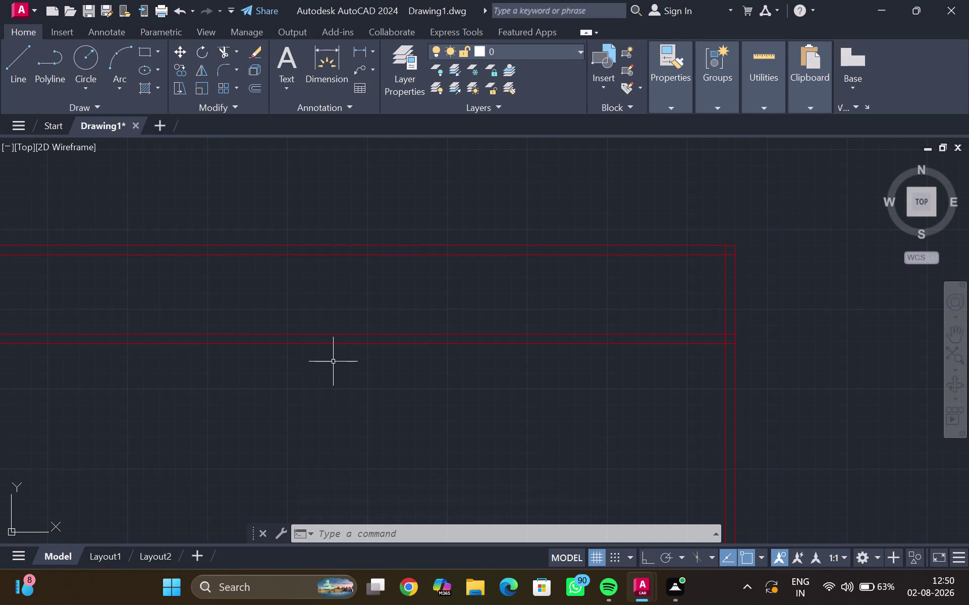
Offset the inner right wall line 5' to the left.
middle_drag(650, 411, 484, 347)
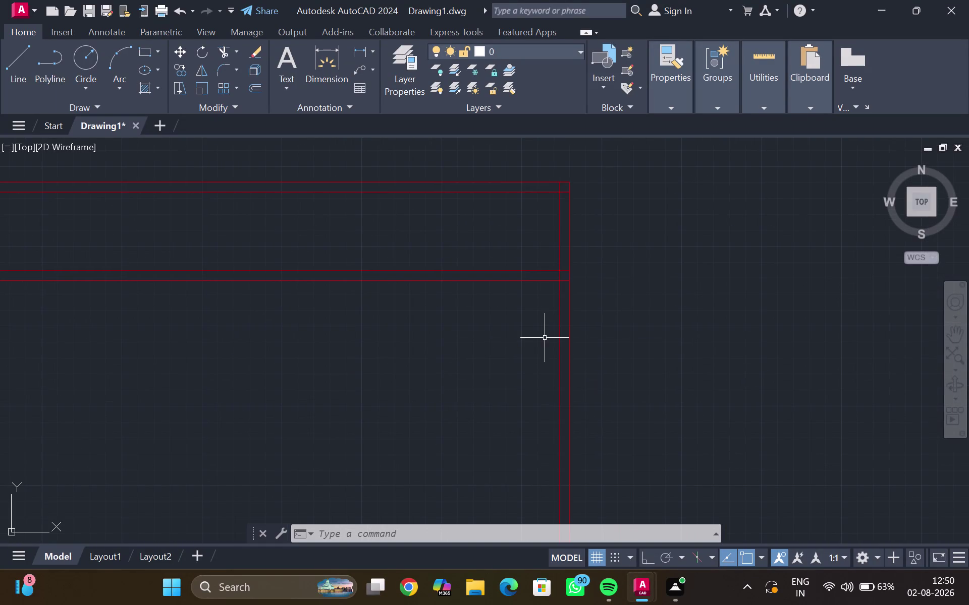
click(561, 340)
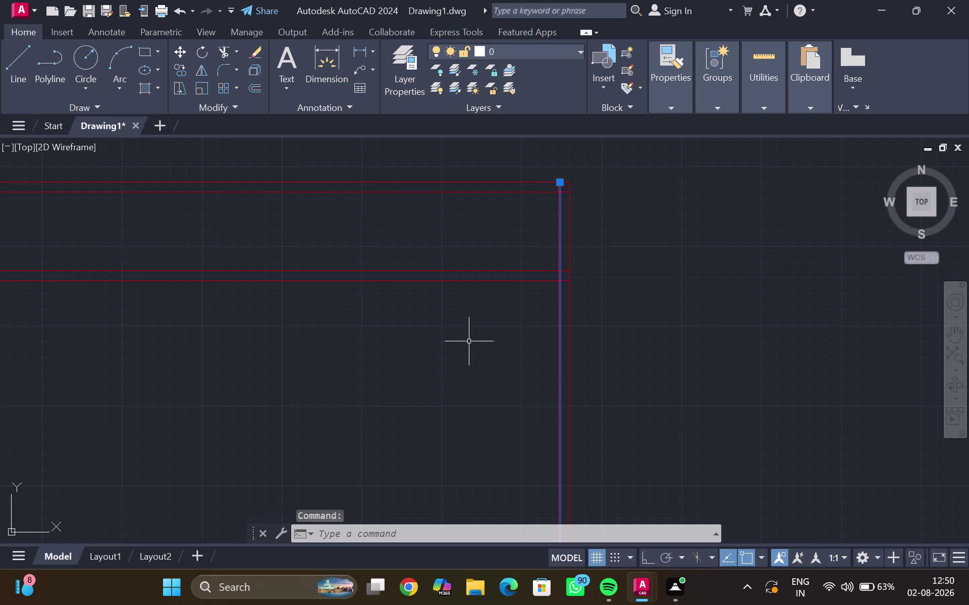
key(o)
key(Return)
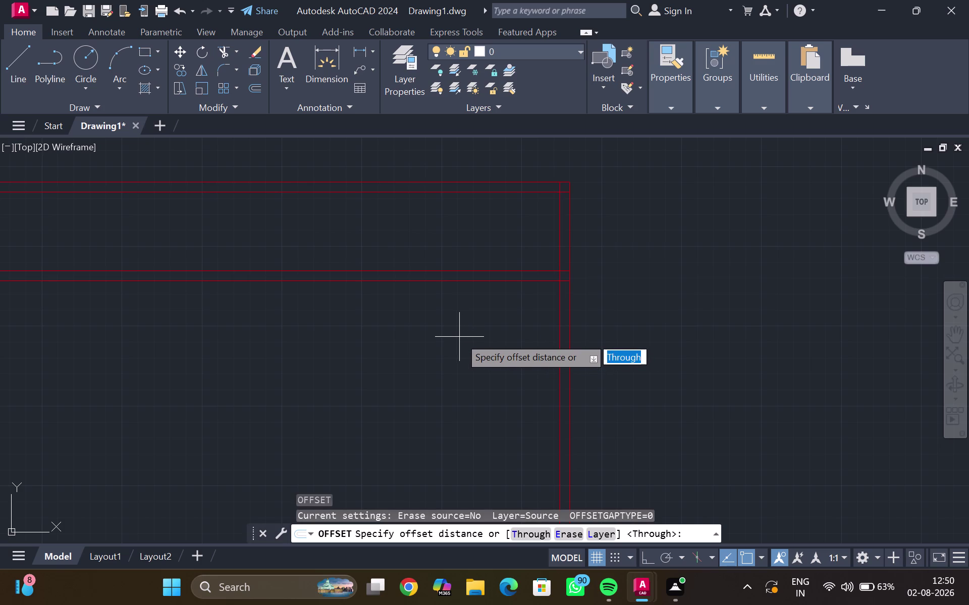
key(5)
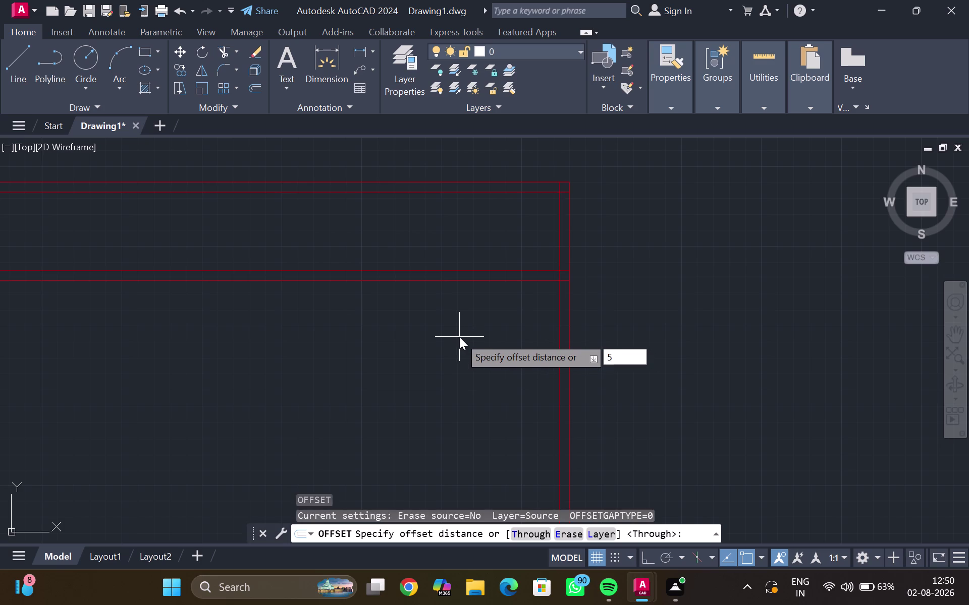
key(shift+quotedbl)
key(BackSpace)
key(apostrophe)
key(Return)
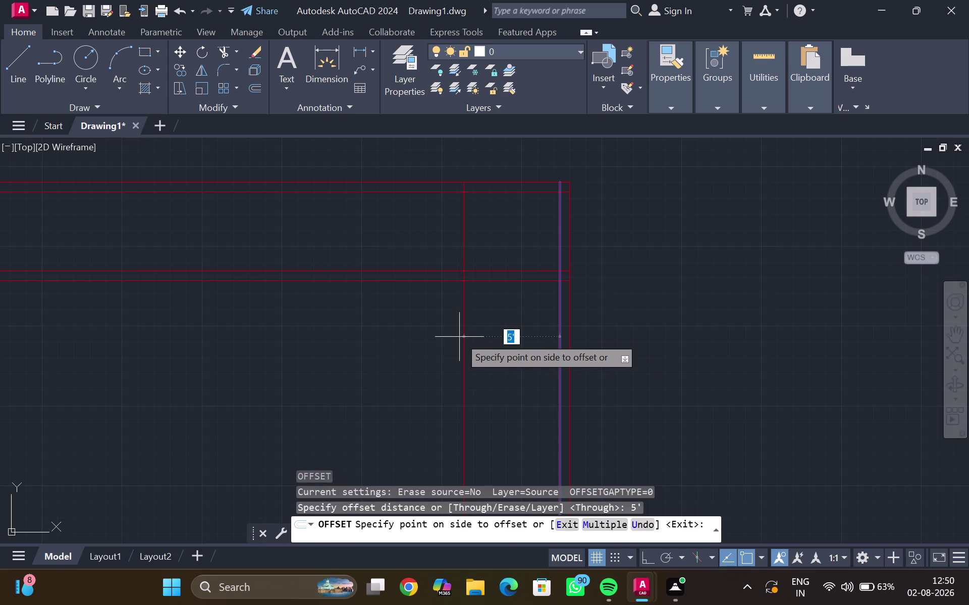
click(459, 337)
click(466, 343)
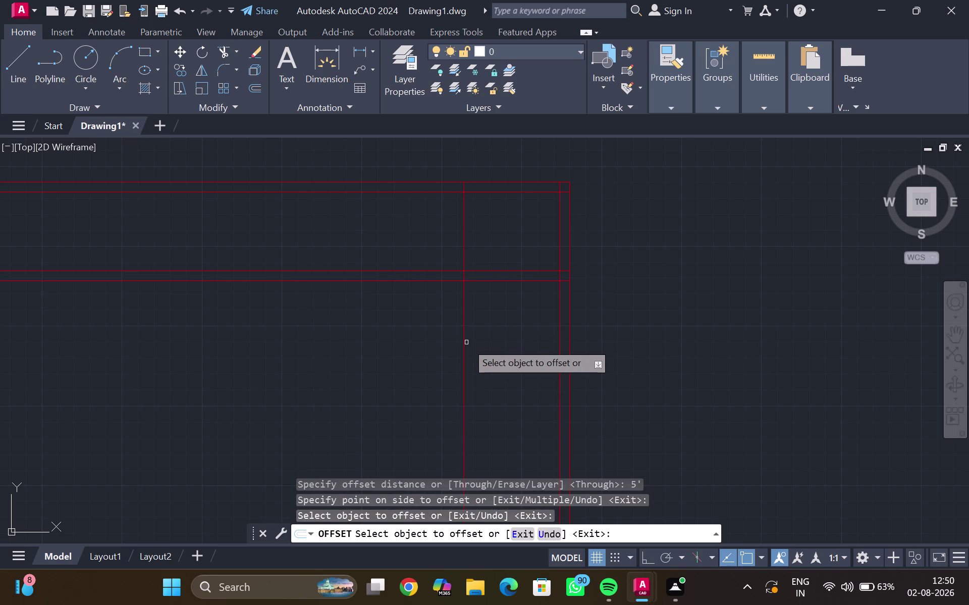
Offset the new line 6" to form the partition's second face.
click(464, 341)
text(6)
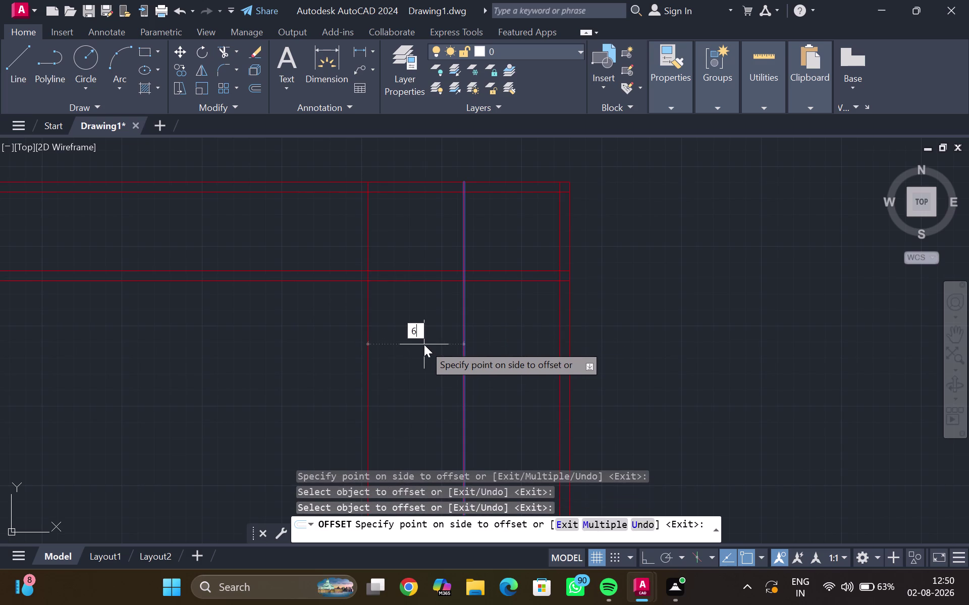
text(")
key(Return)
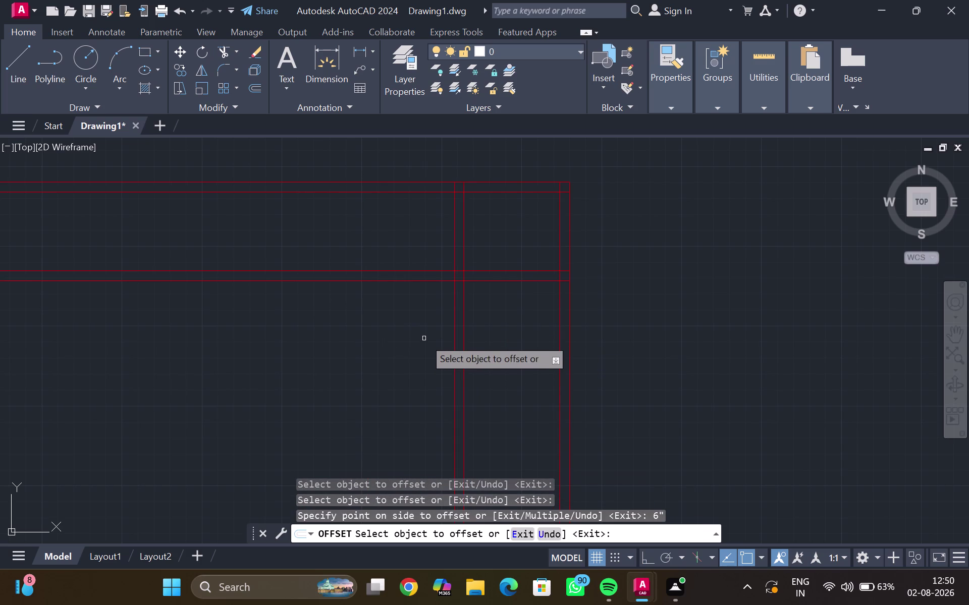
key(Escape)
middle_drag(423, 337, 398, 358)
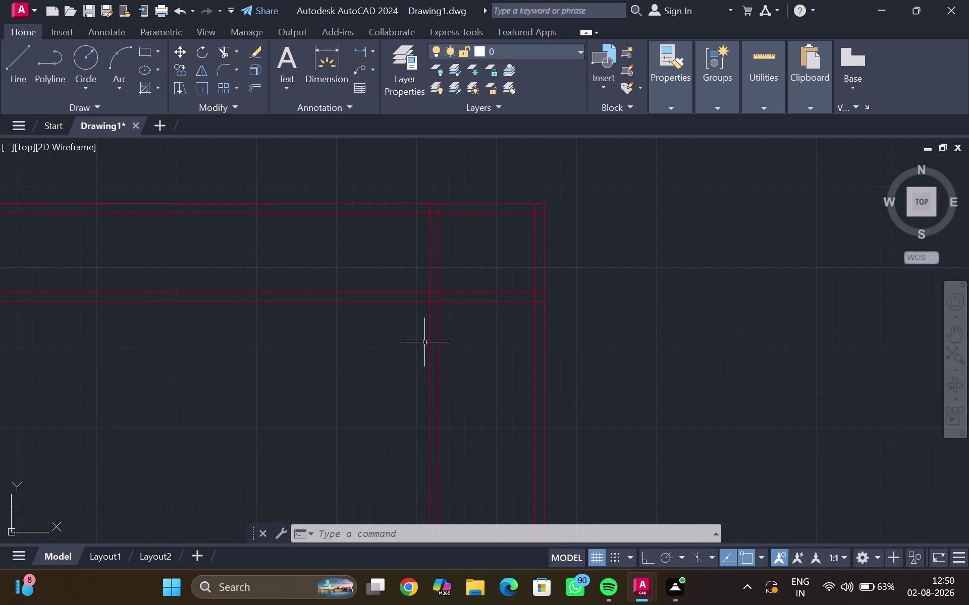
Fence-trim the wall and partition lines overlapping where the new partition meets the wall.
key(t)
key(r)
key(Return)
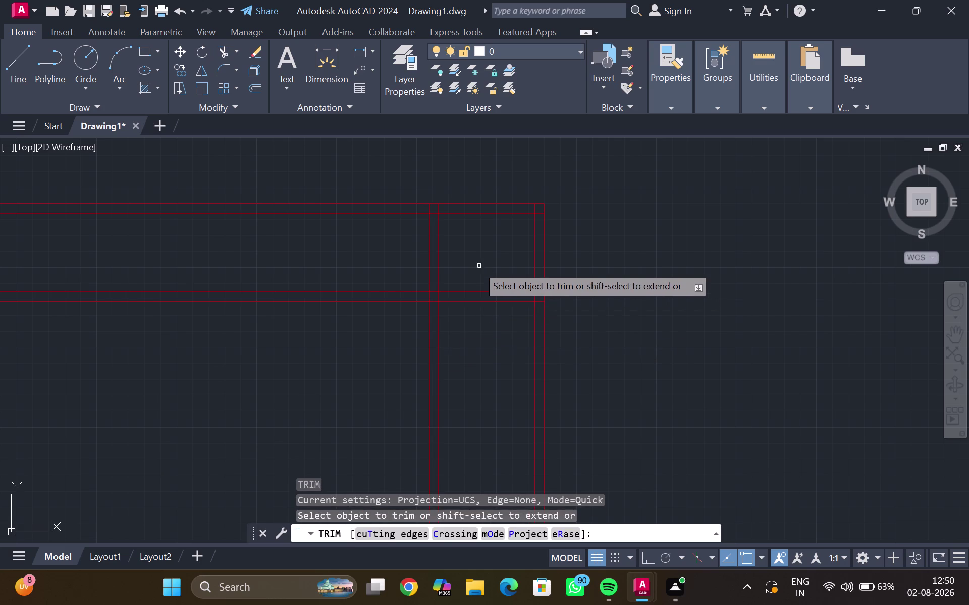
drag(468, 262, 414, 262)
drag(471, 277, 469, 318)
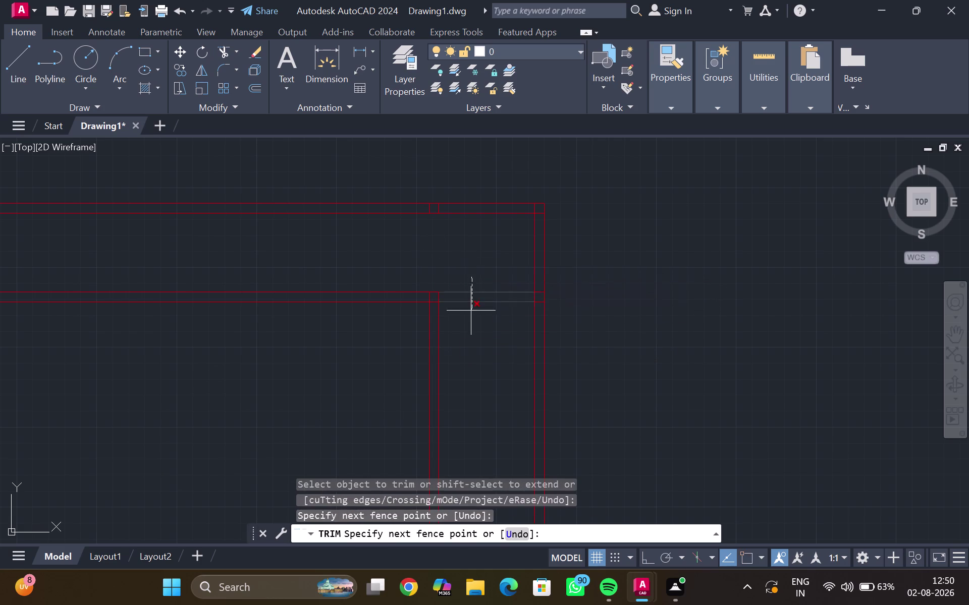
drag(469, 318, 468, 324)
scroll(up, 3)
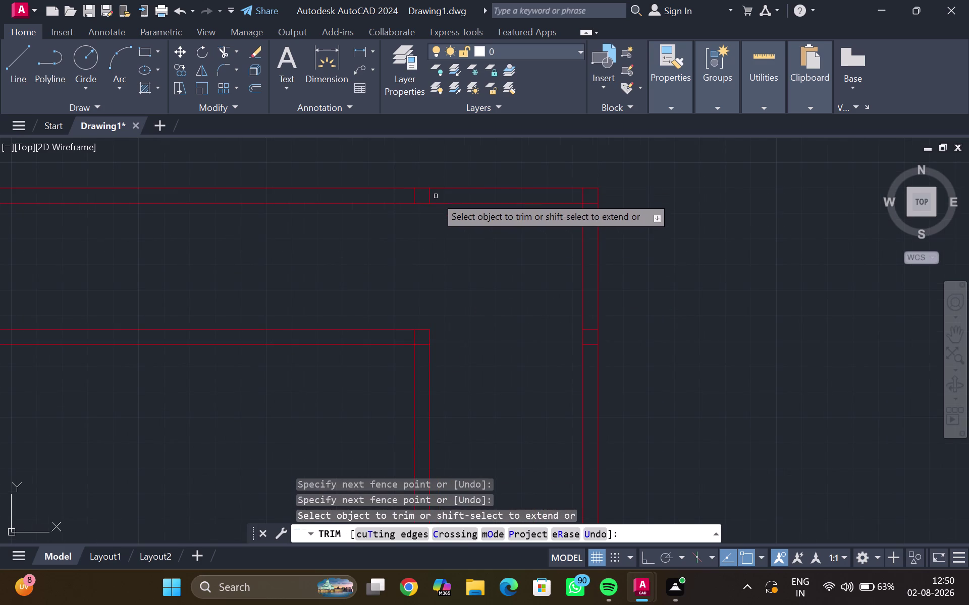
drag(436, 196, 405, 198)
Trim the leftover overlap at the top-wall junction and inspect the cleaned corner.
middle_drag(571, 345, 498, 291)
scroll(up, 3)
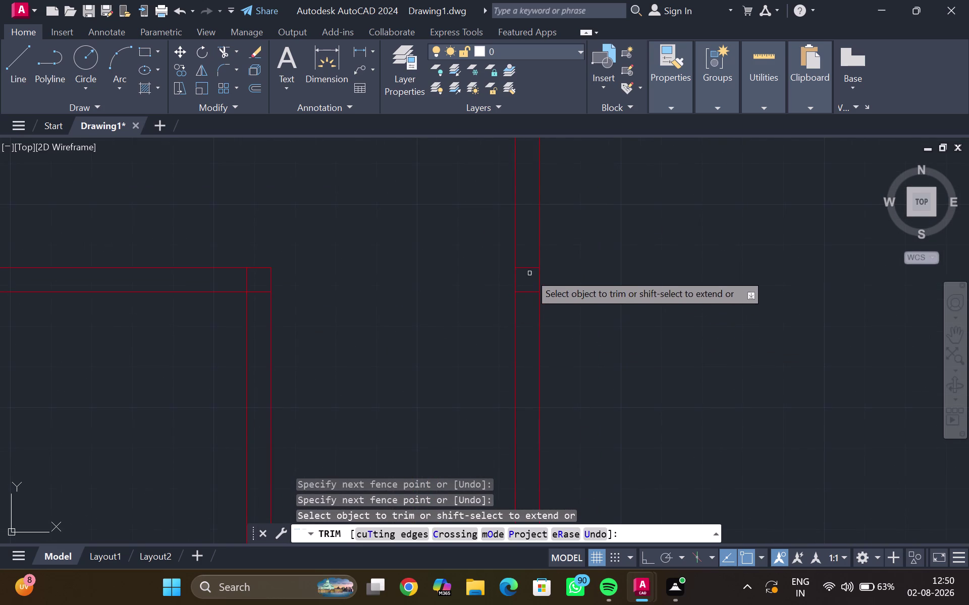
drag(526, 258, 523, 306)
scroll(down, 3)
middle_drag(439, 280, 527, 227)
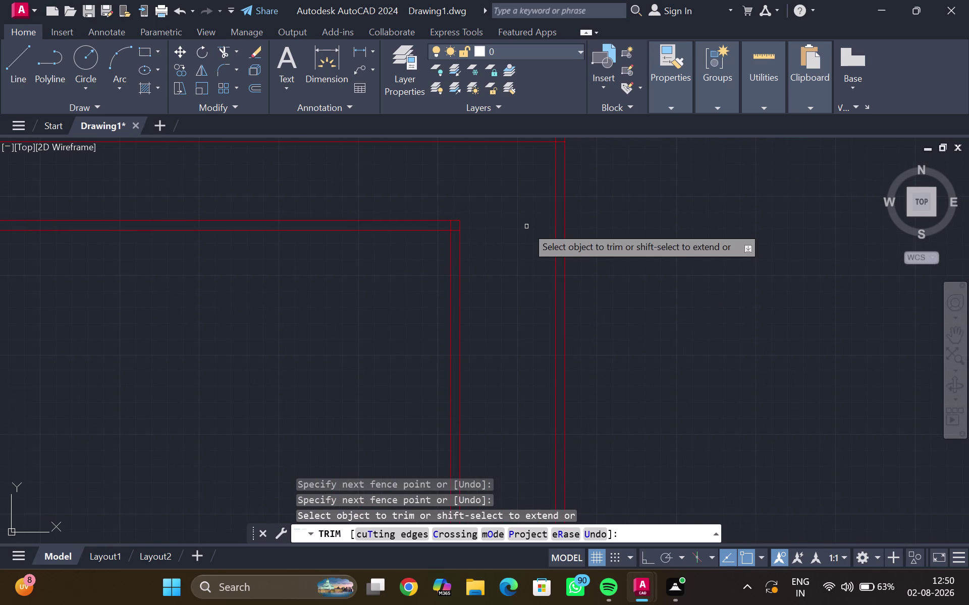
key(Escape)
middle_drag(505, 238, 509, 231)
scroll(down, 3)
middle_drag(442, 269, 405, 274)
scroll(up, 3)
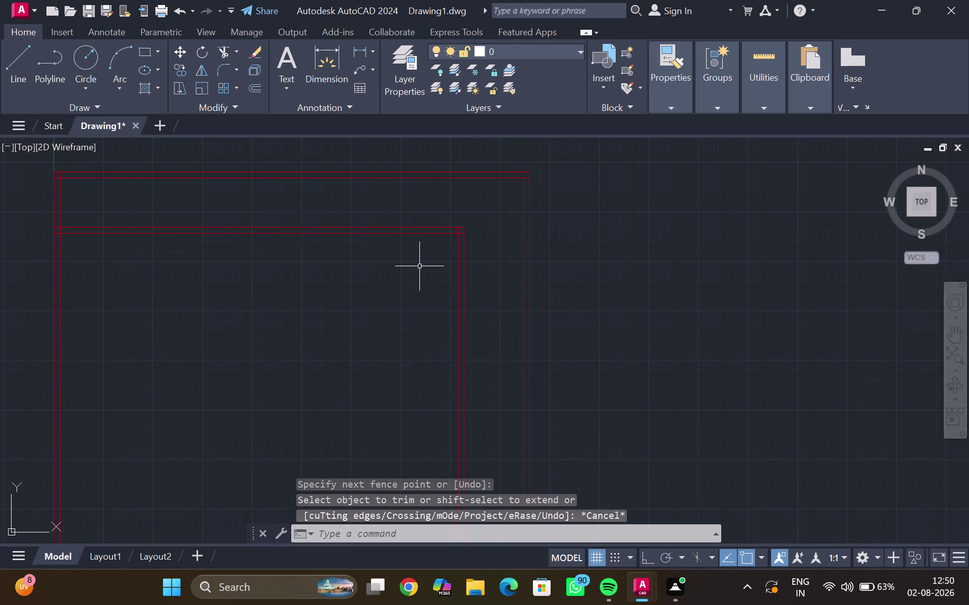
scroll(up, 3)
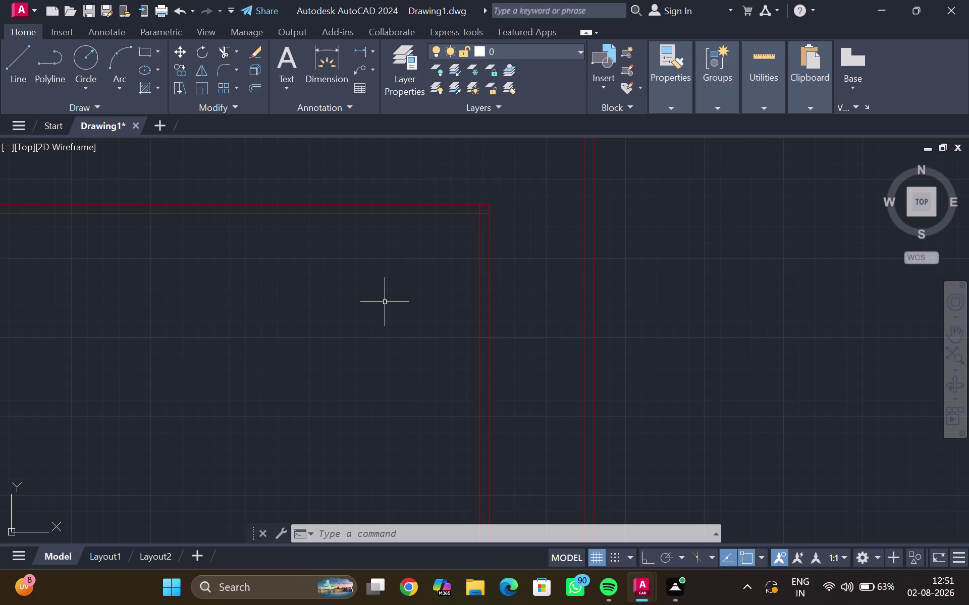
Create a 6"-thick partition 6'3" left of the existing partition.
click(479, 287)
click(458, 282)
key(o)
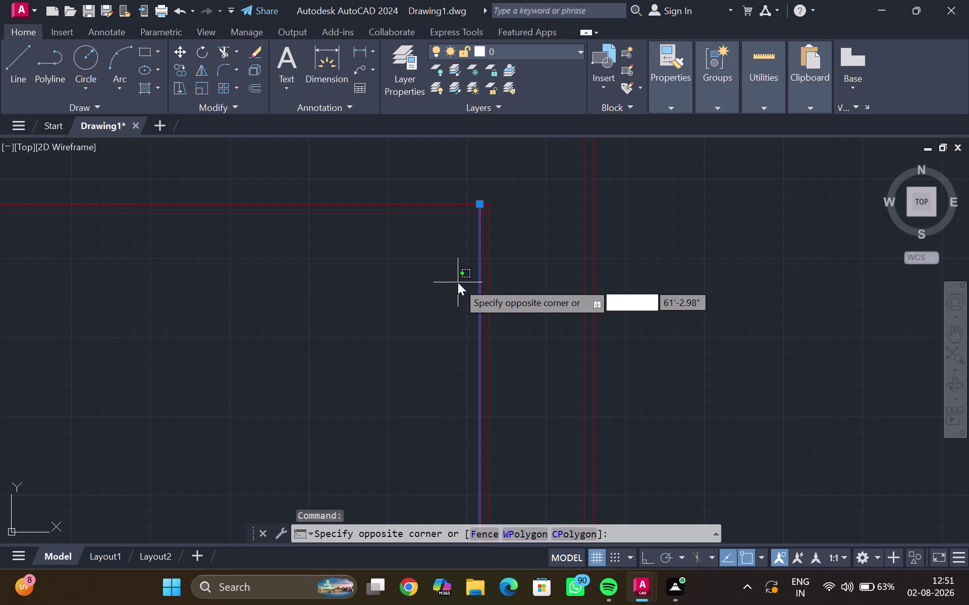
key(Return)
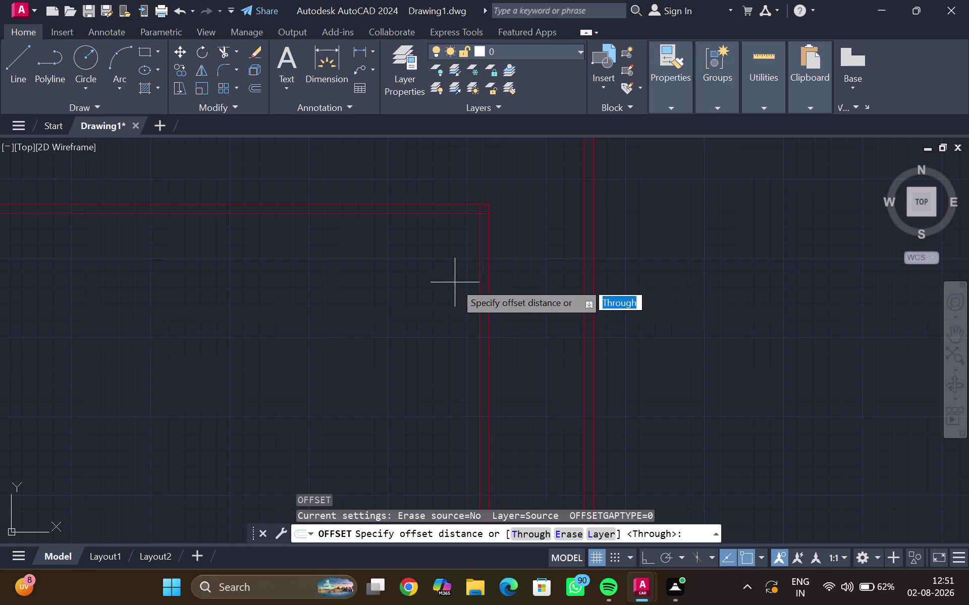
key(6)
key(apostrophe)
text(3)
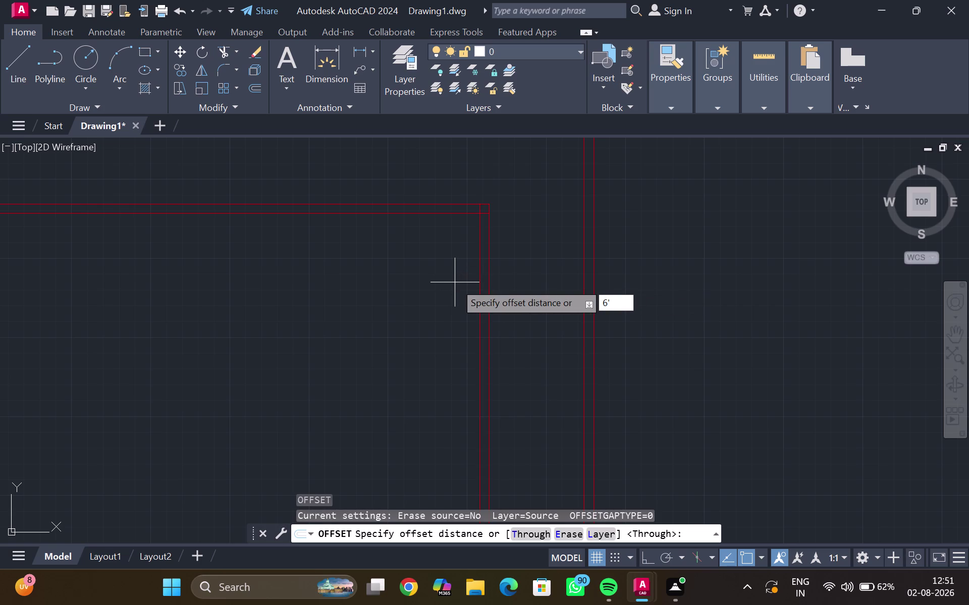
text(")
key(Return)
click(440, 284)
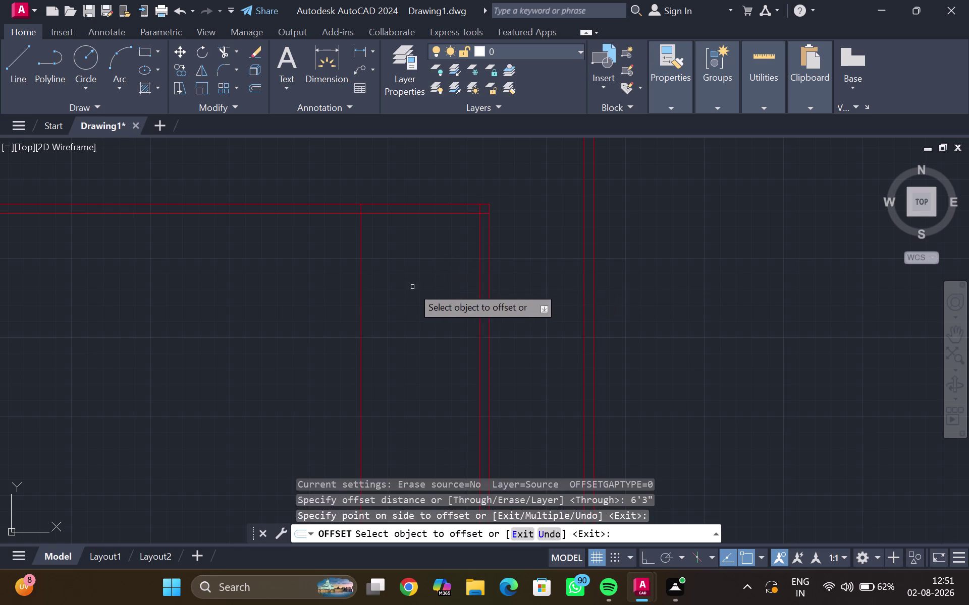
click(360, 284)
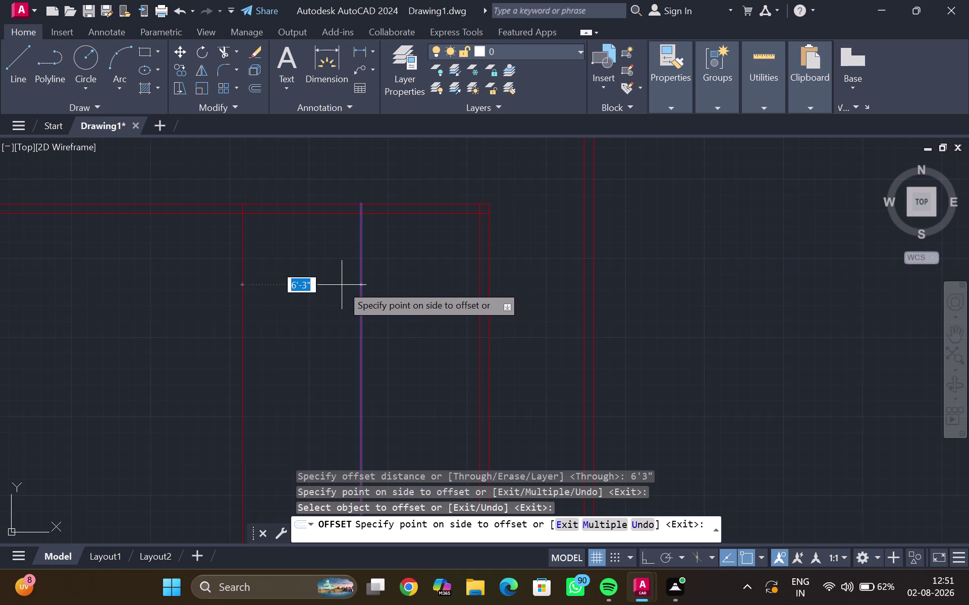
key(6)
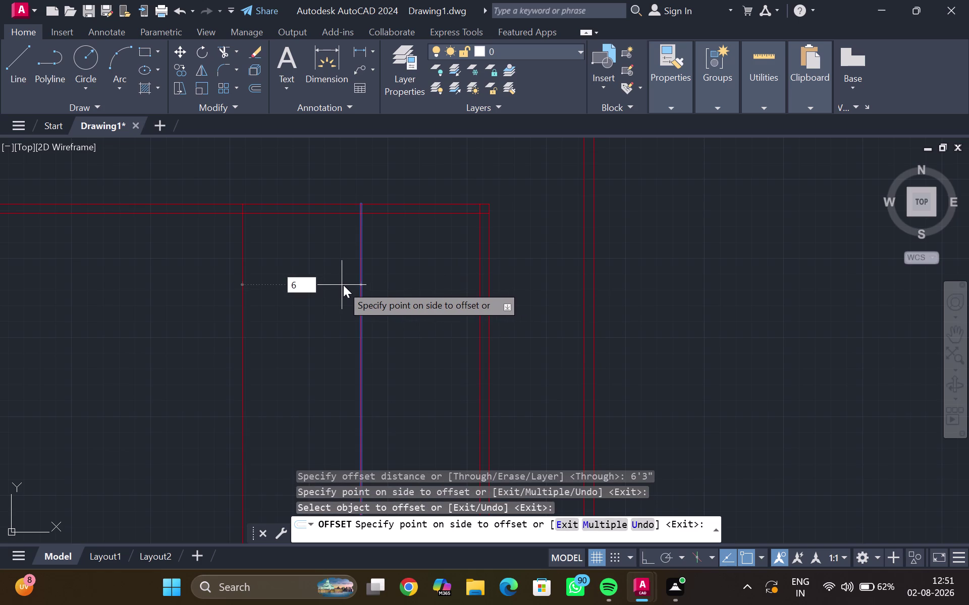
key(shift+quotedbl)
key(Return)
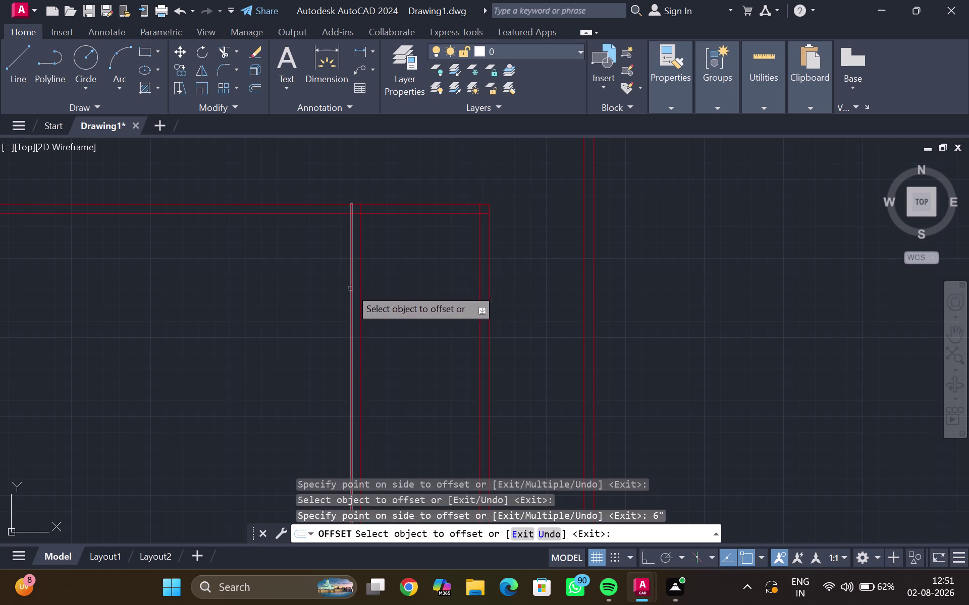
Create another 6"-thick partition 6' further left, then begin a 13' offset.
click(350, 288)
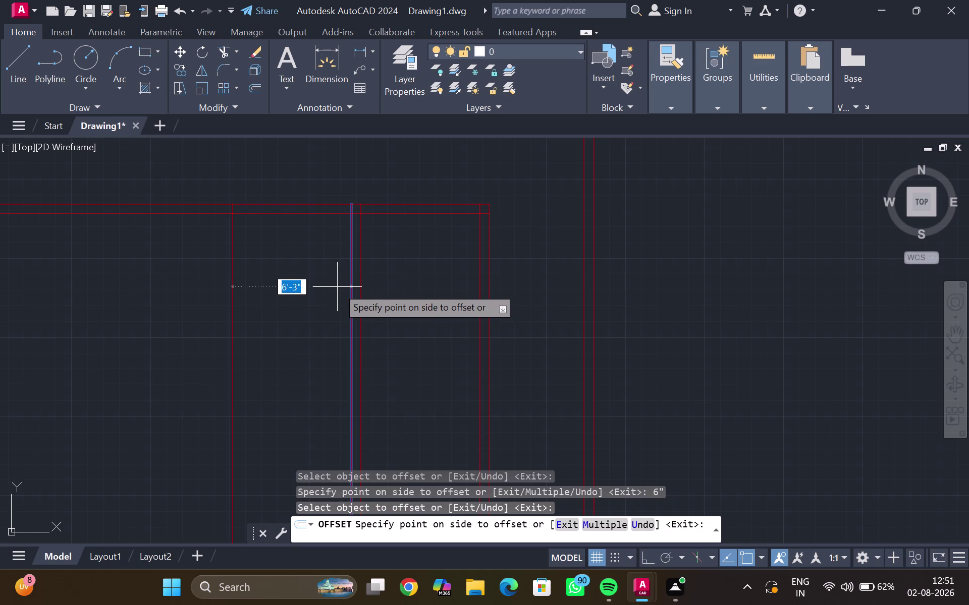
key(6)
key(apostrophe)
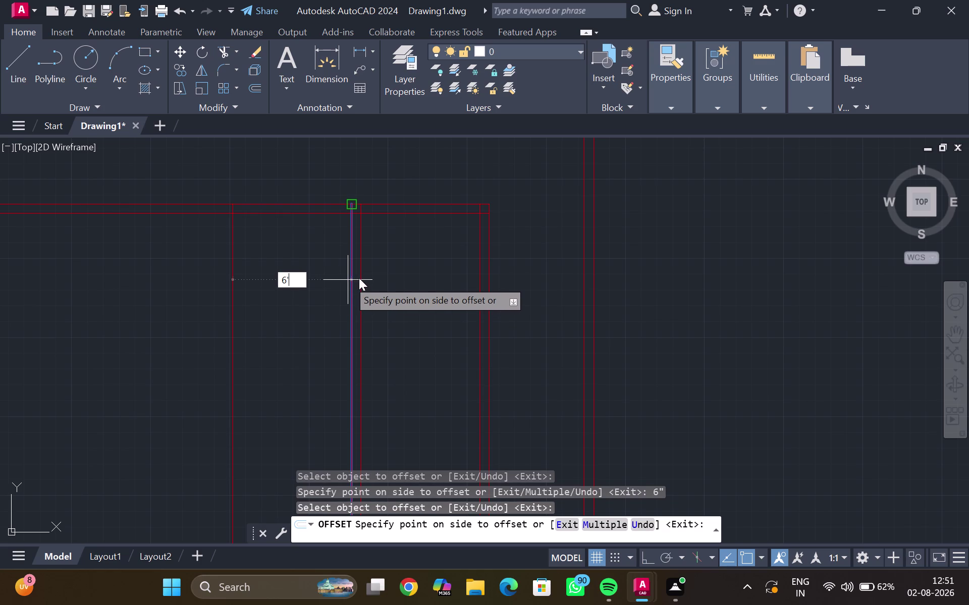
key(Return)
click(237, 296)
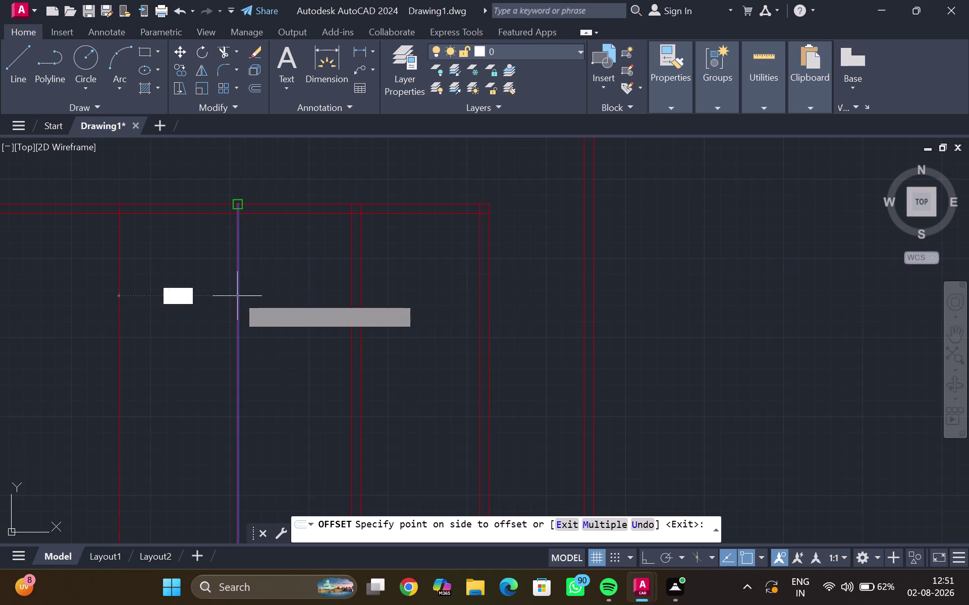
key(6)
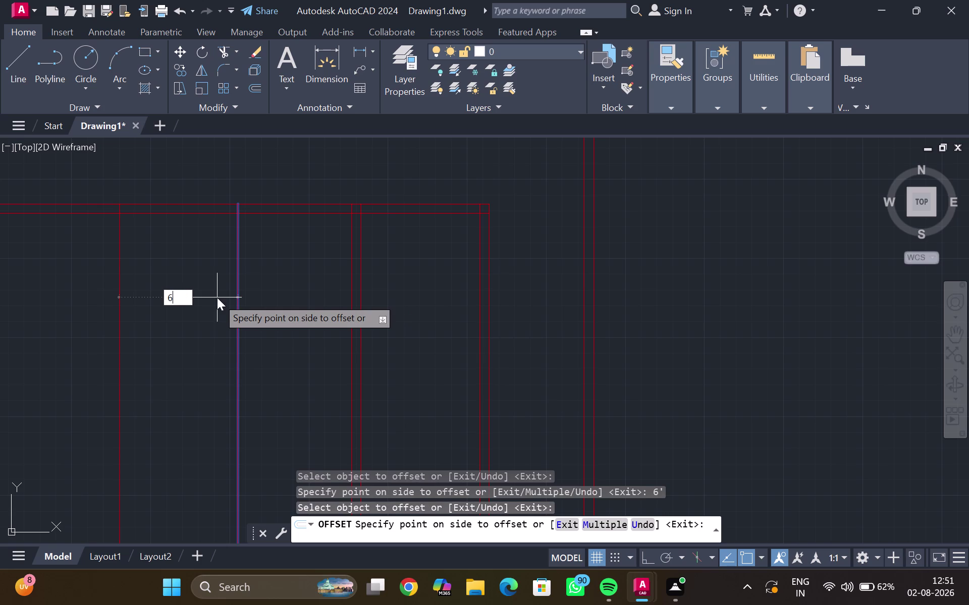
key(shift+quotedbl)
key(Return)
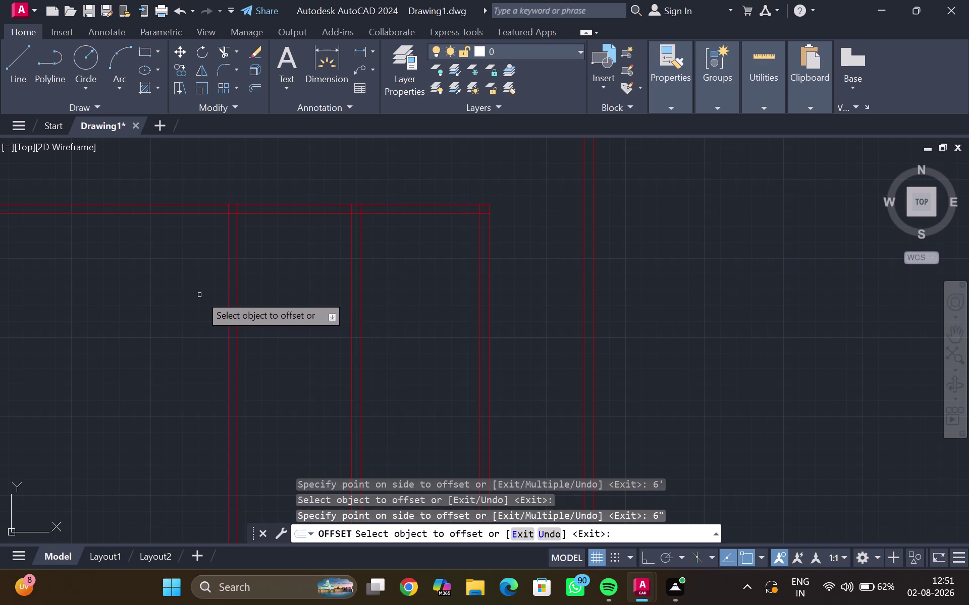
click(227, 311)
key(1)
key(3)
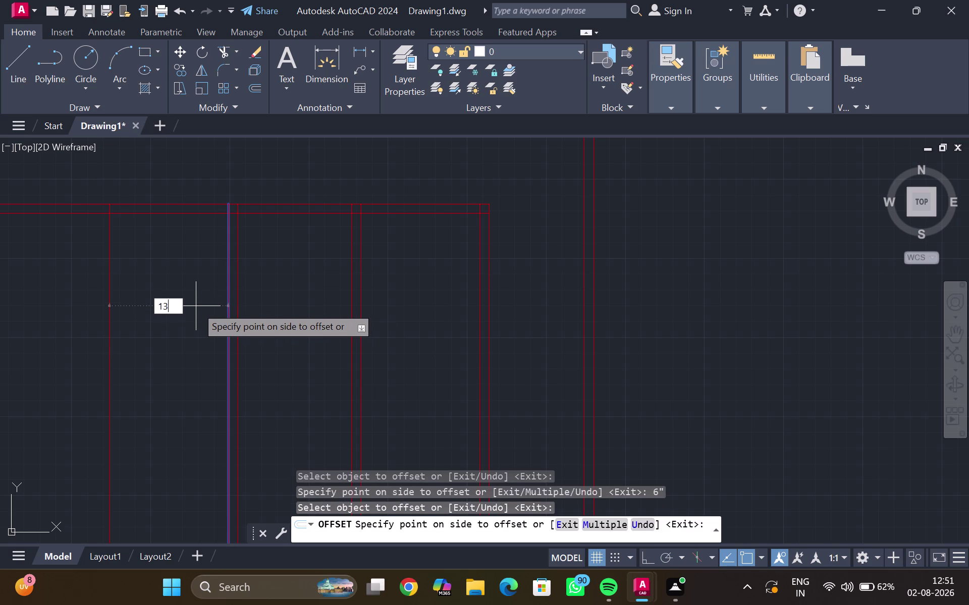
Place the line 13' further left and add its 6" second face.
key(apostrophe)
key(Return)
scroll(down, 3)
middle_drag(155, 311, 187, 327)
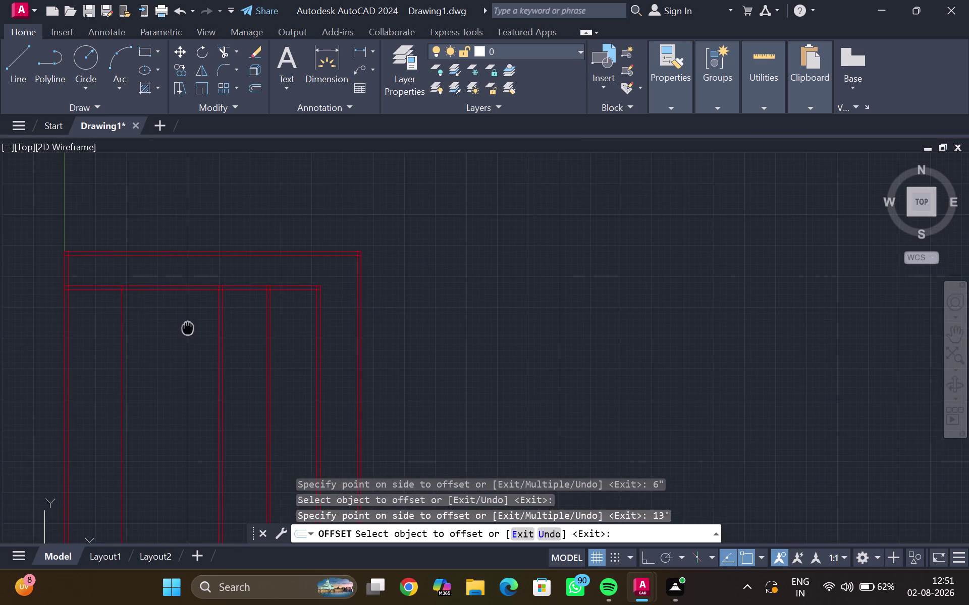
middle_drag(187, 327, 188, 325)
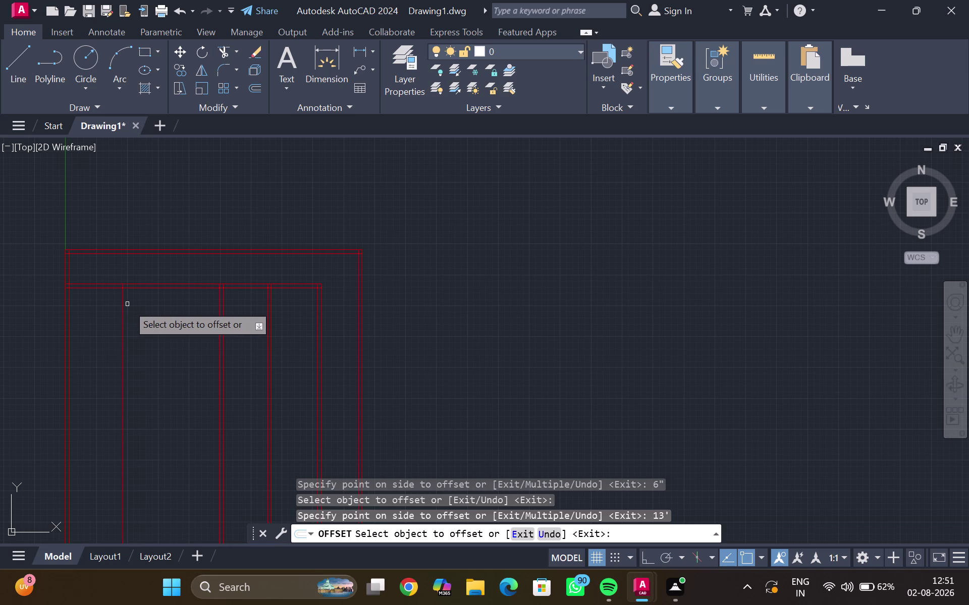
click(124, 308)
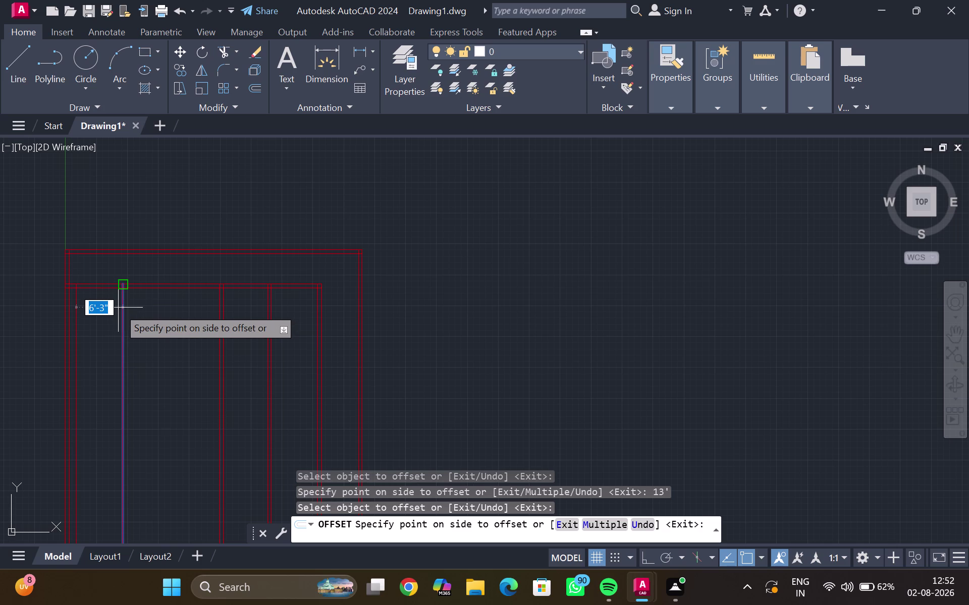
key(6)
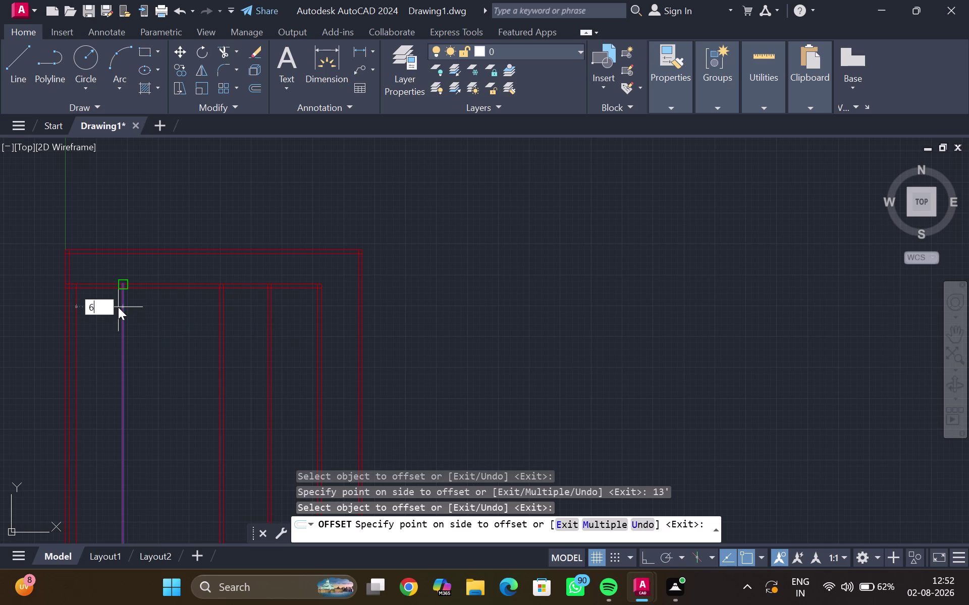
key(shift+quotedbl)
key(Return)
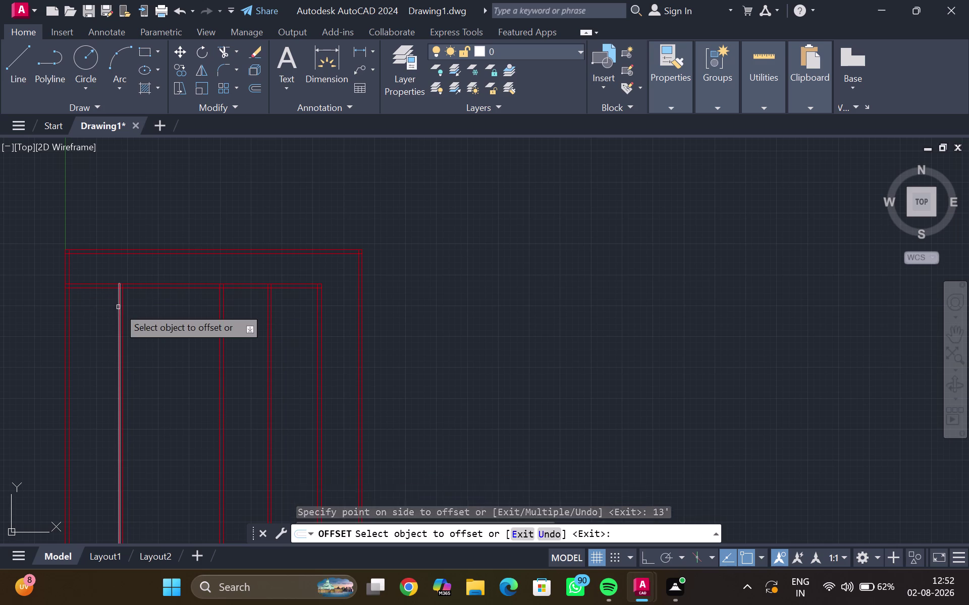
key(Escape)
scroll(up, 3)
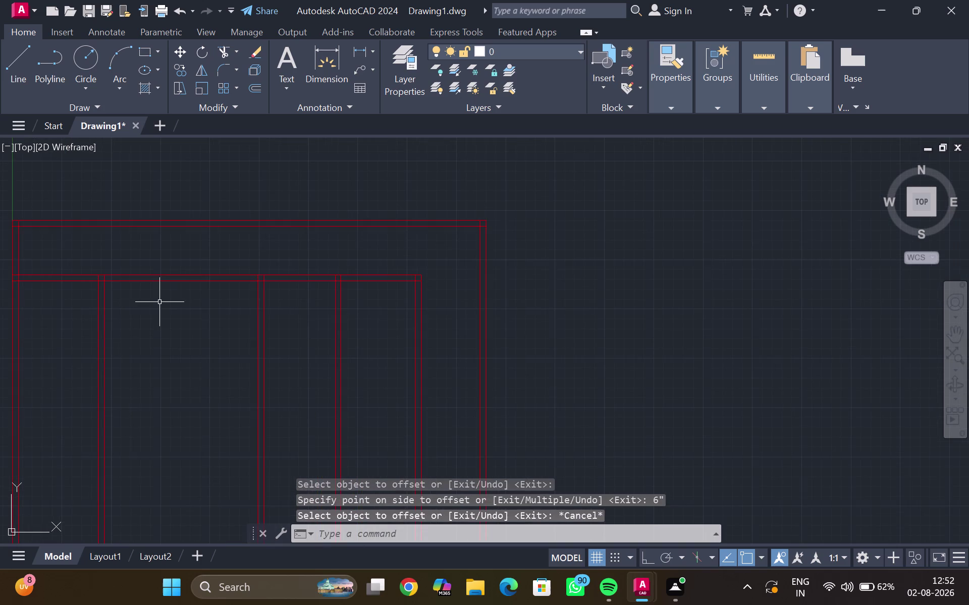
Offset the top inner wall line 7' down, then offset that copy 6".
middle_drag(161, 302, 125, 326)
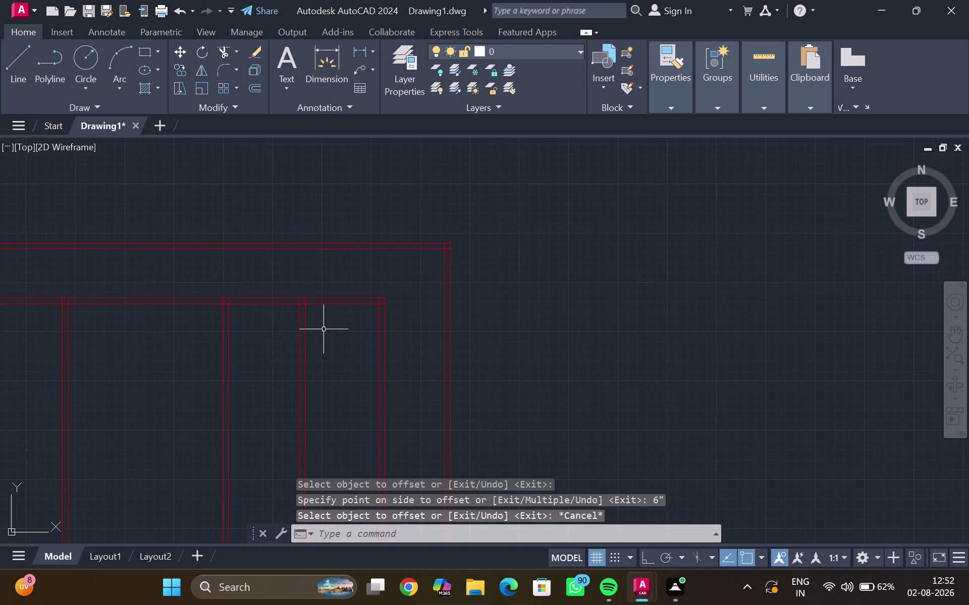
middle_drag(319, 326, 294, 316)
click(300, 294)
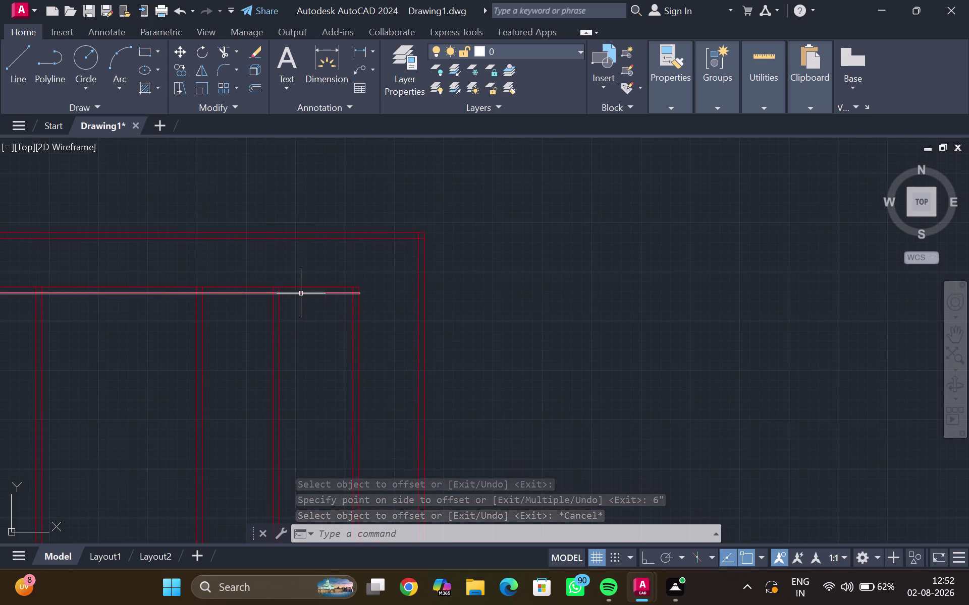
key(o)
key(Return)
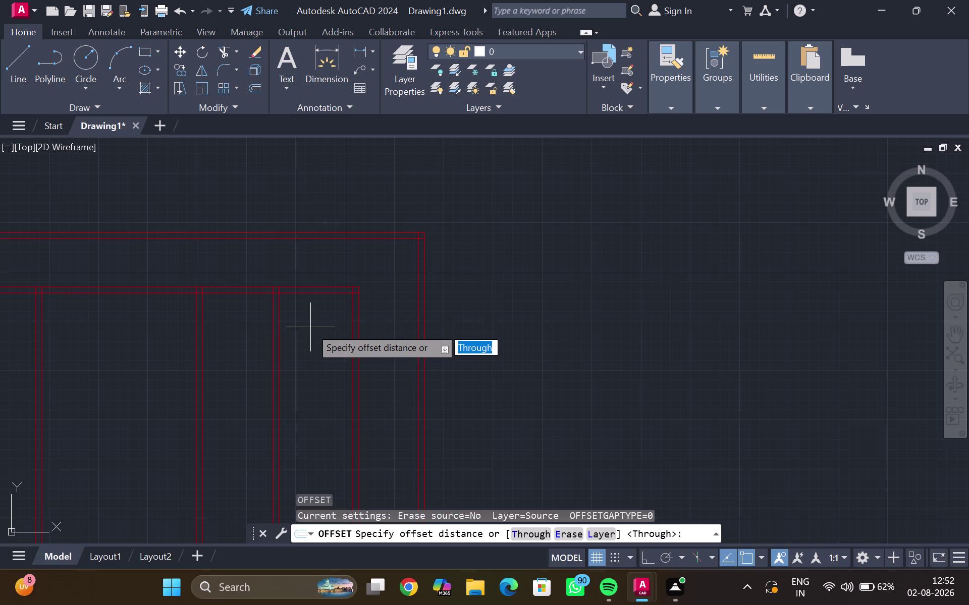
key(7)
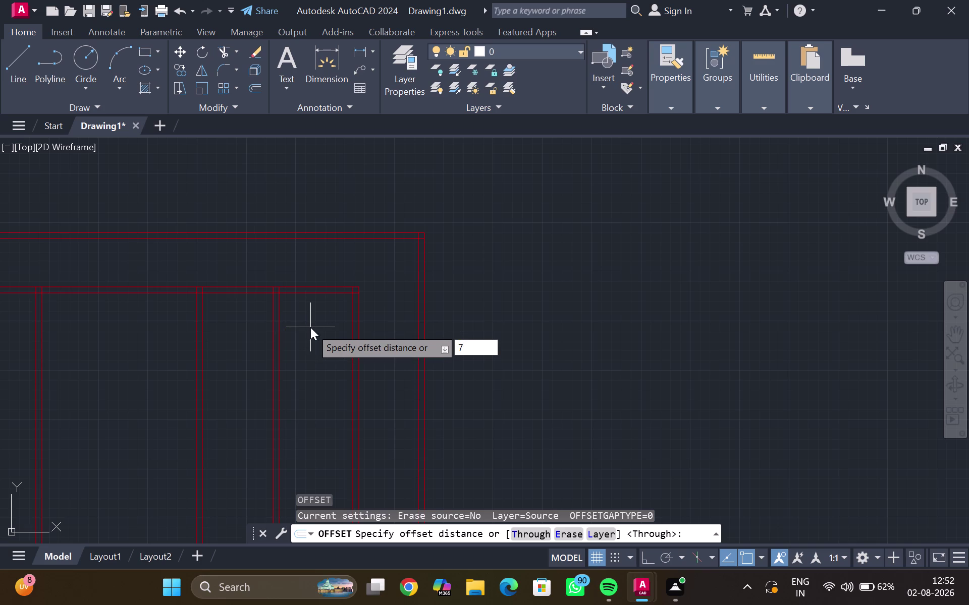
key(apostrophe)
key(Return)
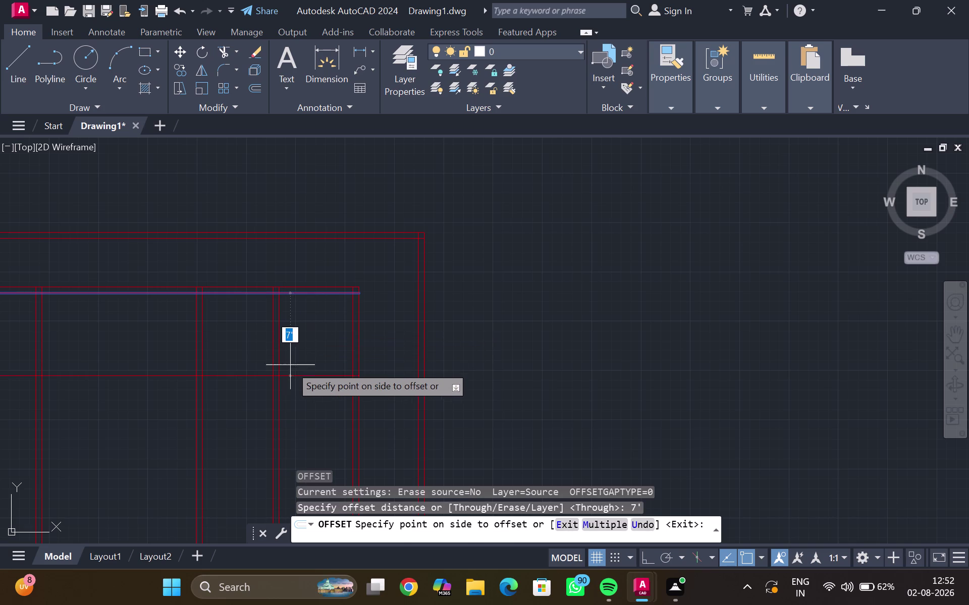
click(301, 358)
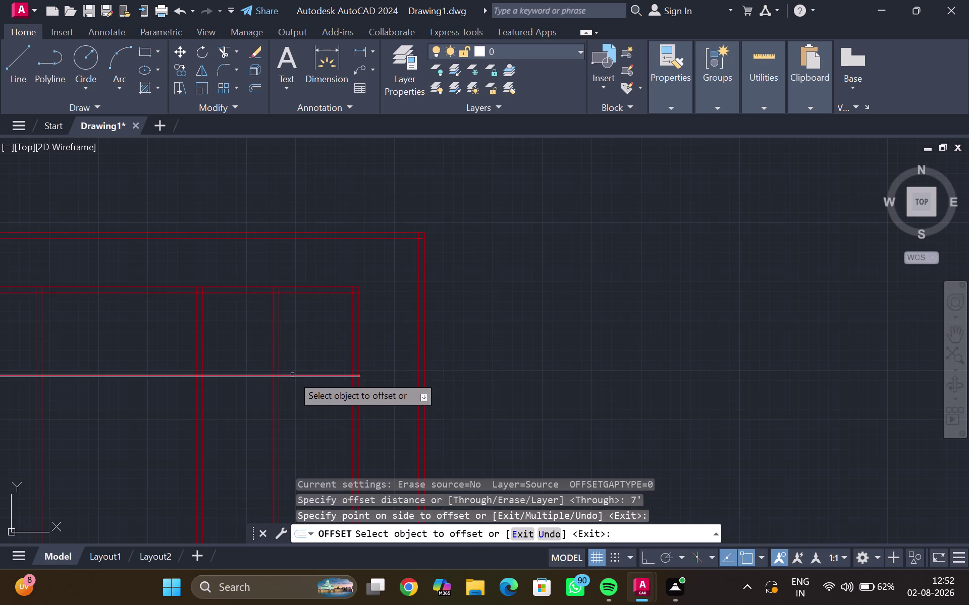
click(292, 375)
key(6)
key(shift+quotedbl)
key(Return)
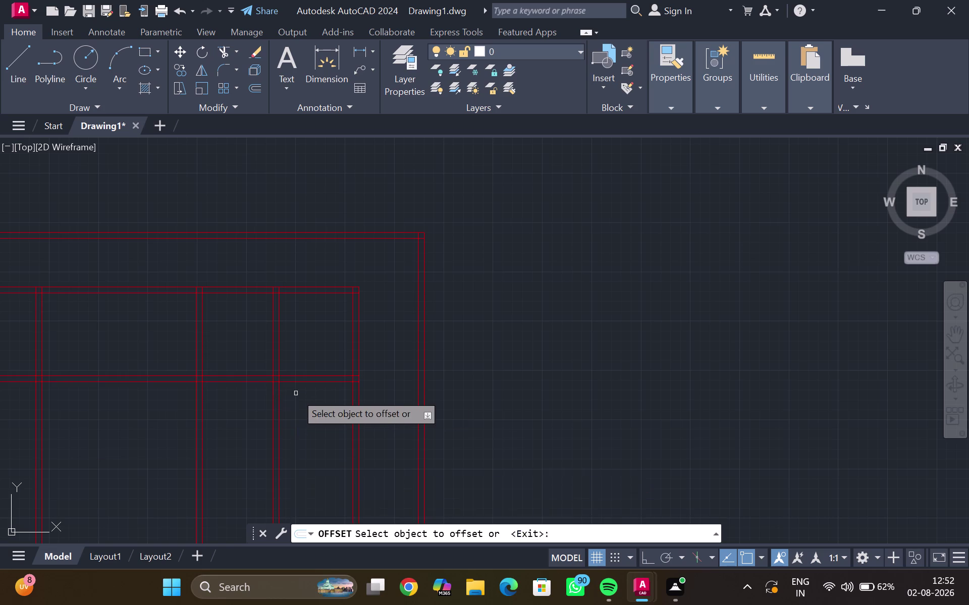
key(Escape)
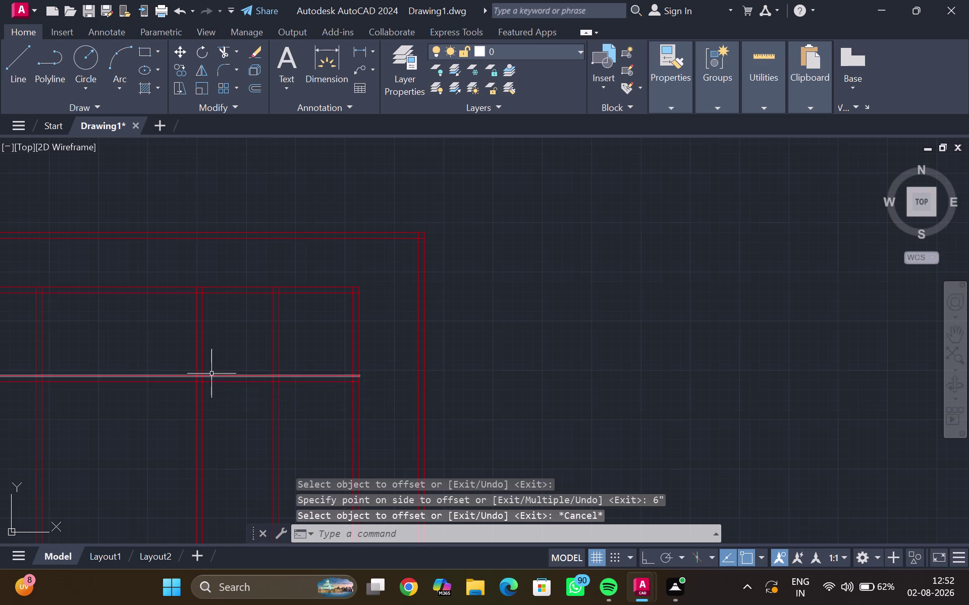
Fence-trim the partition lines where they cross the left walls.
key(t)
key(r)
key(Return)
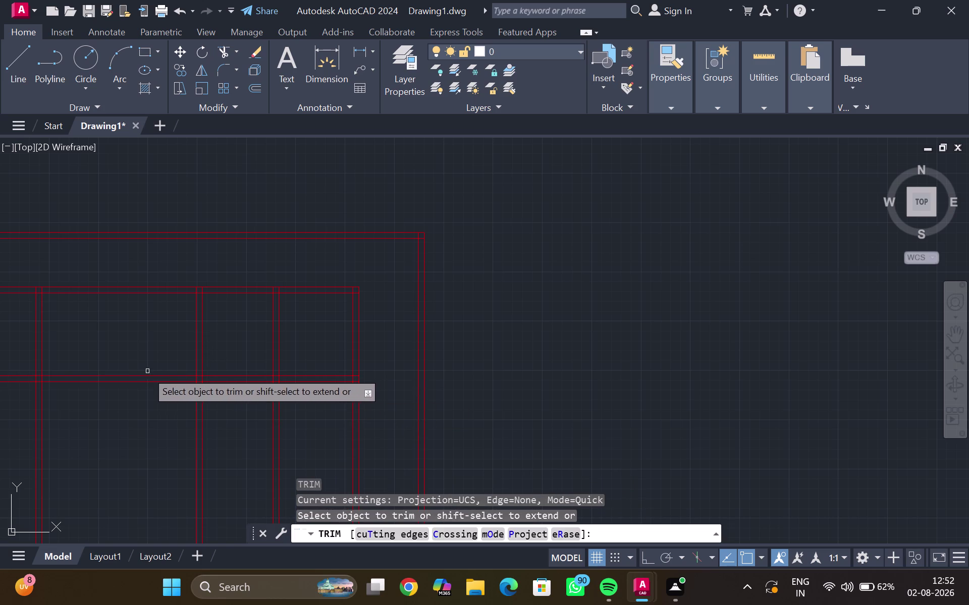
scroll(down, 3)
middle_drag(137, 365, 147, 376)
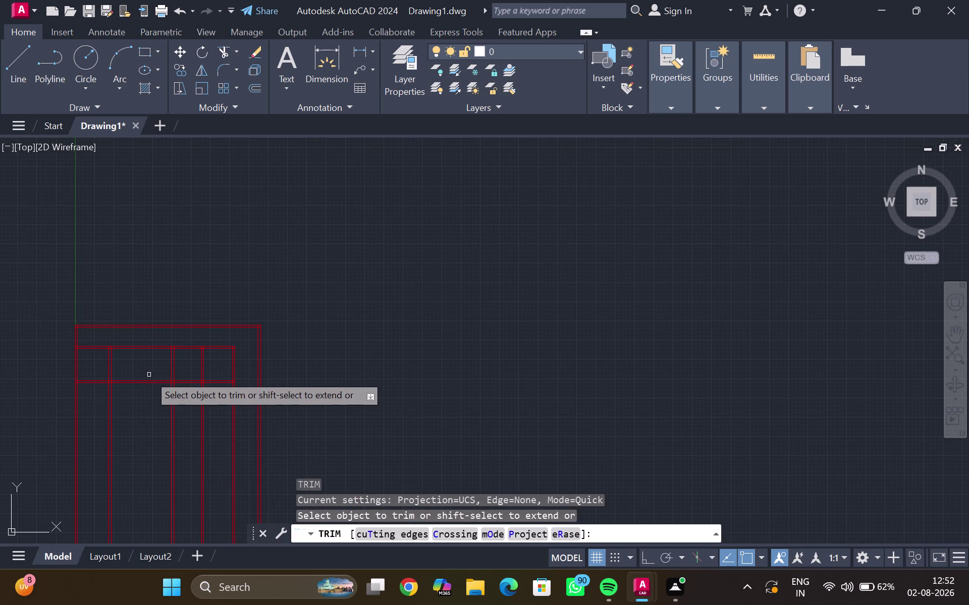
drag(152, 370, 151, 408)
drag(101, 377, 99, 396)
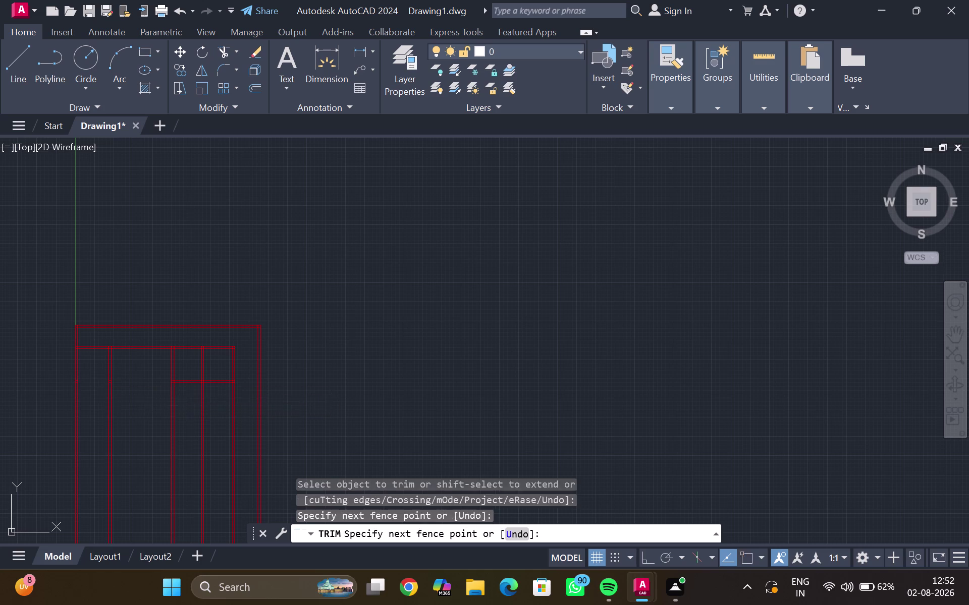
scroll(up, 3)
scroll(up, 3)
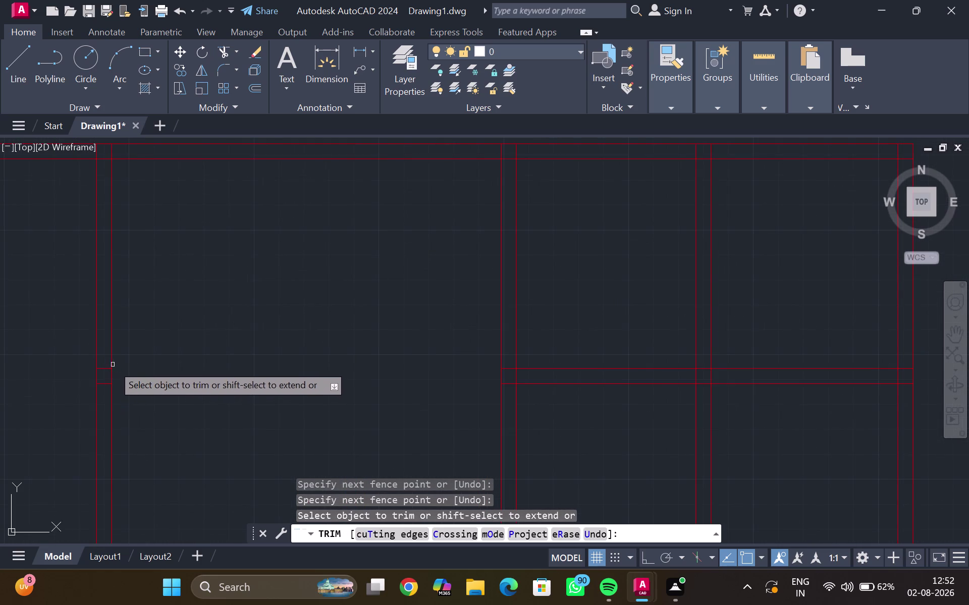
drag(100, 362, 98, 392)
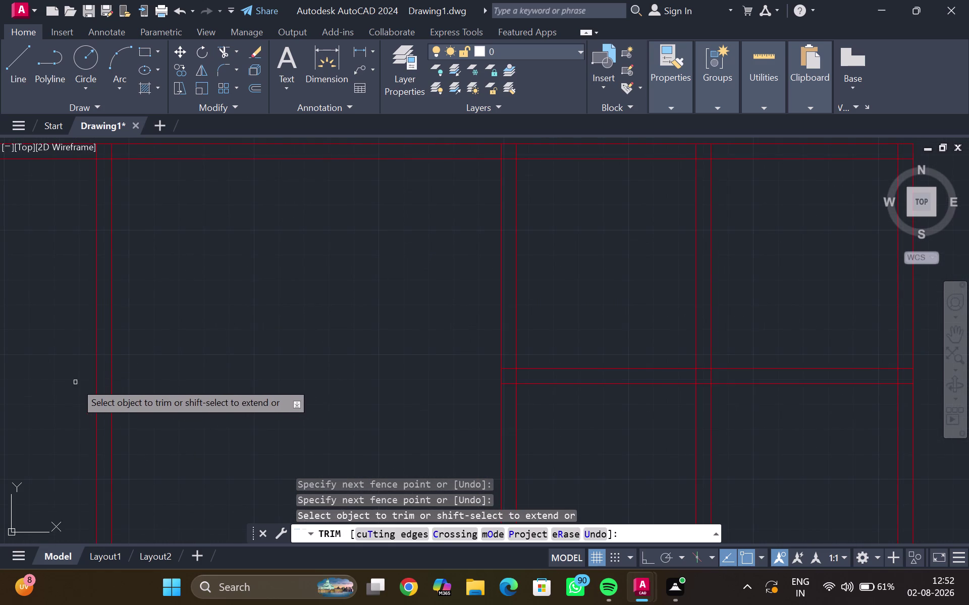
scroll(down, 3)
middle_drag(75, 381, 188, 386)
scroll(up, 3)
scroll(up, 3)
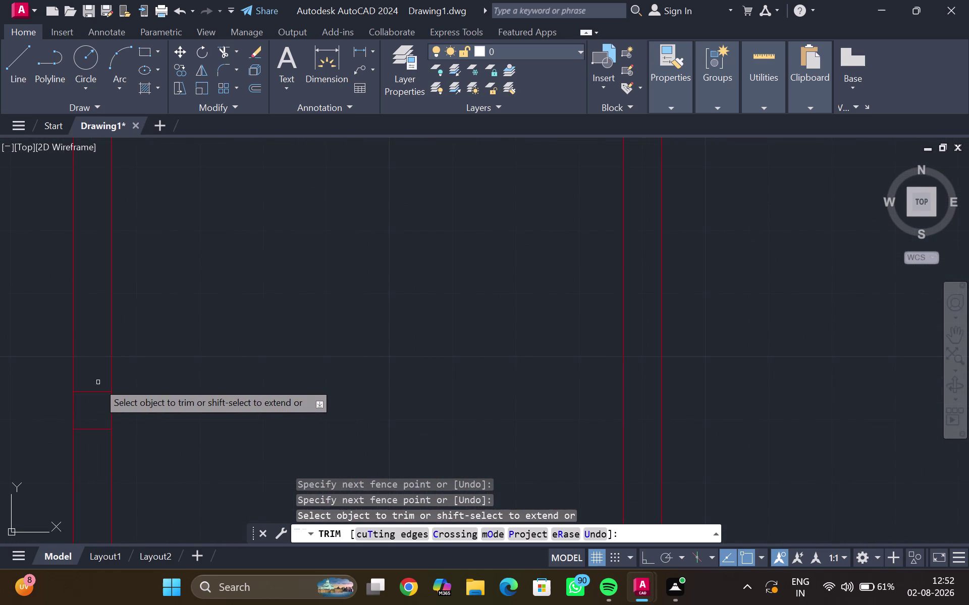
drag(98, 385, 83, 433)
Review the trimmed horizontal partition across the upper-left rooms and end trimming.
scroll(down, 3)
scroll(down, 3)
middle_drag(215, 305, 187, 297)
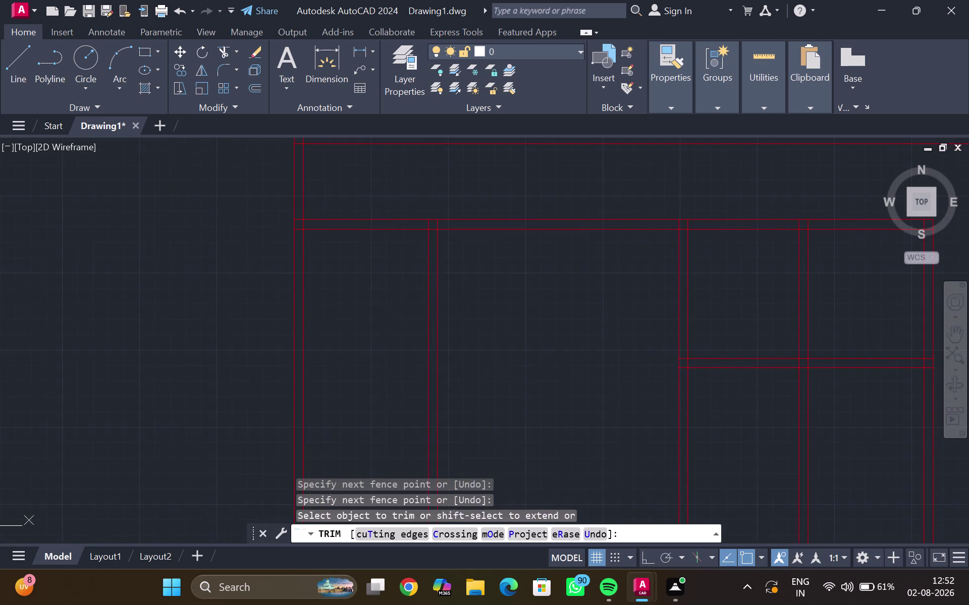
middle_drag(411, 327, 40, 304)
scroll(down, 3)
middle_drag(213, 325, 32, 280)
scroll(up, 3)
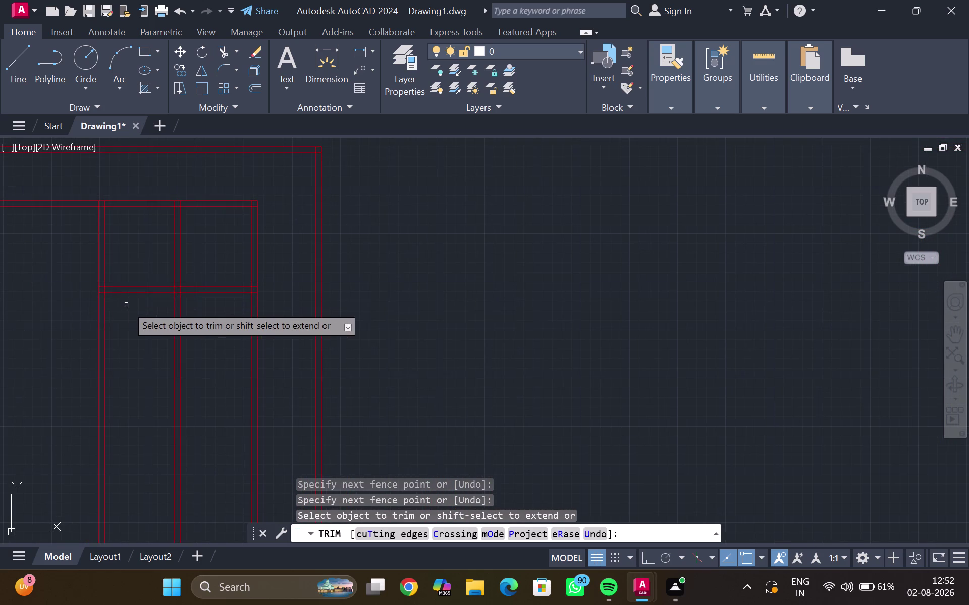
scroll(up, 3)
middle_drag(127, 317, 117, 349)
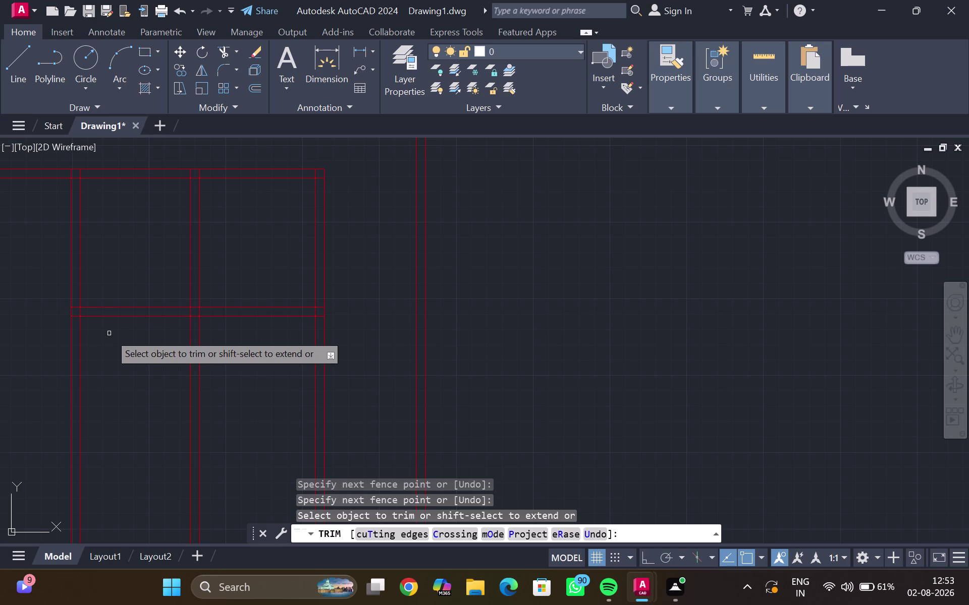
scroll(down, 3)
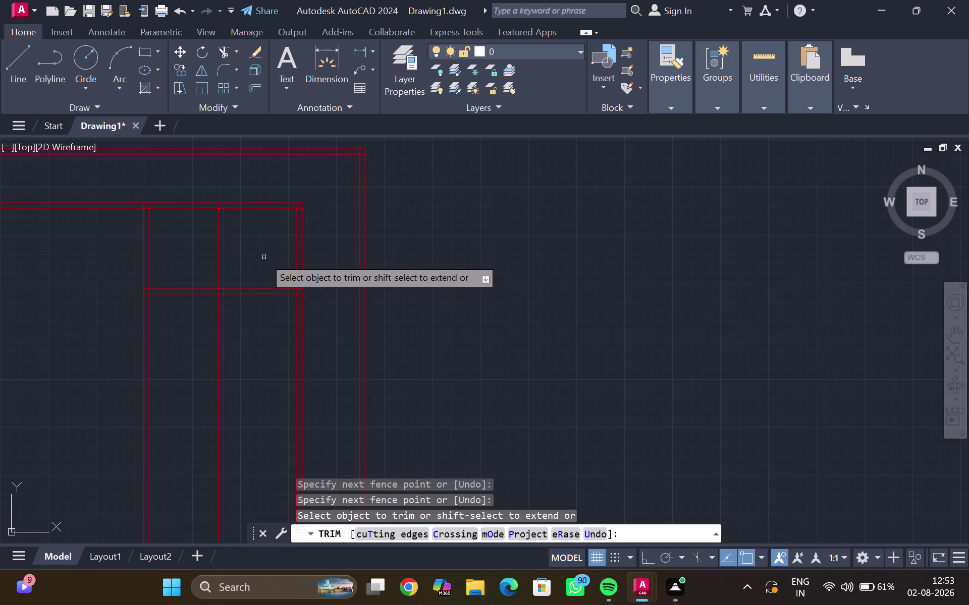
key(Escape)
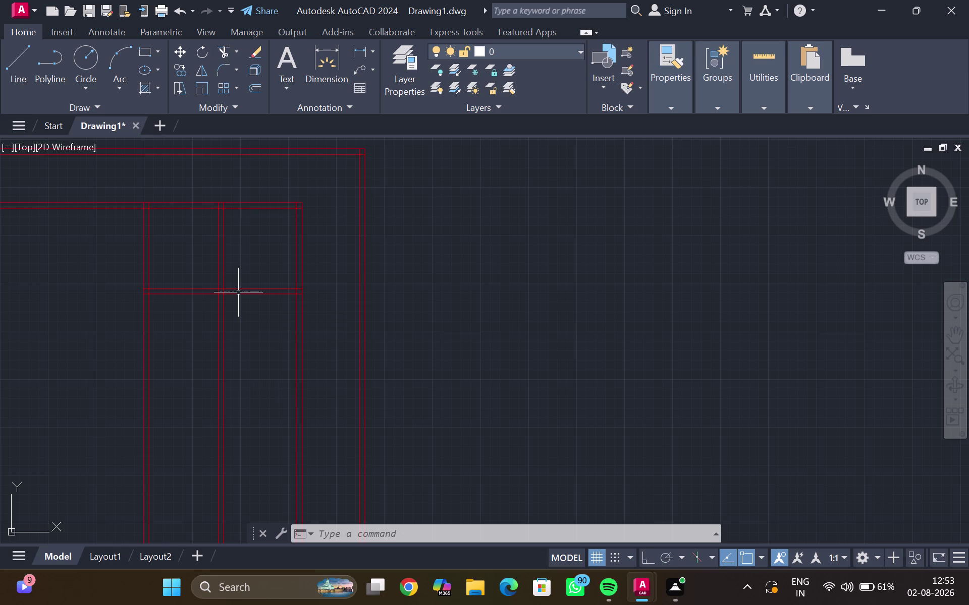
Delete one horizontal partition line and offset the remaining one 4".
click(240, 294)
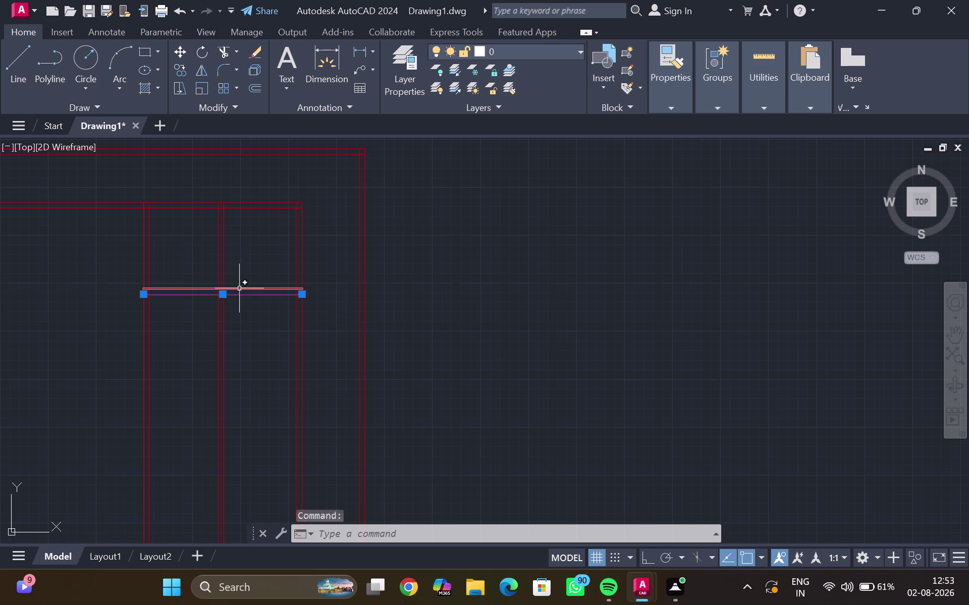
key(Delete)
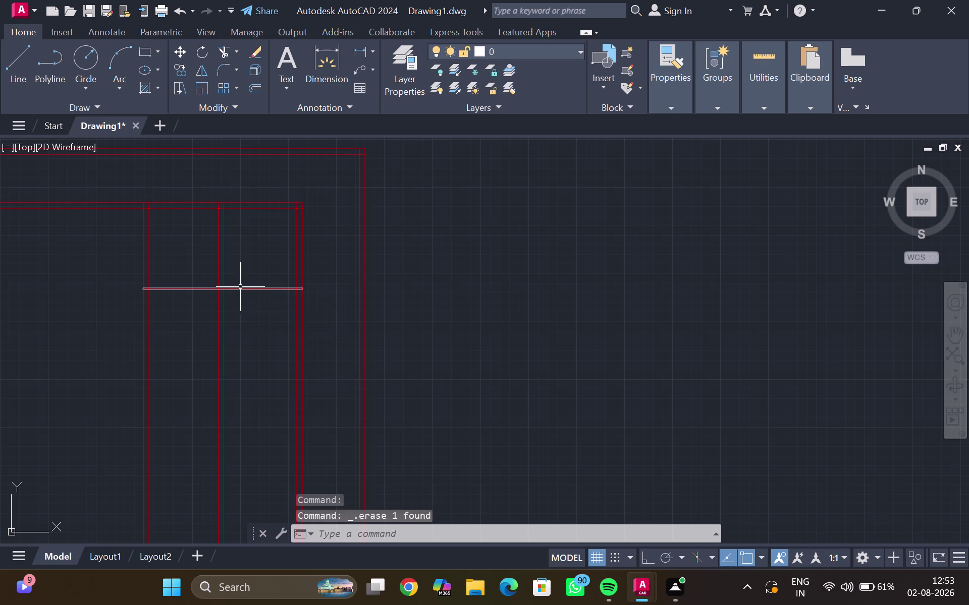
drag(253, 289, 255, 295)
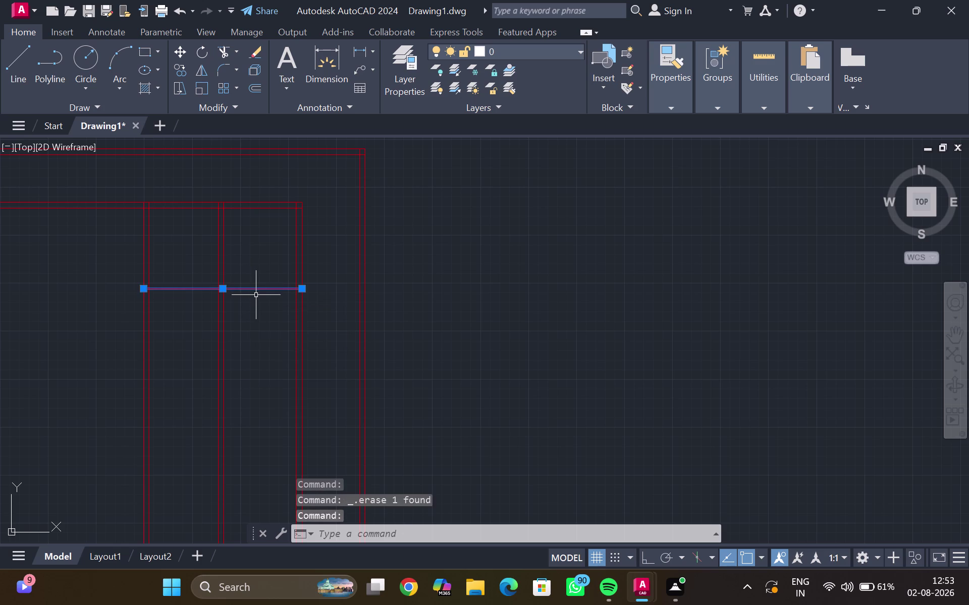
key(o)
key(Return)
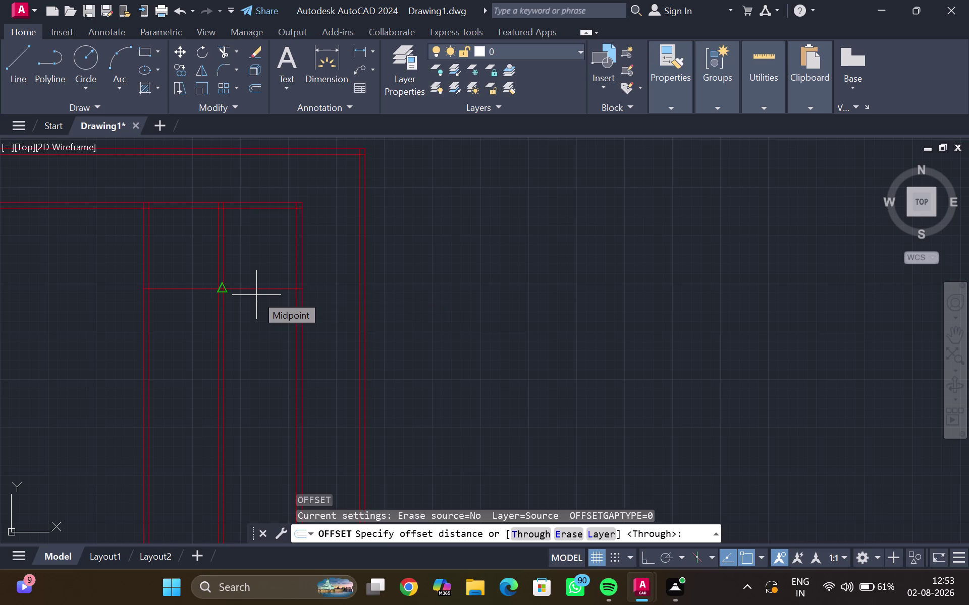
key(4)
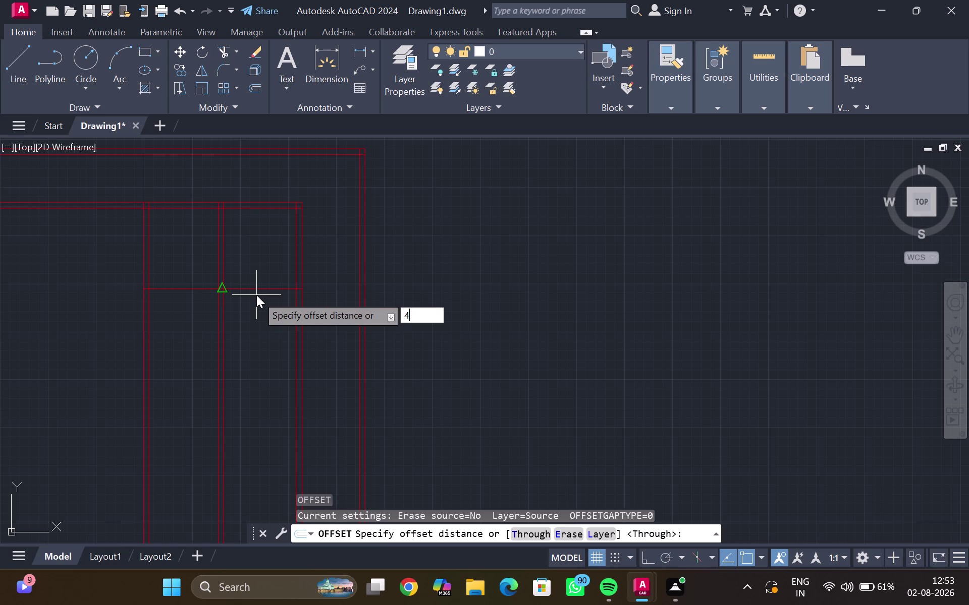
key(shift+quotedbl)
key(Return)
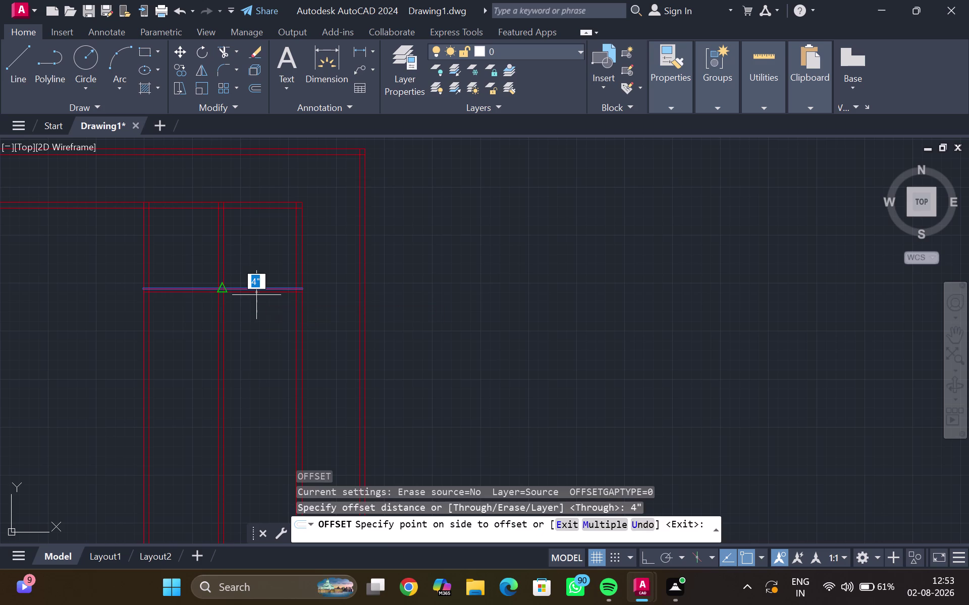
click(259, 336)
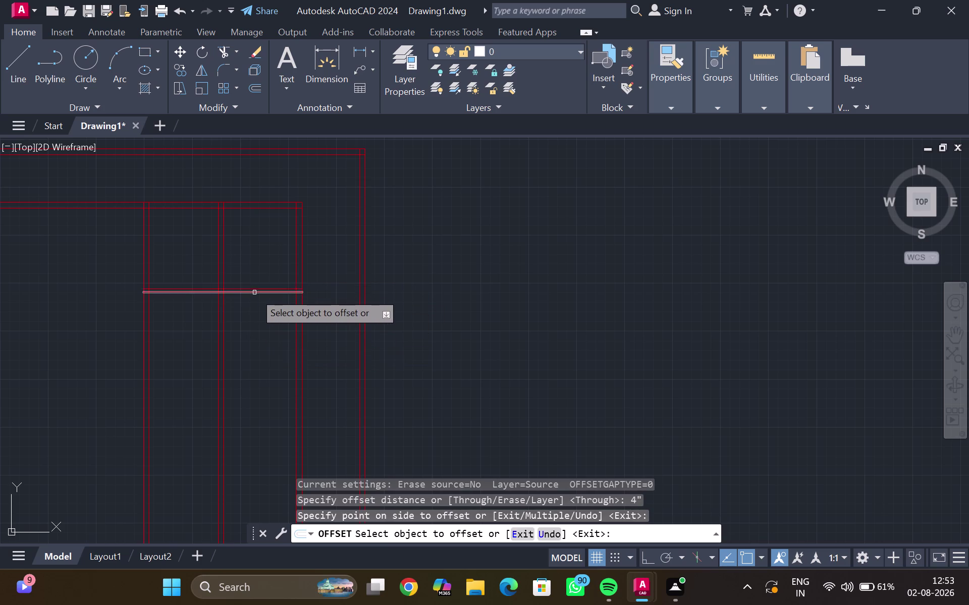
scroll(up, 3)
key(Escape)
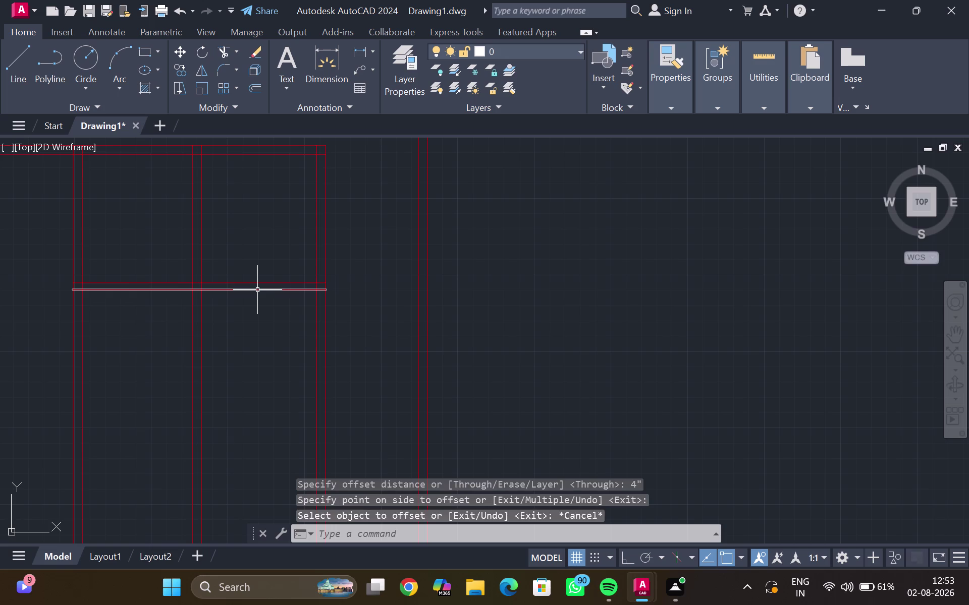
Offset the horizontal partition line 5' downward.
click(257, 290)
key(0)
key(Return)
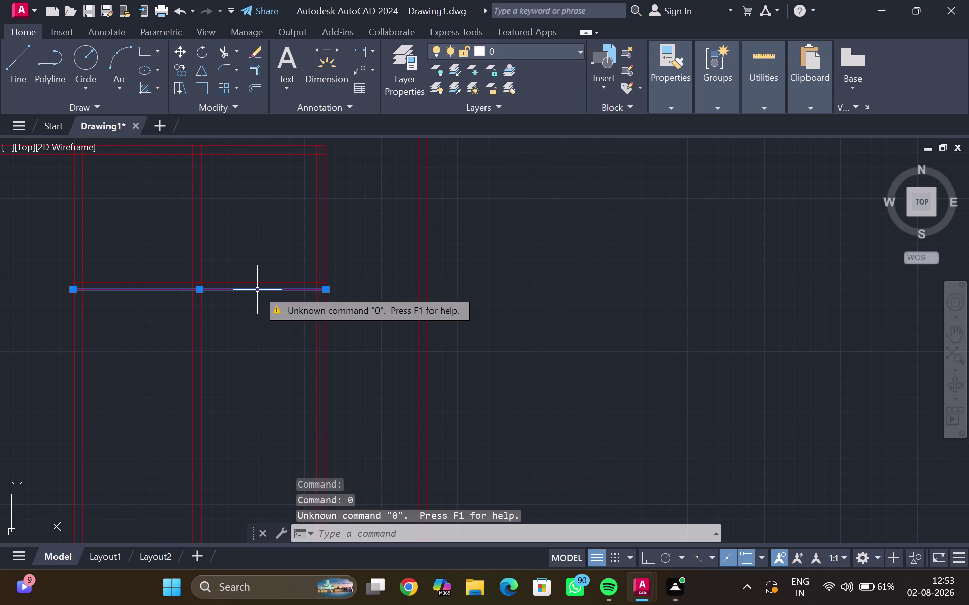
key(o)
key(Return)
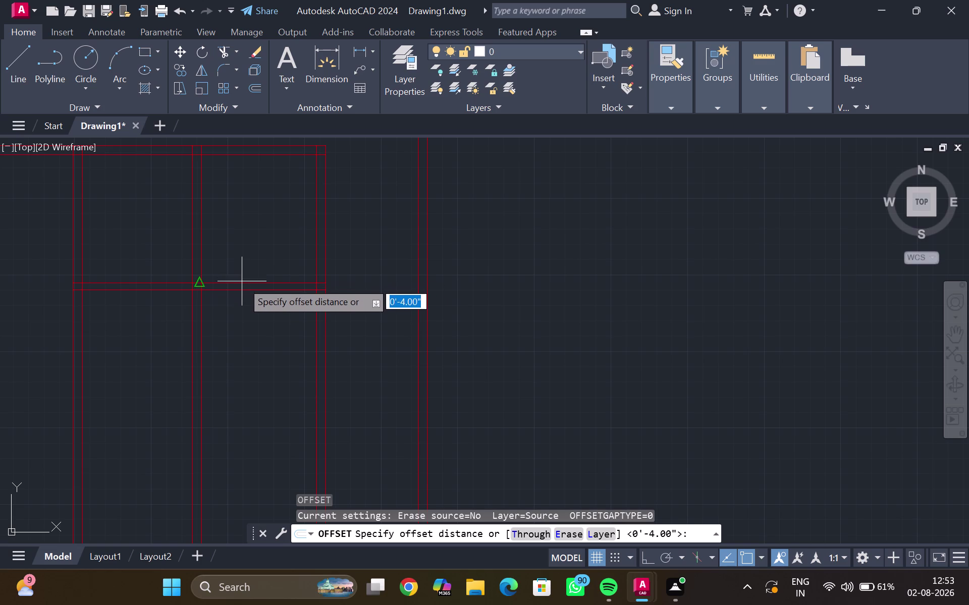
key(5)
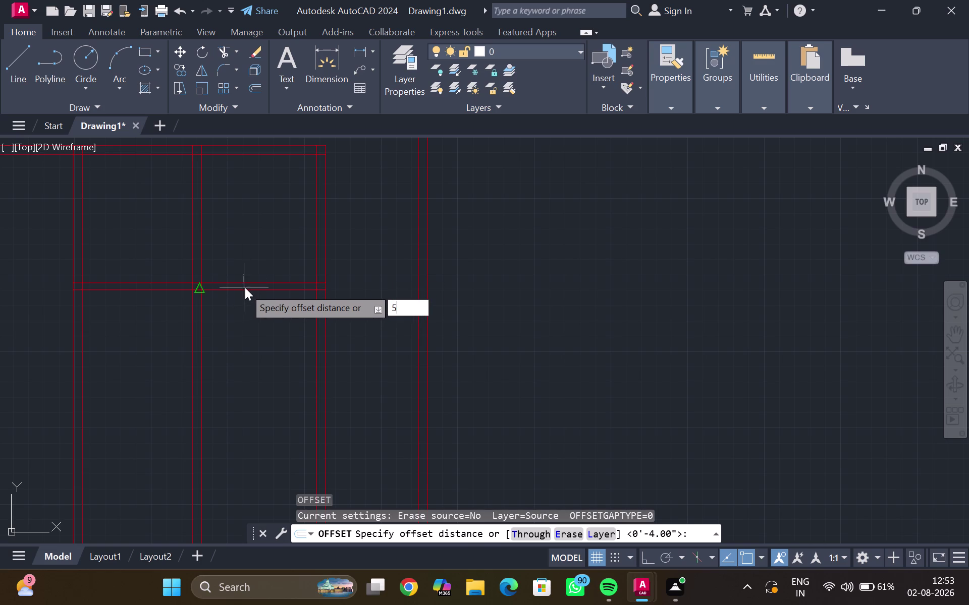
key(apostrophe)
key(Return)
click(248, 299)
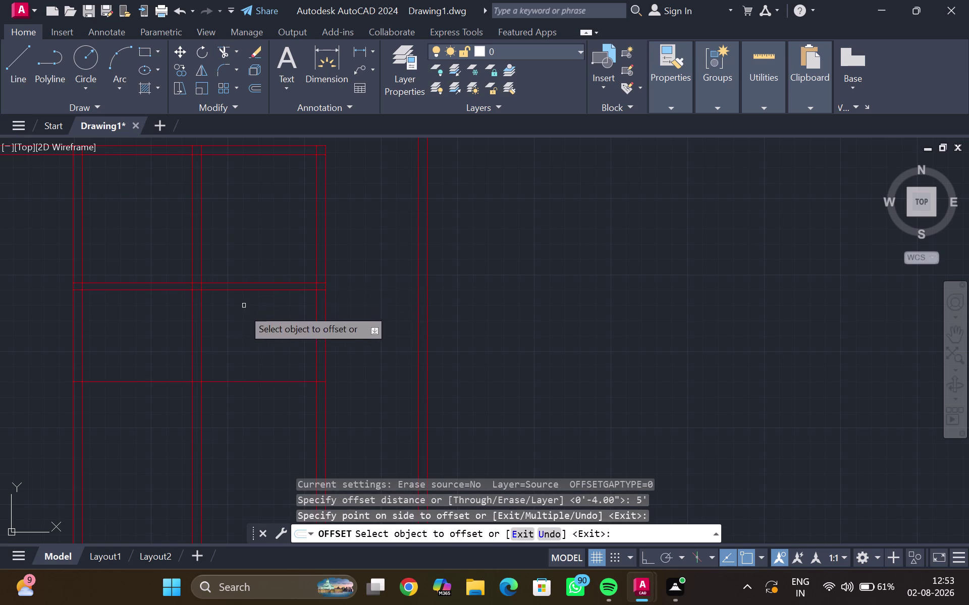
click(245, 385)
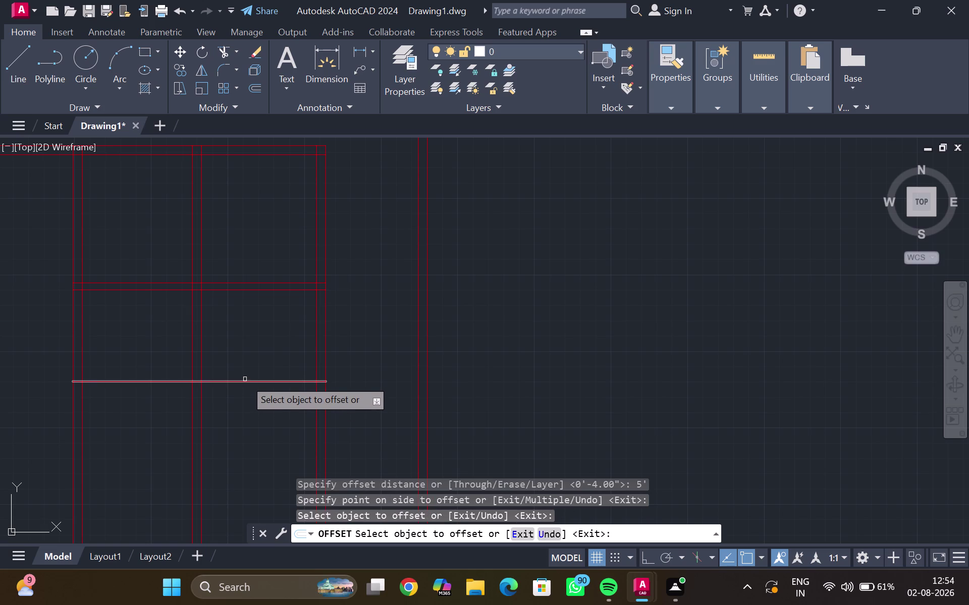
Offset the new line 4" below to form the partition's second face.
click(245, 380)
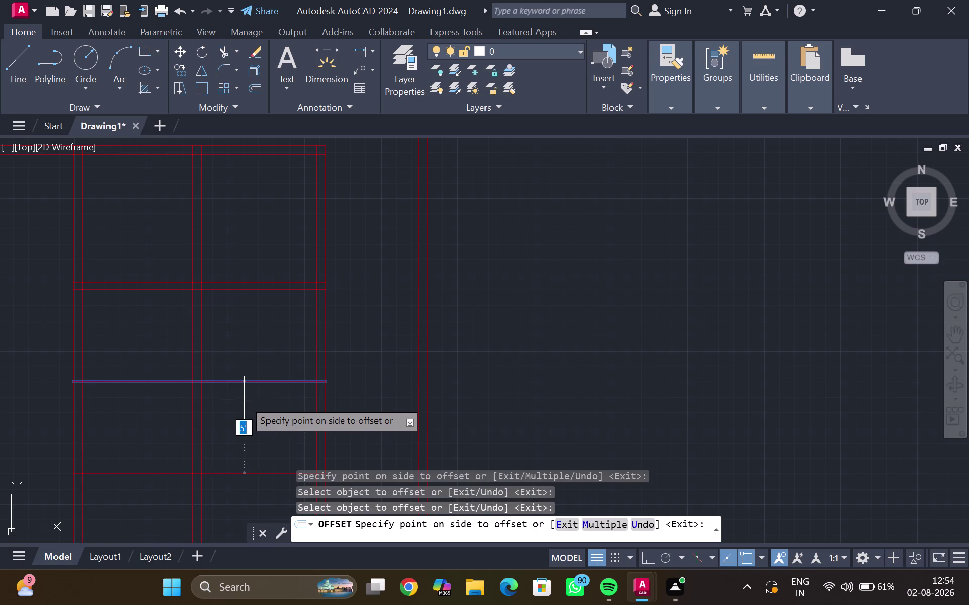
key(4)
key(shift+quotedbl)
key(Return)
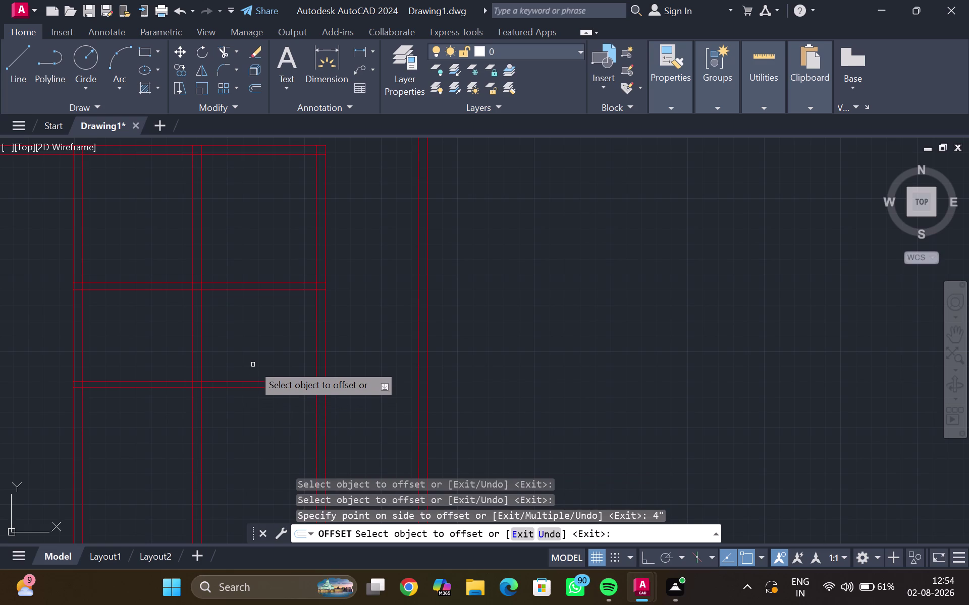
key(Escape)
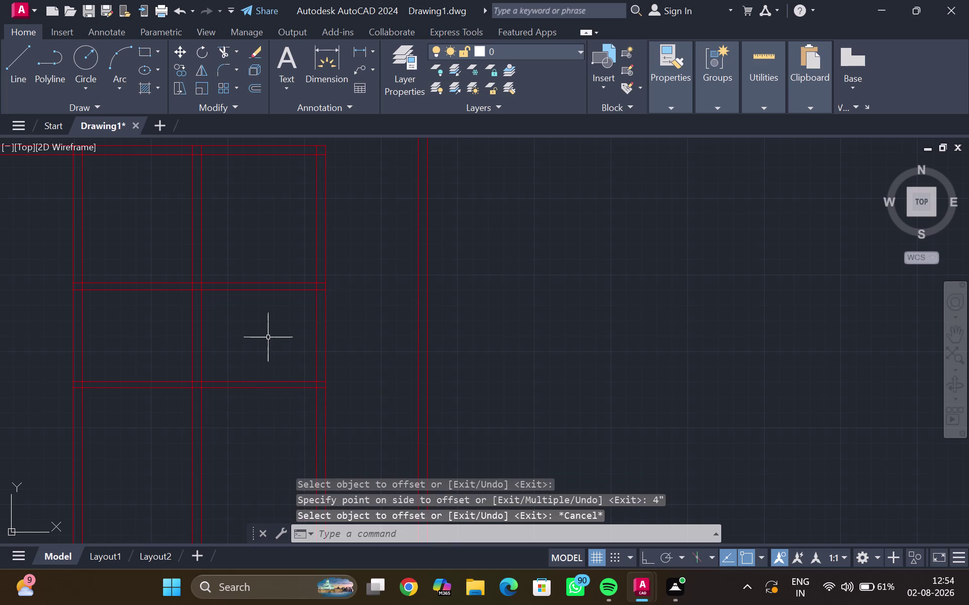
scroll(up, 3)
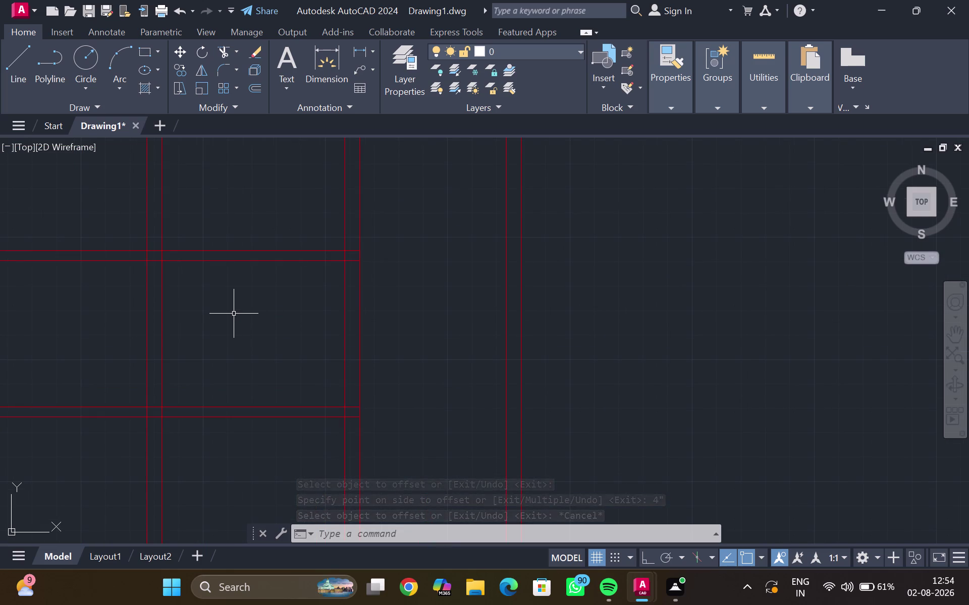
scroll(down, 3)
middle_drag(233, 313, 277, 314)
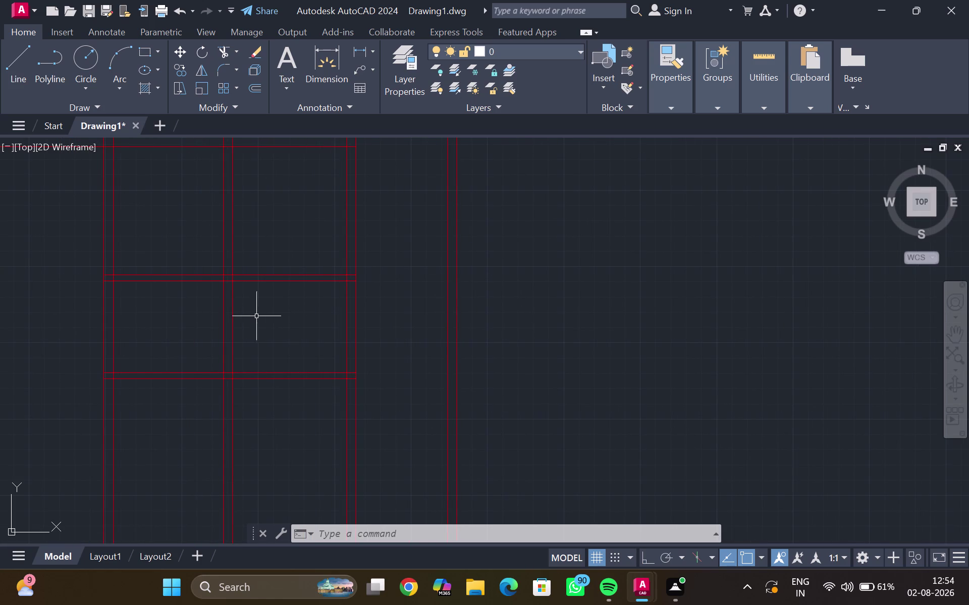
scroll(down, 3)
middle_drag(255, 323, 241, 340)
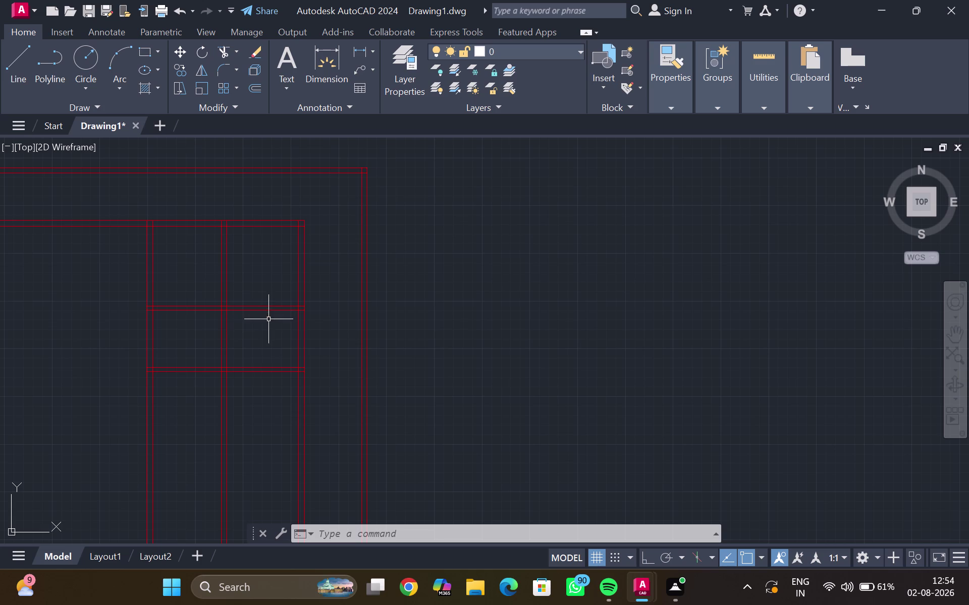
scroll(up, 3)
middle_drag(279, 336, 205, 385)
scroll(up, 3)
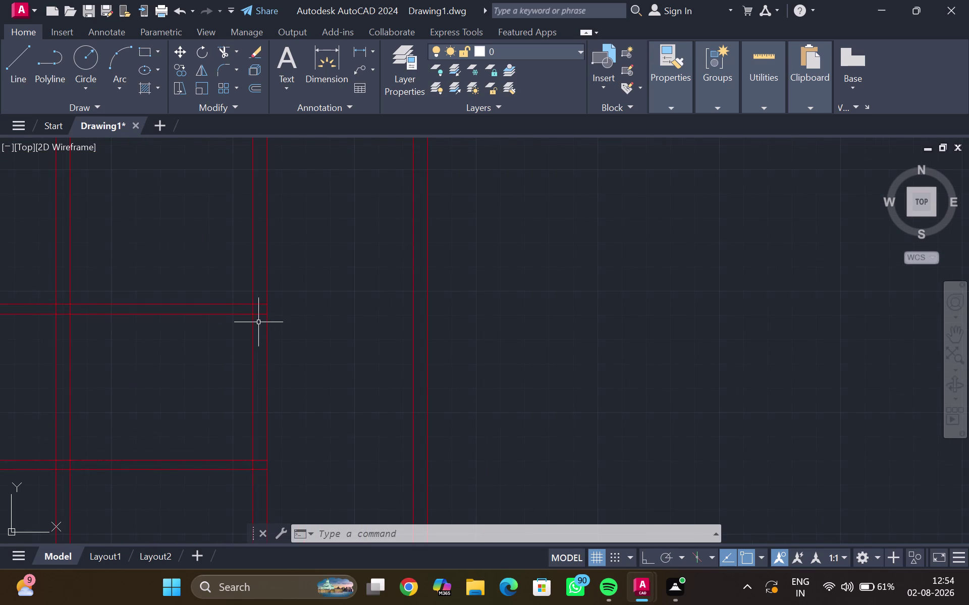
click(251, 326)
scroll(down, 3)
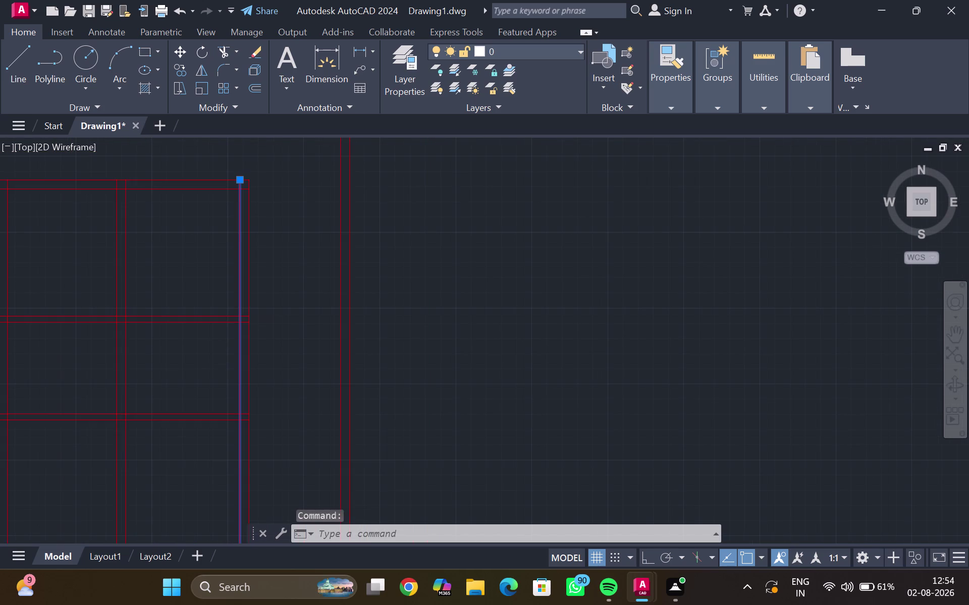
scroll(down, 3)
key(Escape)
scroll(up, 3)
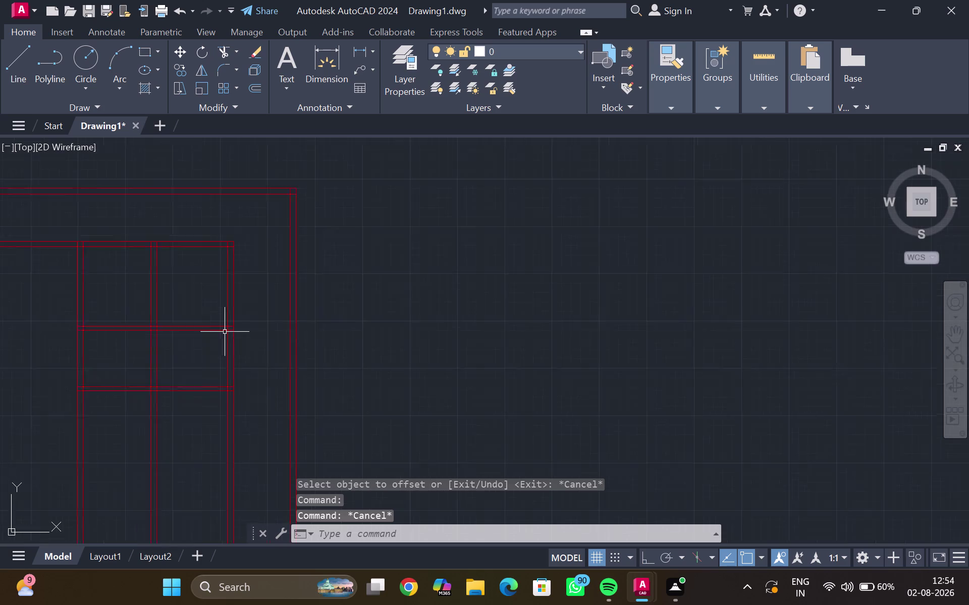
middle_drag(225, 337, 212, 371)
scroll(up, 3)
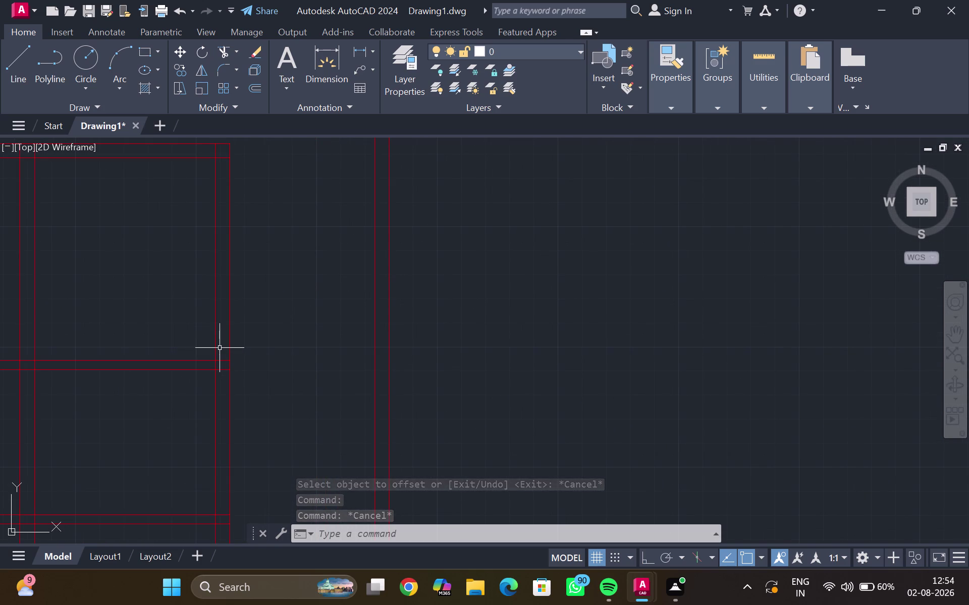
text(bre)
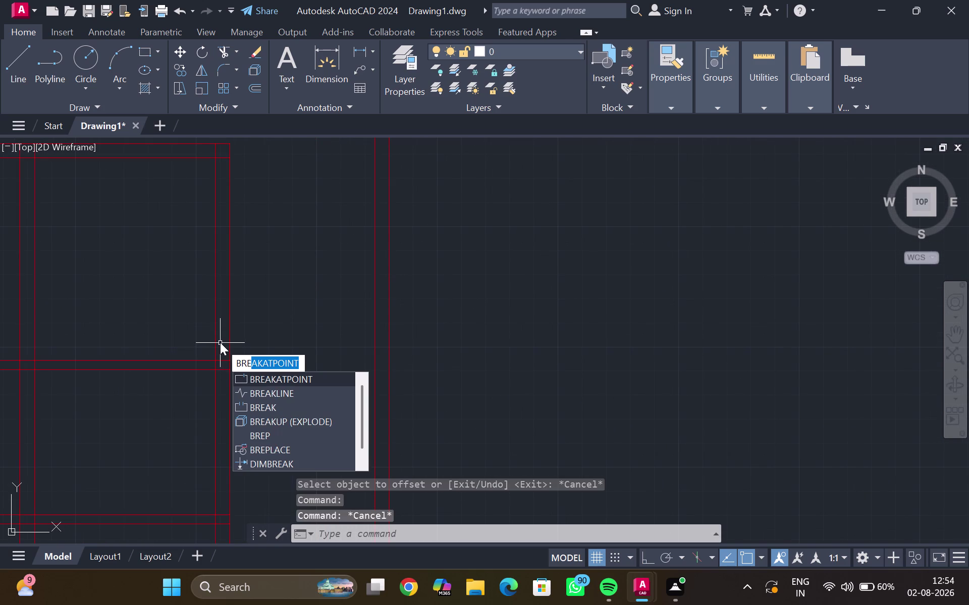
Break the left room's right vertical wall line at its junction with the horizontal partition.
click(252, 378)
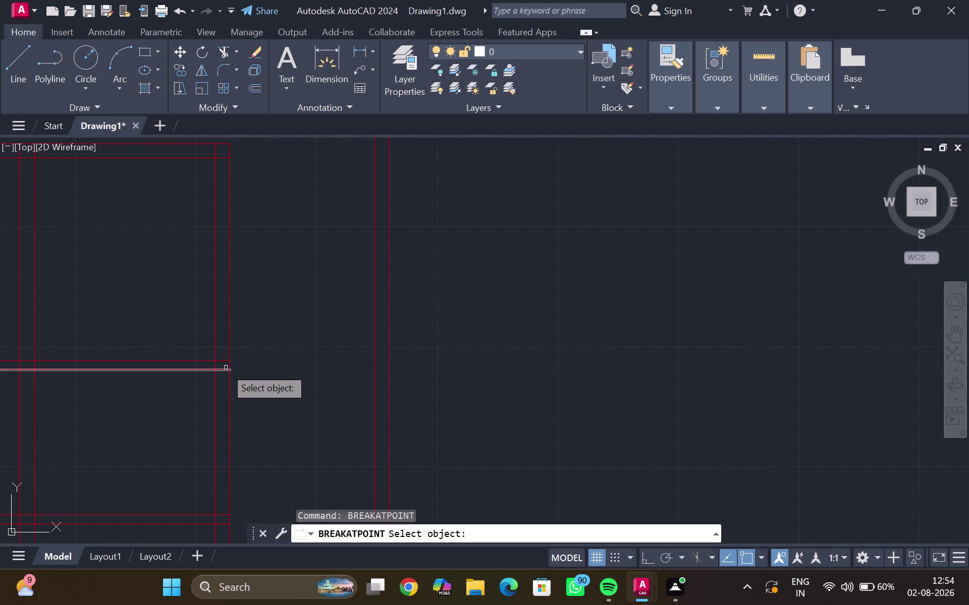
click(215, 338)
scroll(up, 3)
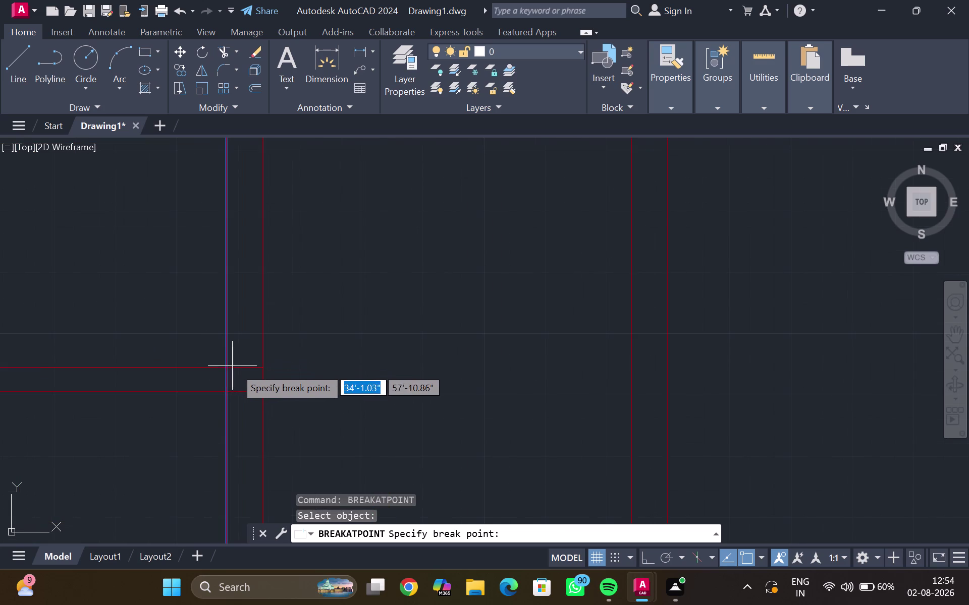
click(225, 367)
scroll(down, 3)
scroll(down, 3)
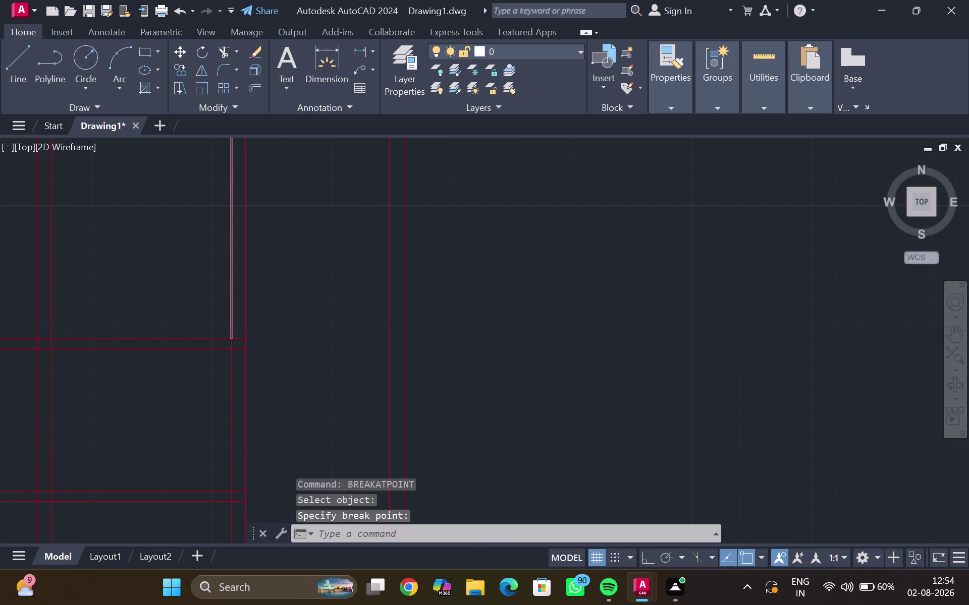
click(231, 310)
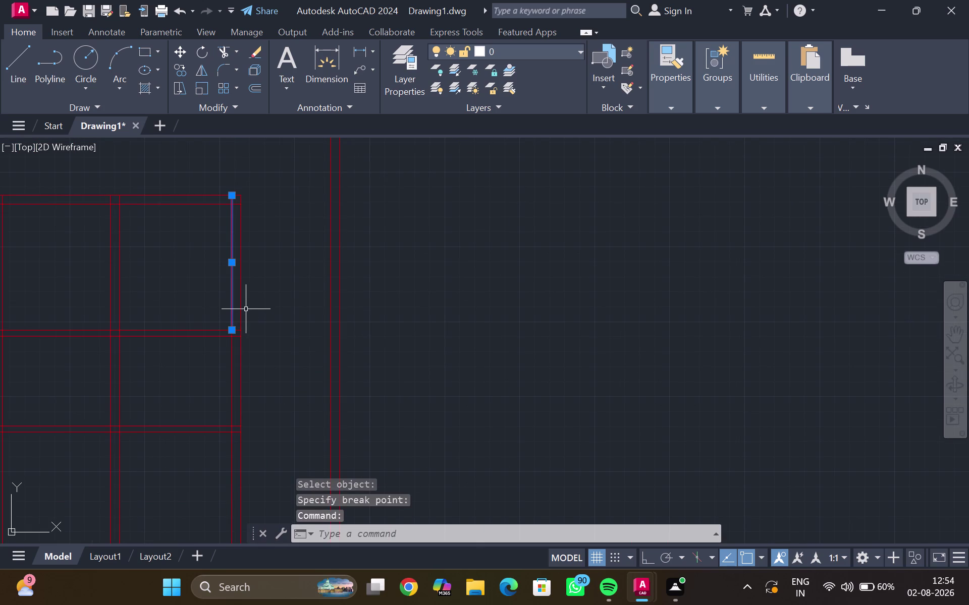
key(o)
key(Return)
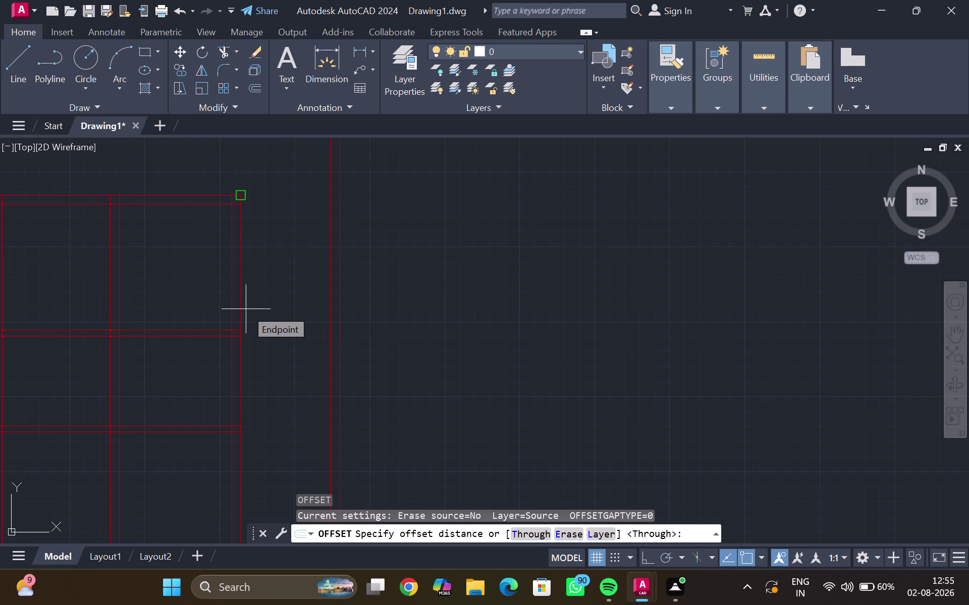
Offset the split vertical wall line 6 inches, after first entering 1'.
text(1')
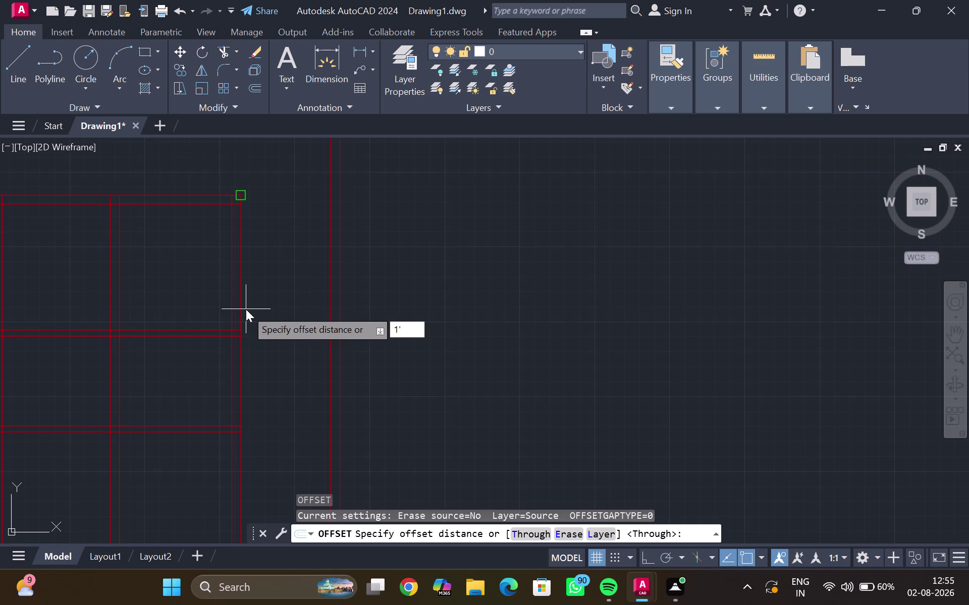
key(Return)
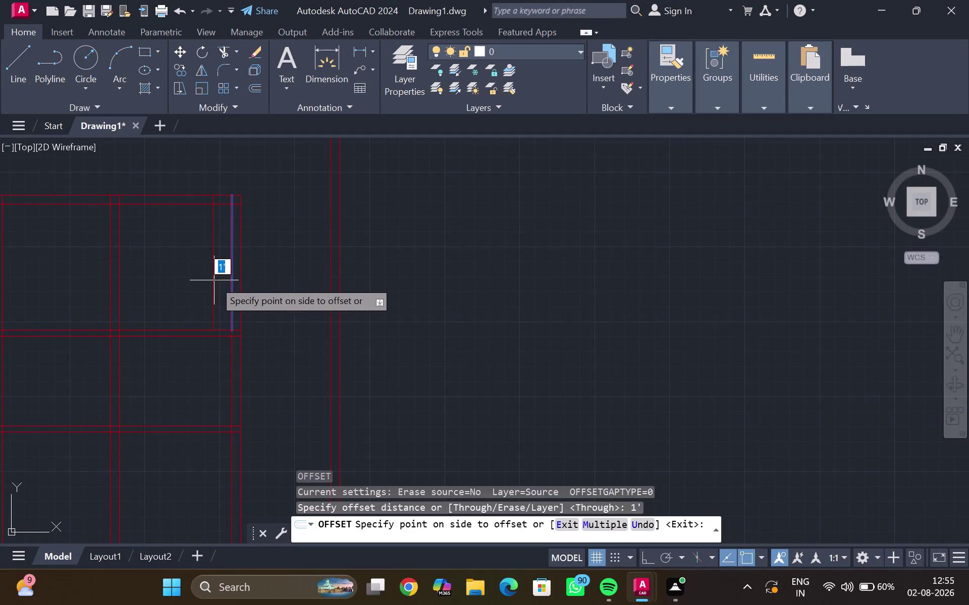
key(BackSpace)
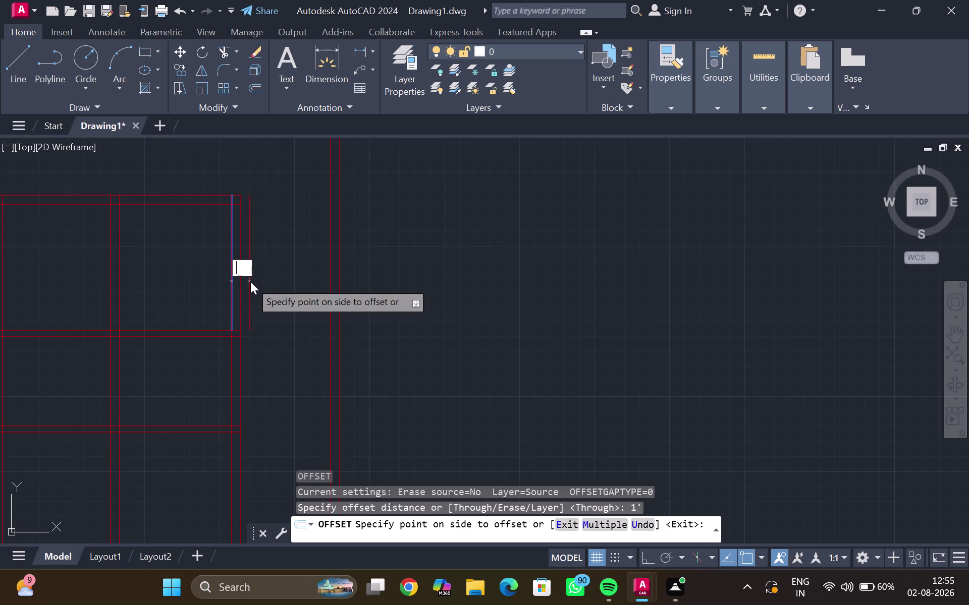
key(6)
key(shift+quotedbl)
key(Return)
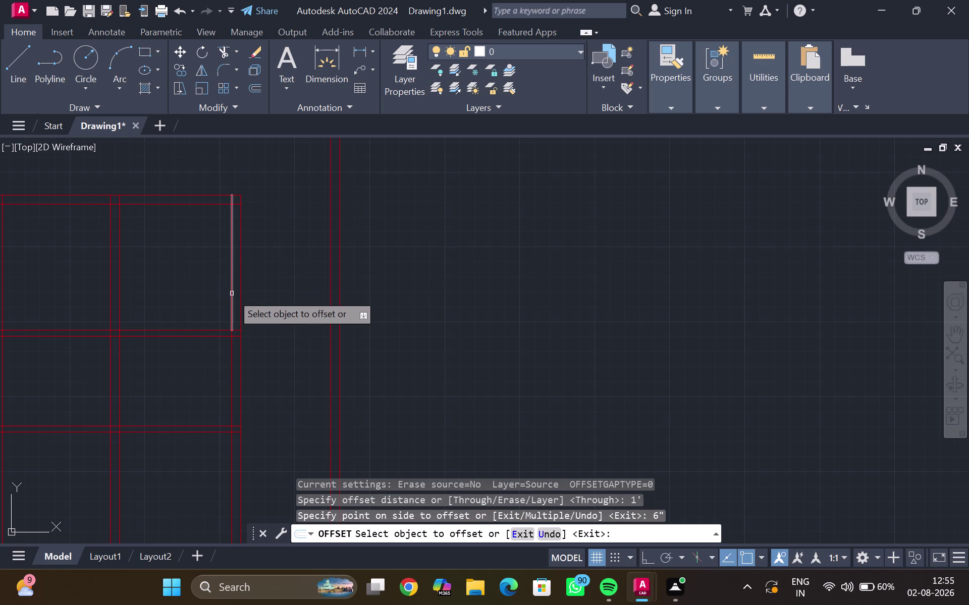
click(234, 296)
click(231, 295)
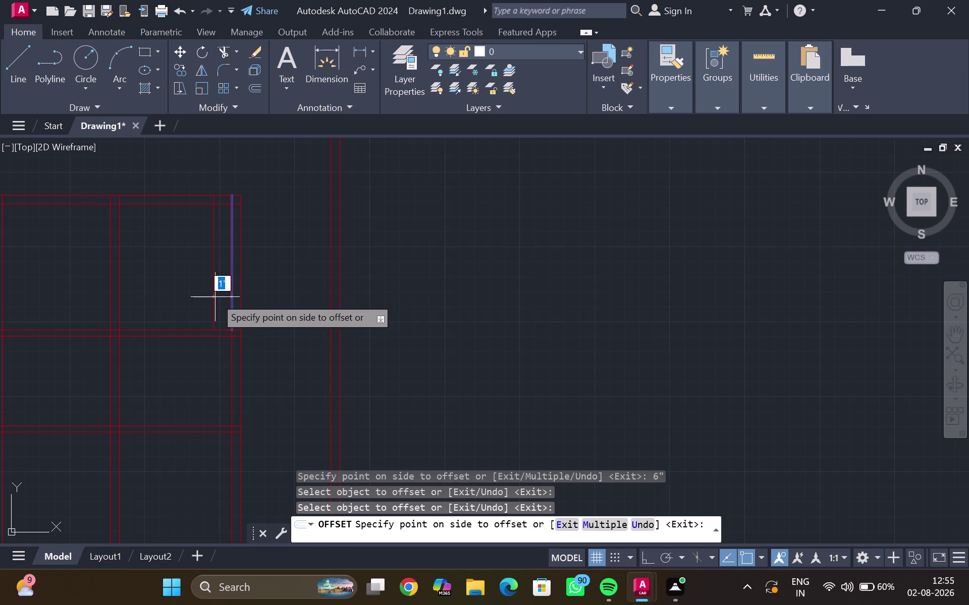
key(Escape)
Select the short vertical wall piece and offset it 6 inches again.
click(231, 286)
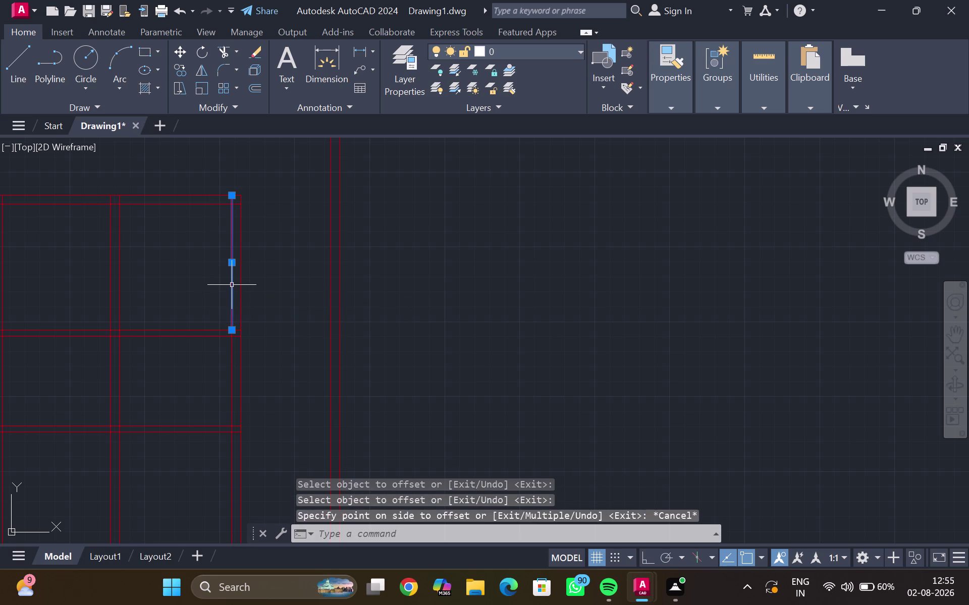
key(o)
key(Return)
key(6)
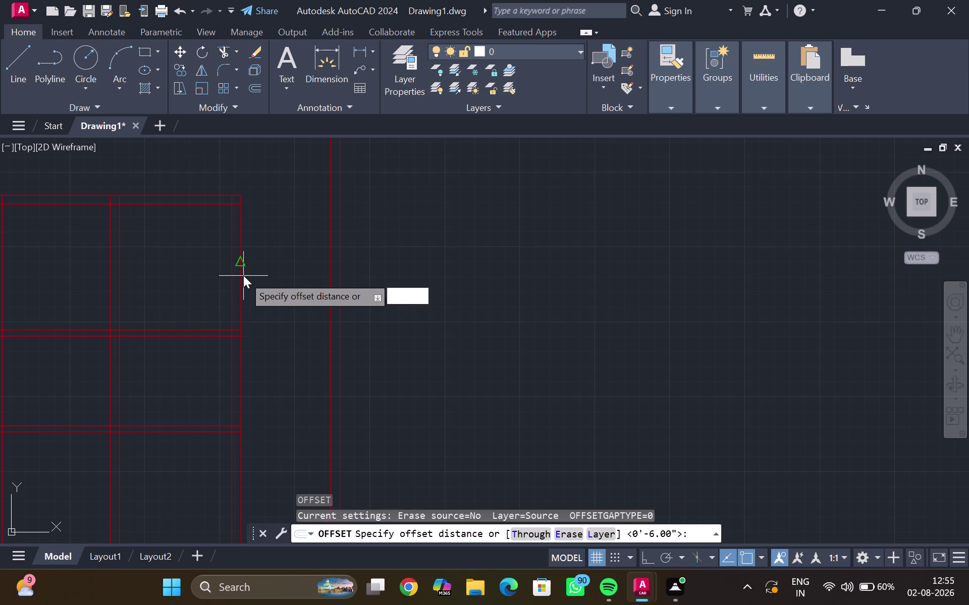
key(shift+quotedbl)
key(Return)
click(208, 281)
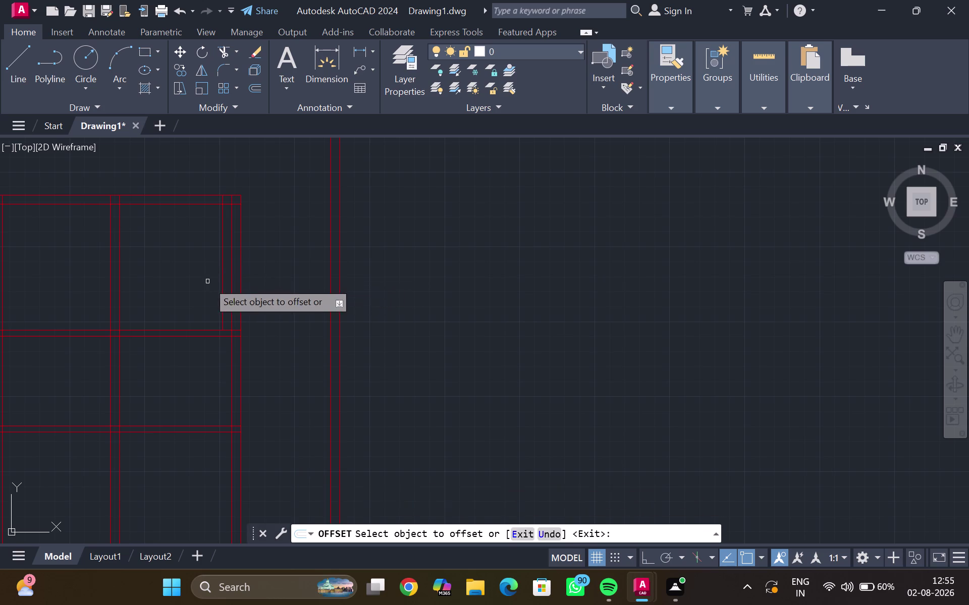
click(222, 286)
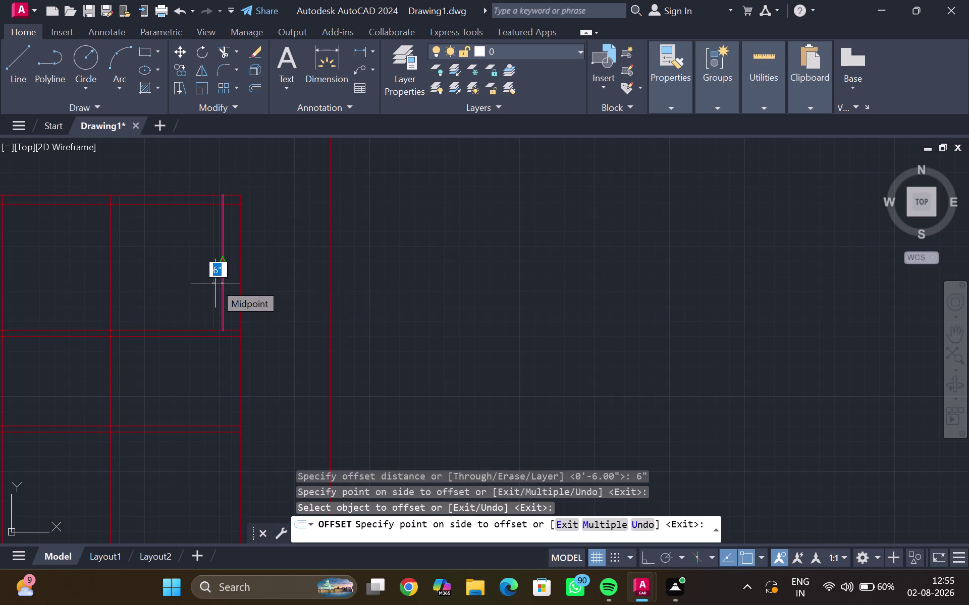
Offset the vertical wall line by 2 inches and pan to check the result.
key(BackSpace)
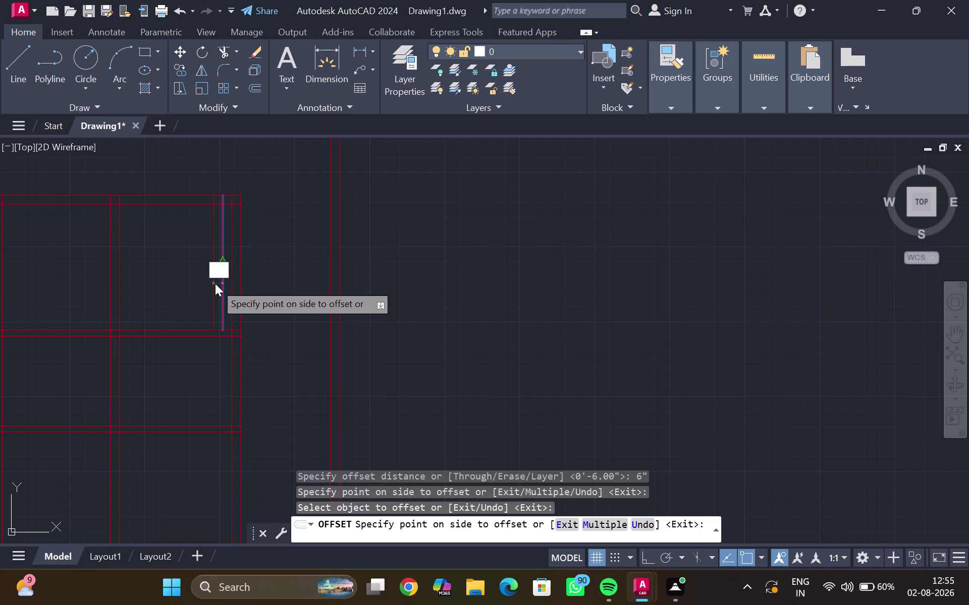
key(1)
key(shift+quotedbl)
key(BackSpace)
key(BackSpace)
text(2")
key(Return)
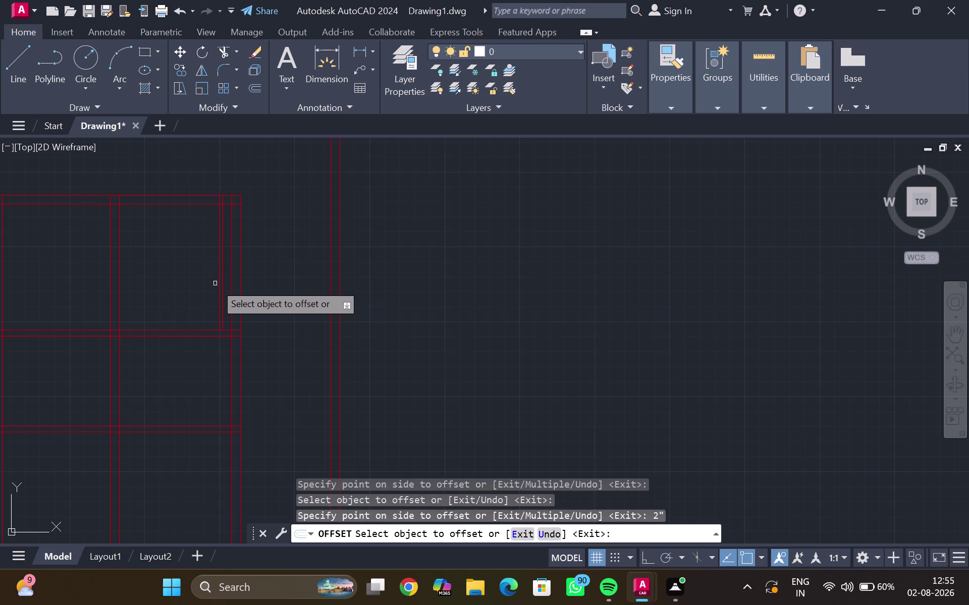
scroll(up, 3)
middle_click(215, 284)
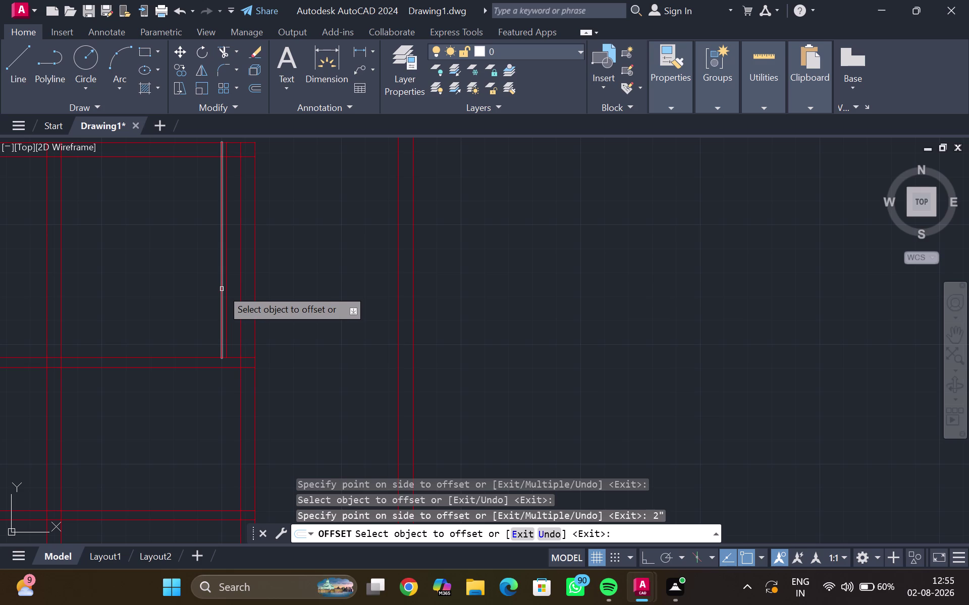
key(Escape)
Erase the unwanted offset vertical line inside the left room.
click(222, 289)
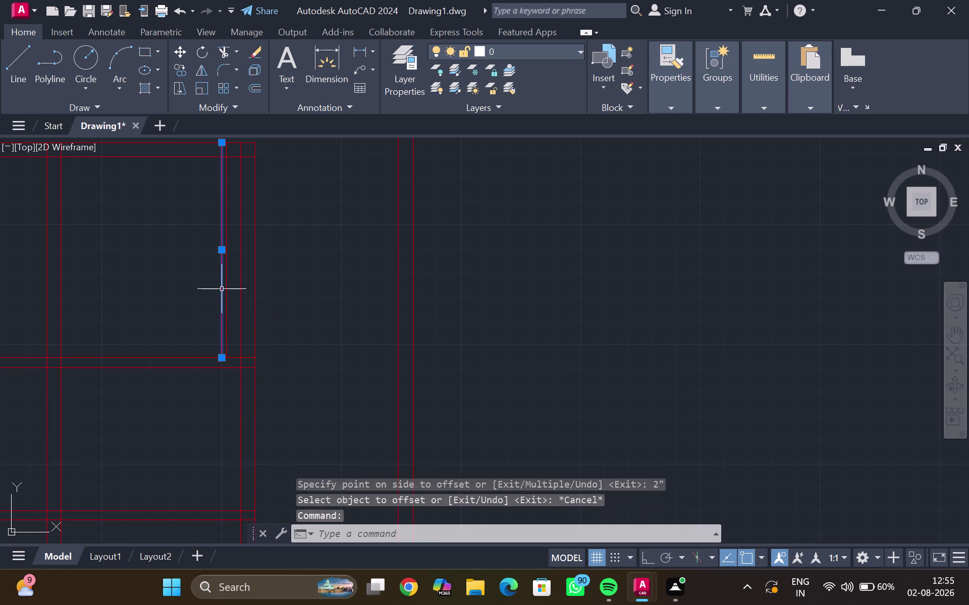
key(Delete)
click(226, 292)
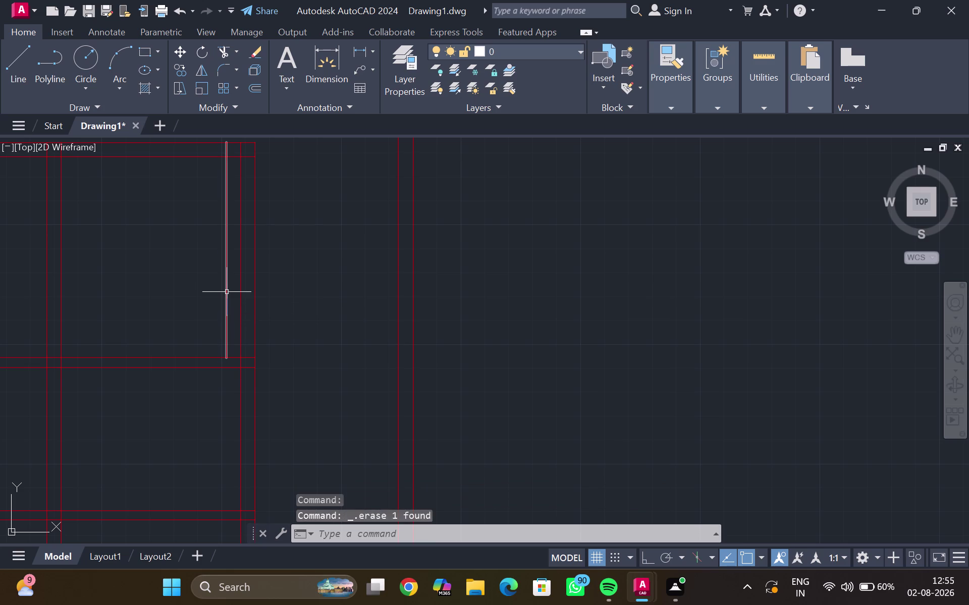
Offset the shortened wall piece 2' to its left as a new partition line.
key(o)
key(Return)
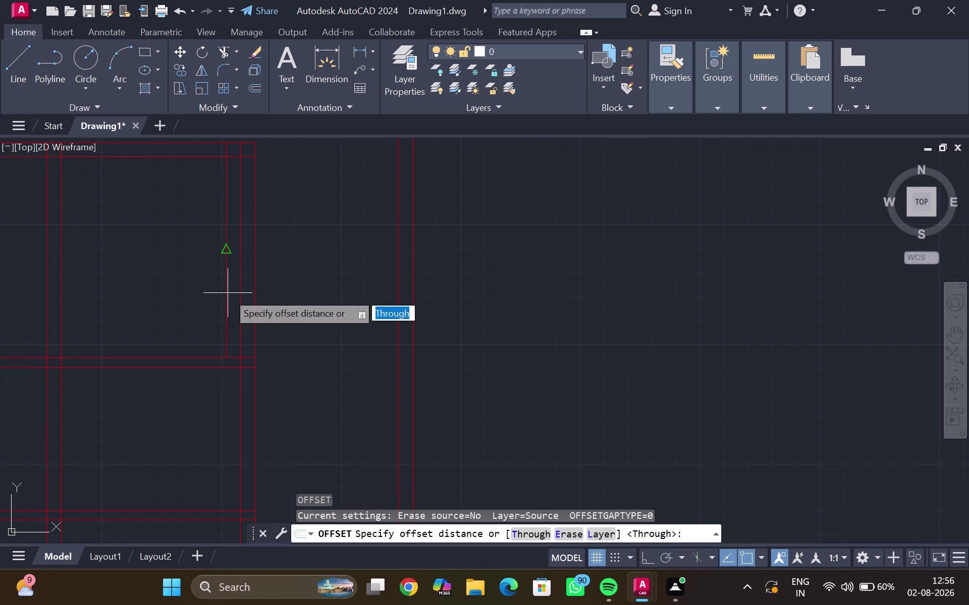
key(2)
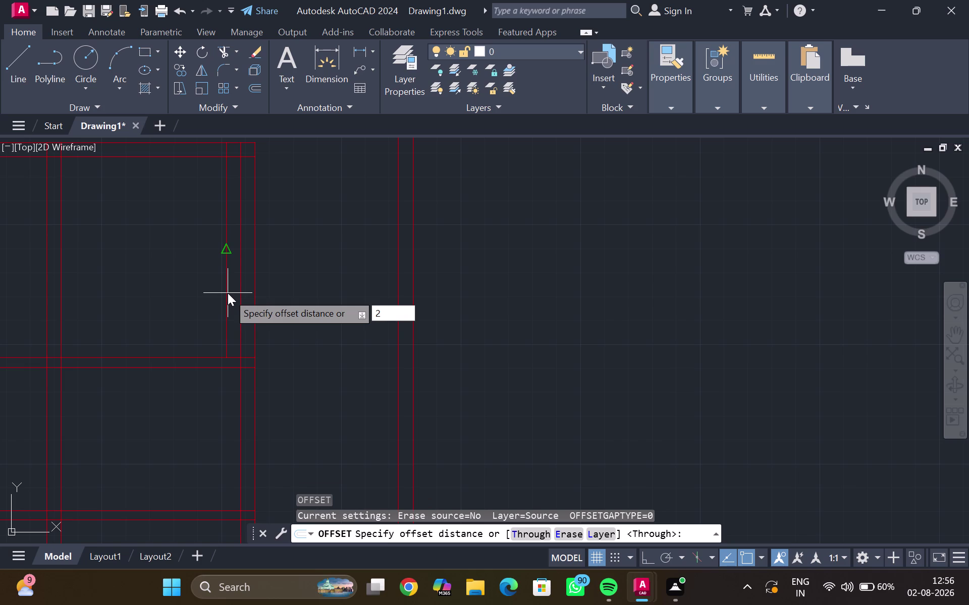
key(apostrophe)
key(Return)
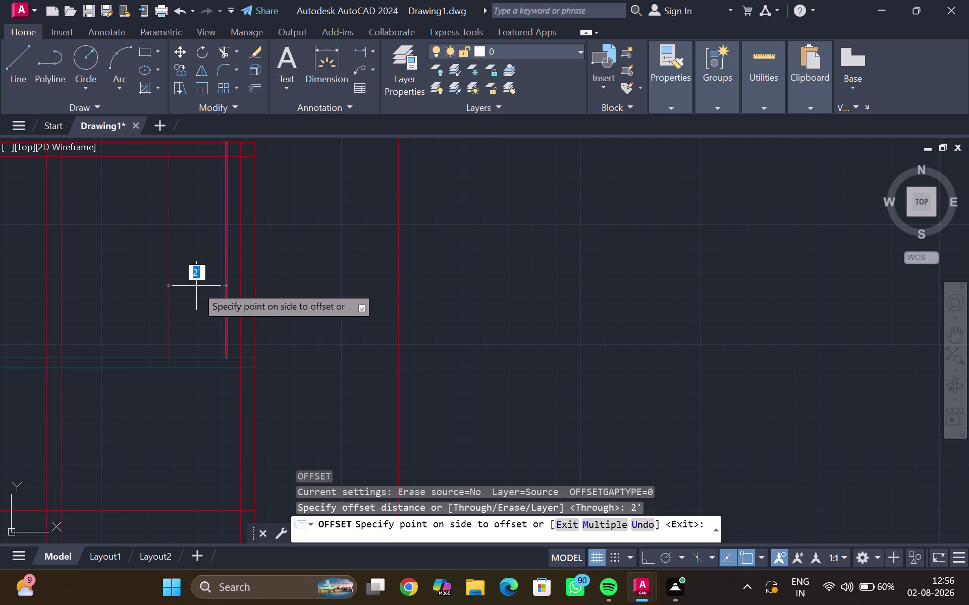
click(196, 286)
key(Escape)
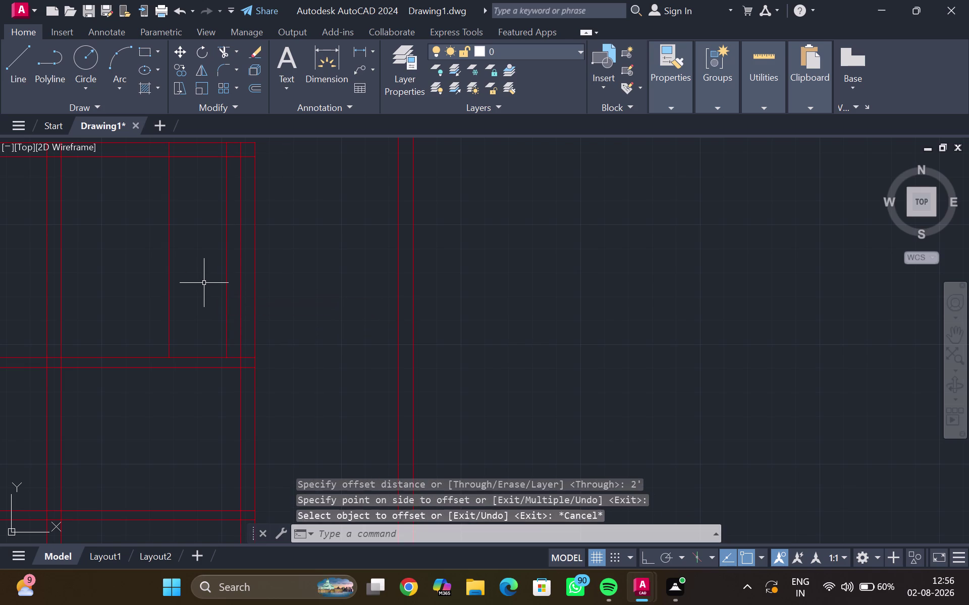
scroll(up, 3)
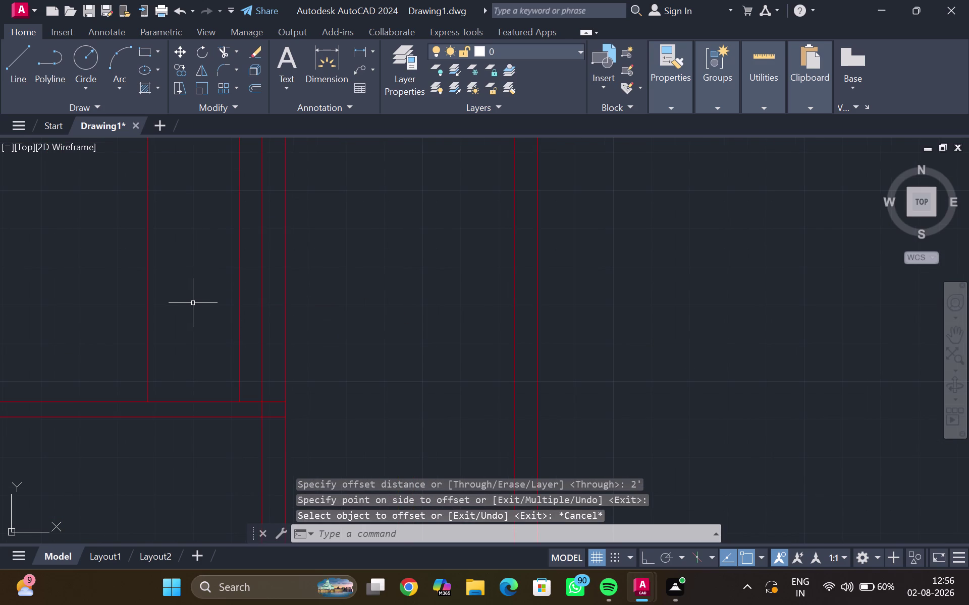
Try a fence trim across the wall lines, then undo it.
text(tr)
key(Return)
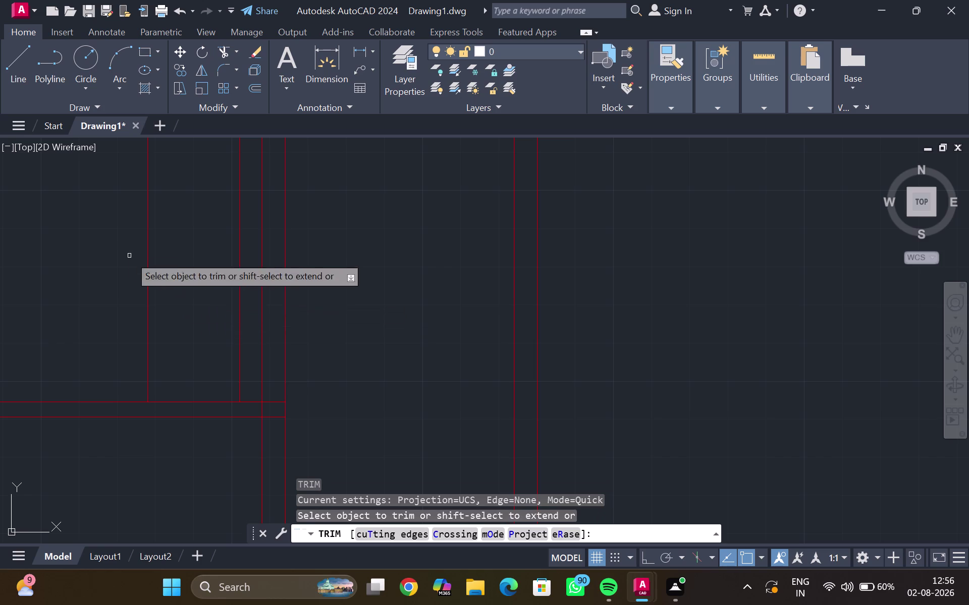
drag(184, 373, 187, 462)
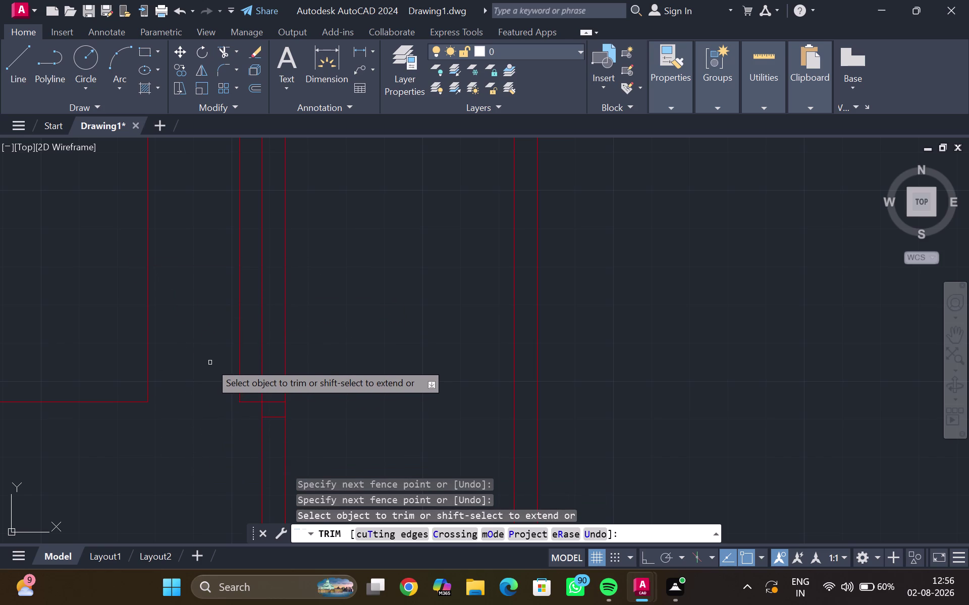
key(ctrl+z)
key(Escape)
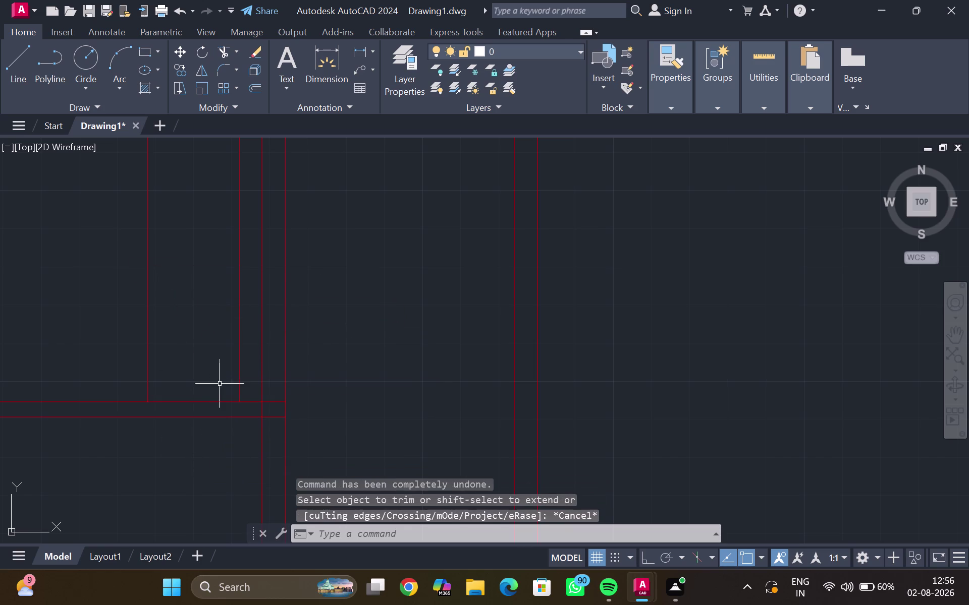
Extend the new partition lines up to the horizontal wall with a fence.
text(ex)
key(Return)
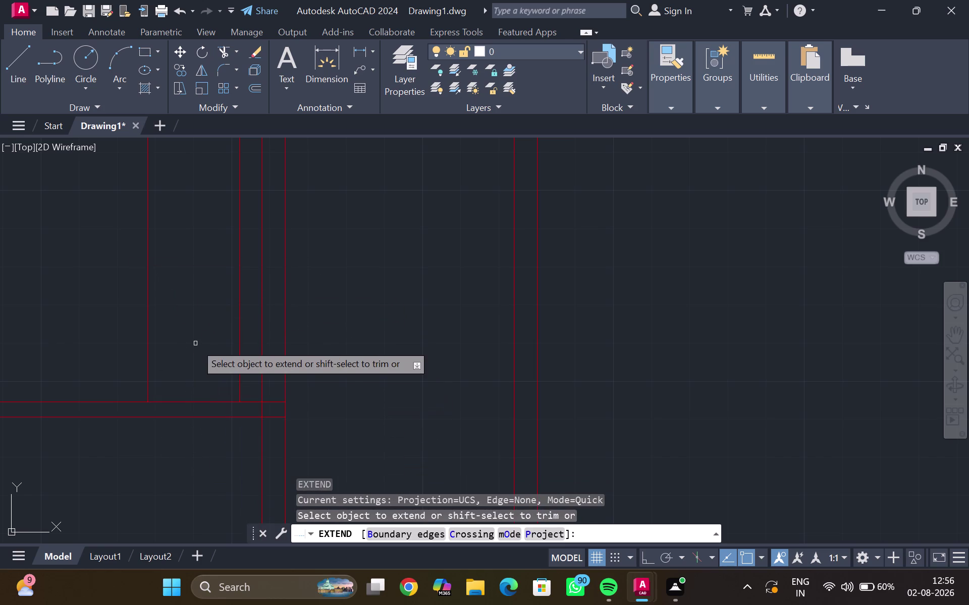
drag(245, 347, 55, 336)
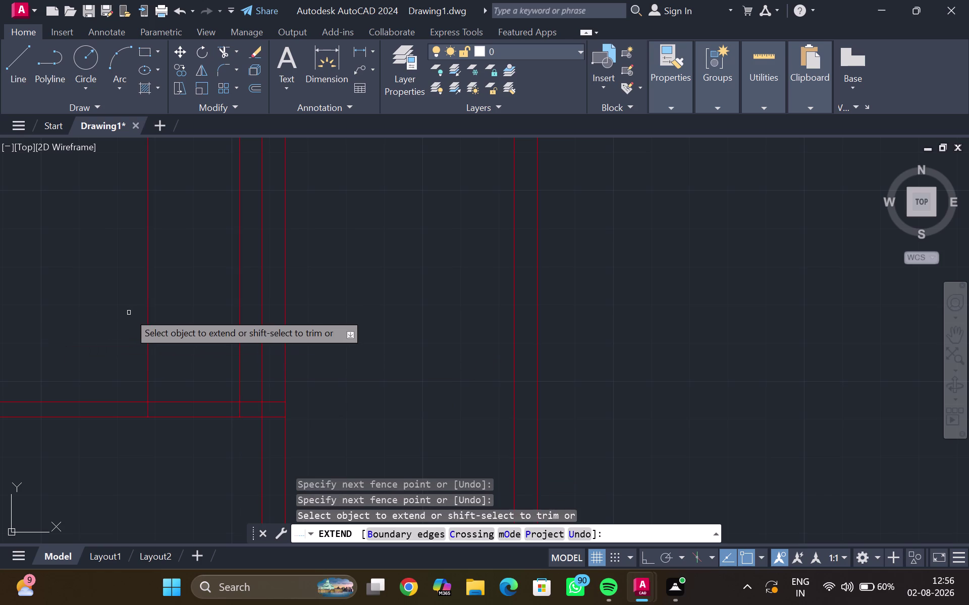
key(Escape)
Fence-trim the wall segment between the partitions to cut the door opening, then inspect it.
text(tr)
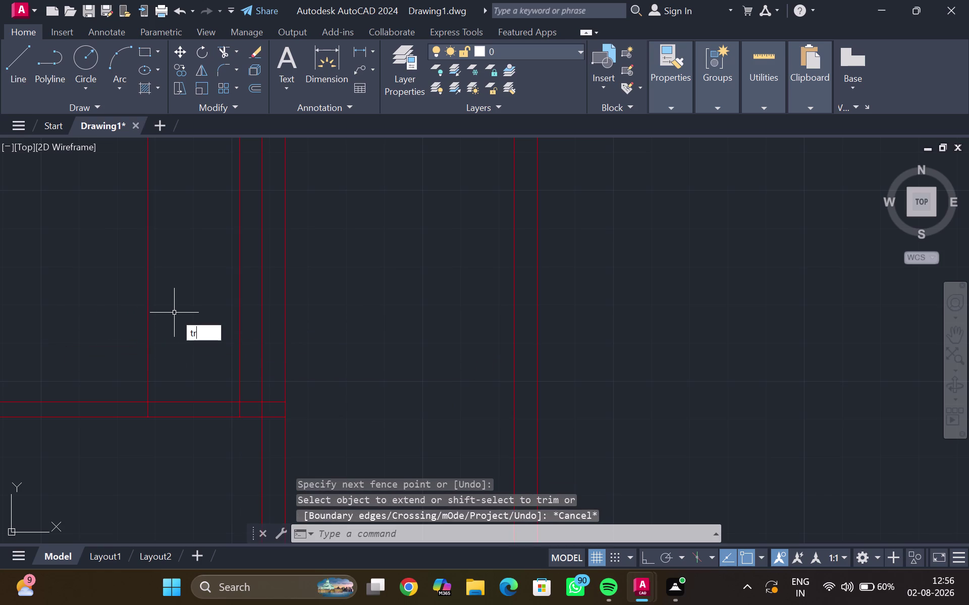
key(Return)
drag(174, 455, 232, 360)
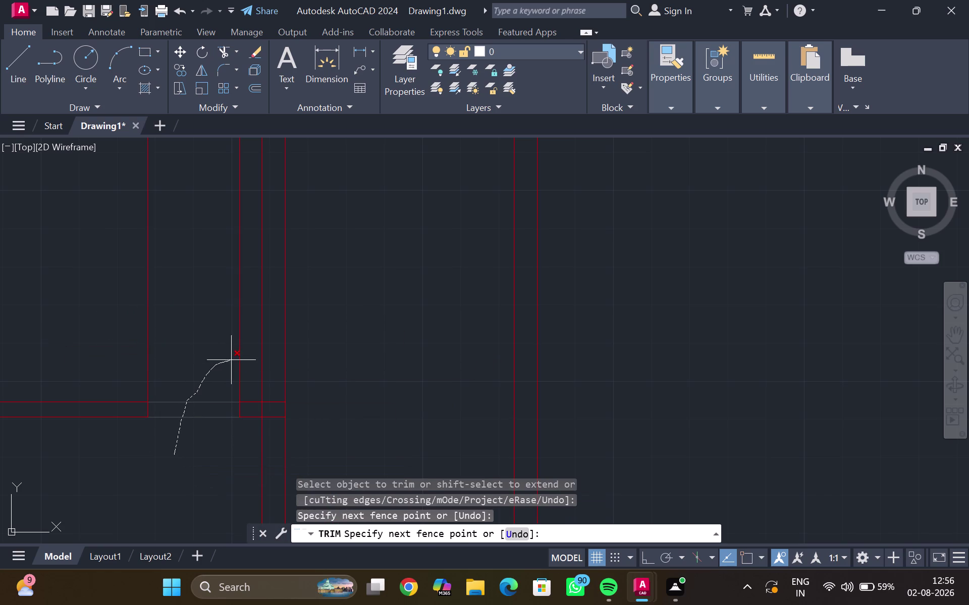
drag(232, 361, 123, 334)
scroll(down, 3)
middle_drag(152, 333, 283, 335)
scroll(up, 3)
middle_drag(254, 338, 270, 328)
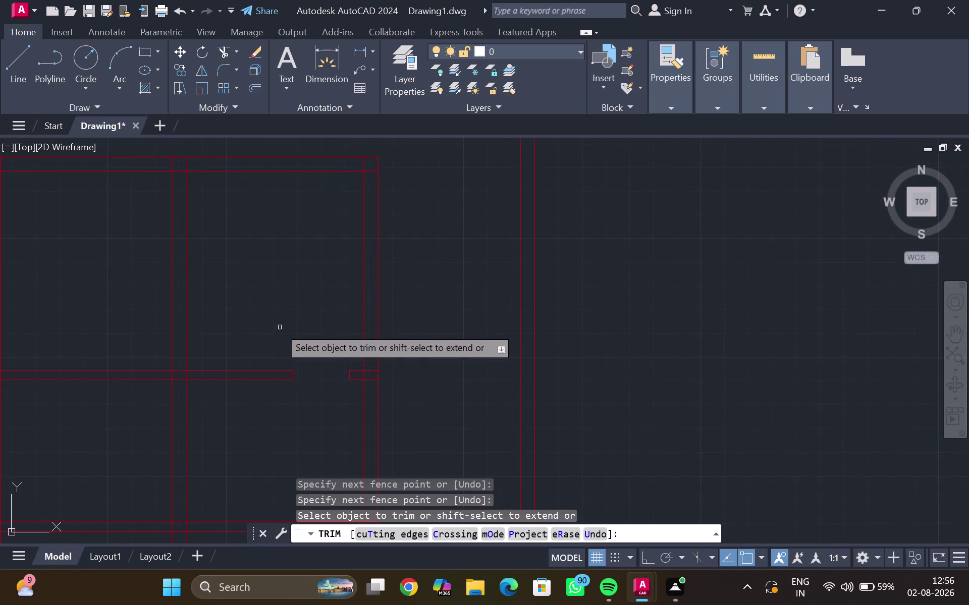
scroll(up, 3)
middle_drag(245, 328, 225, 324)
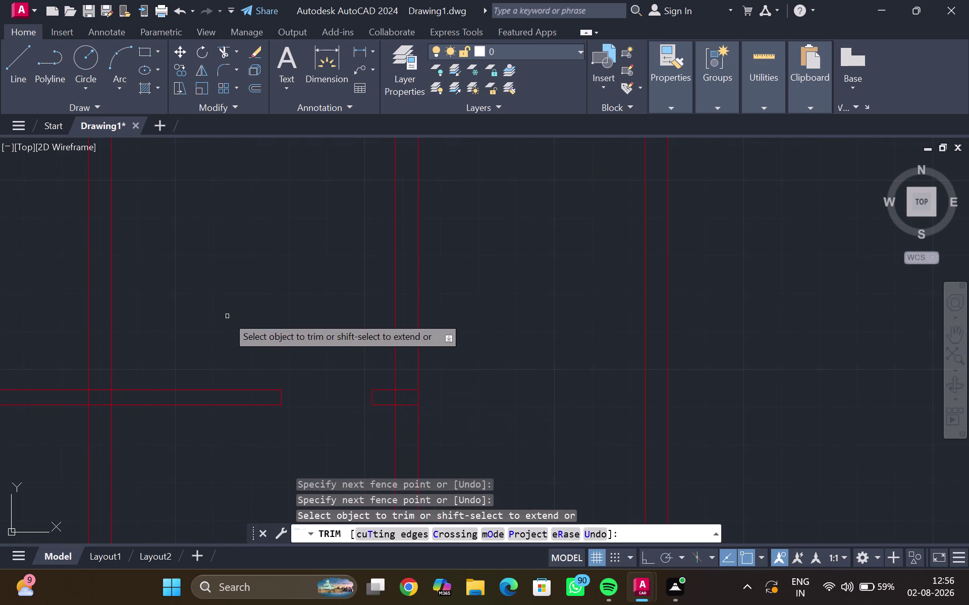
scroll(down, 3)
middle_drag(236, 327, 342, 364)
scroll(down, 3)
key(Escape)
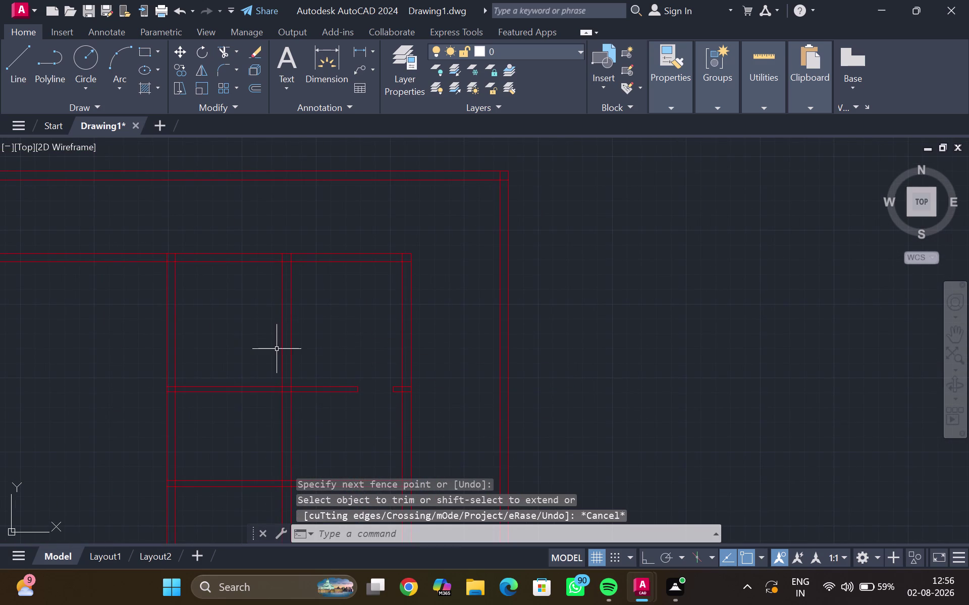
Select the new vertical partition line.
click(280, 355)
key(Escape)
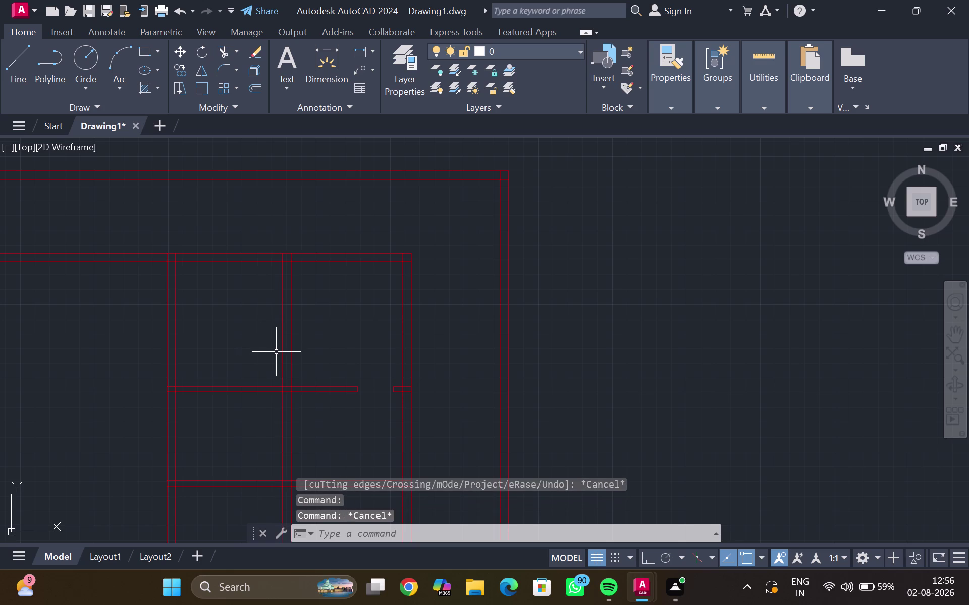
click(281, 355)
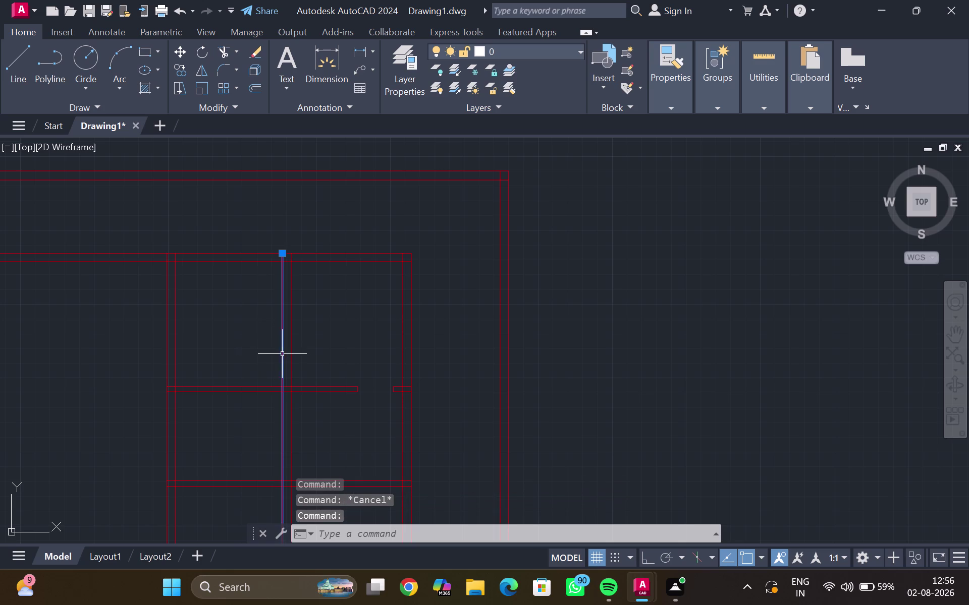
Break the new vertical partition line where it meets the horizontal wall.
text(br)
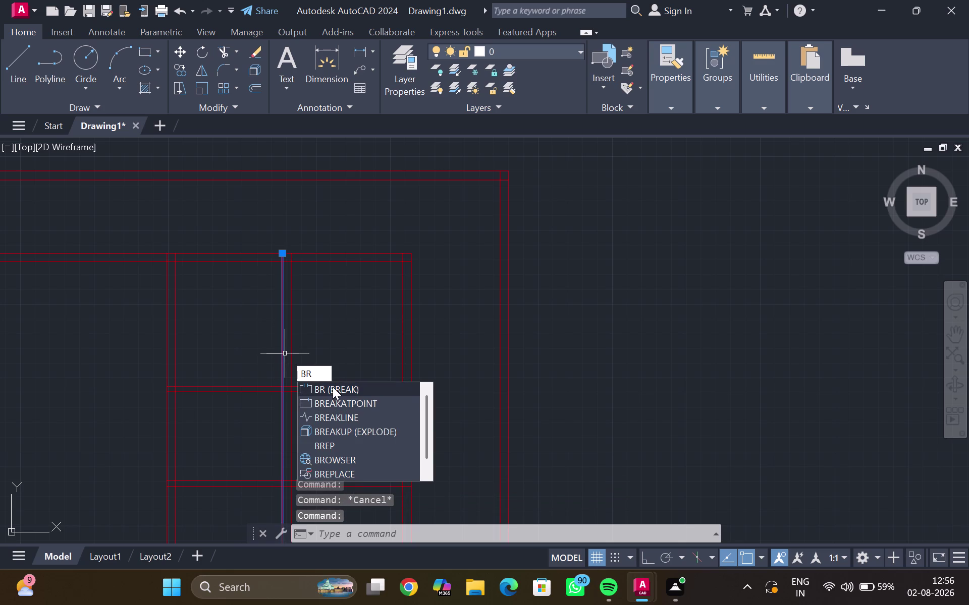
click(326, 398)
scroll(up, 3)
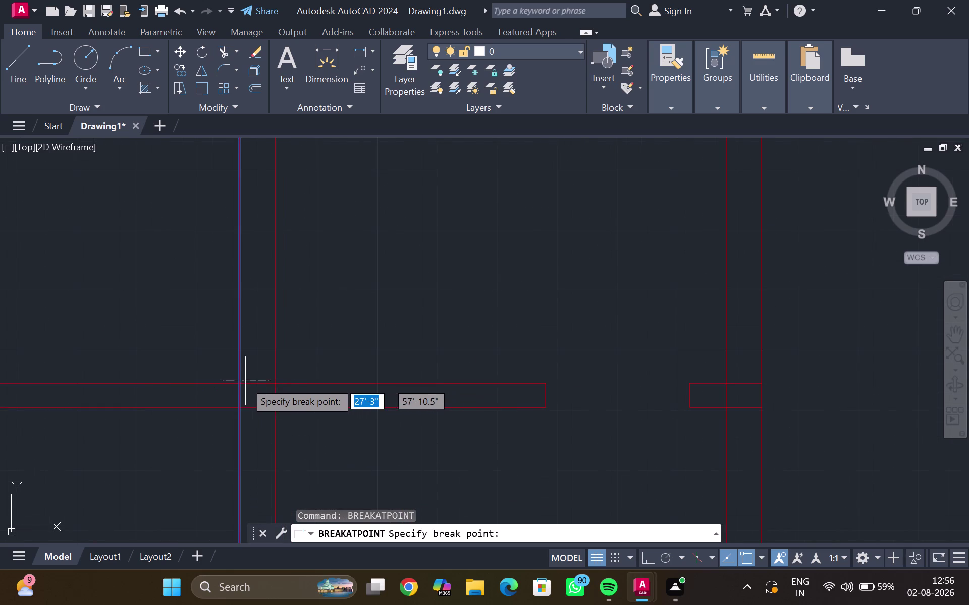
click(241, 382)
key(Escape)
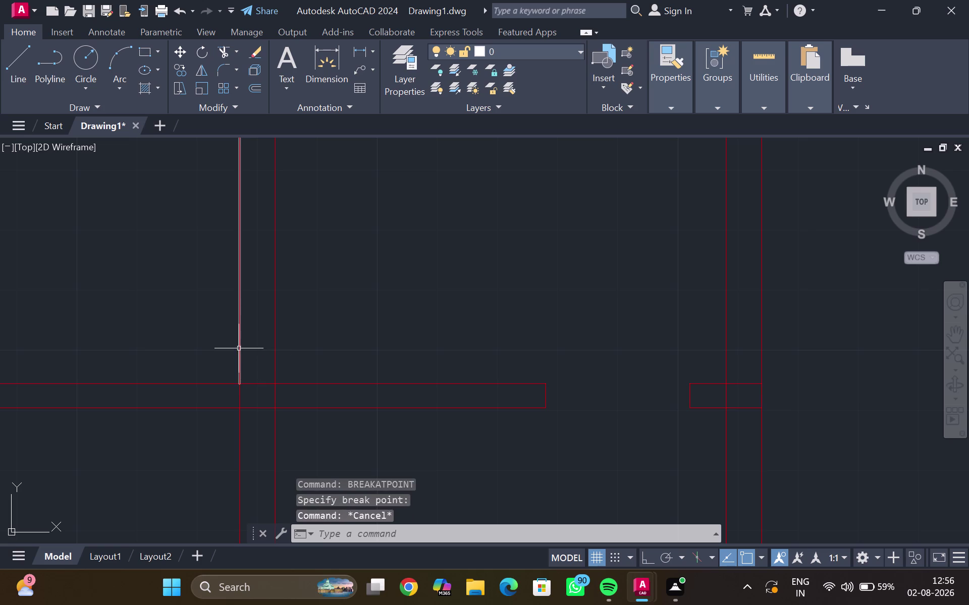
click(237, 348)
key(o)
key(Return)
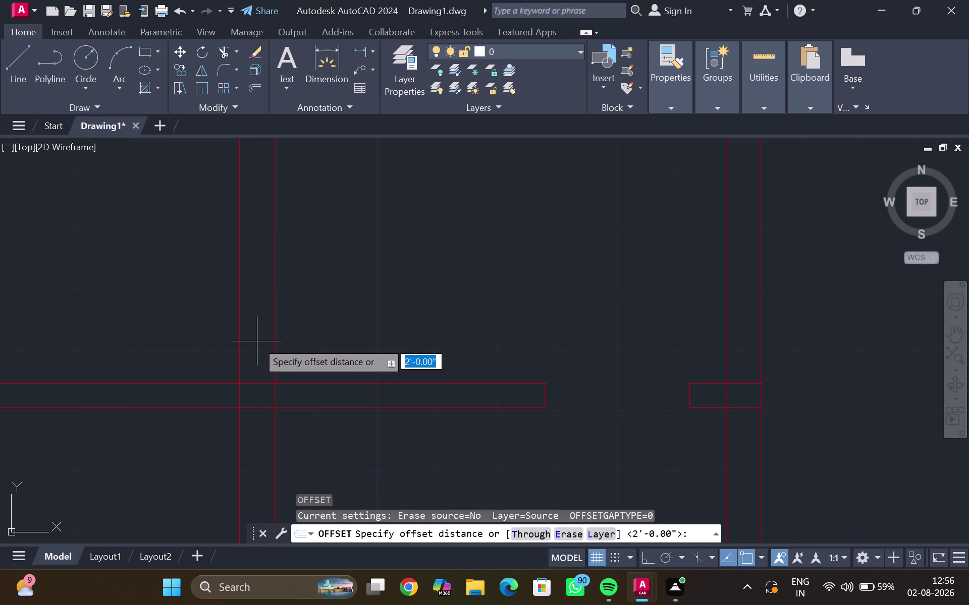
Offset the vertical wall line 6 inches to the left.
text(6)
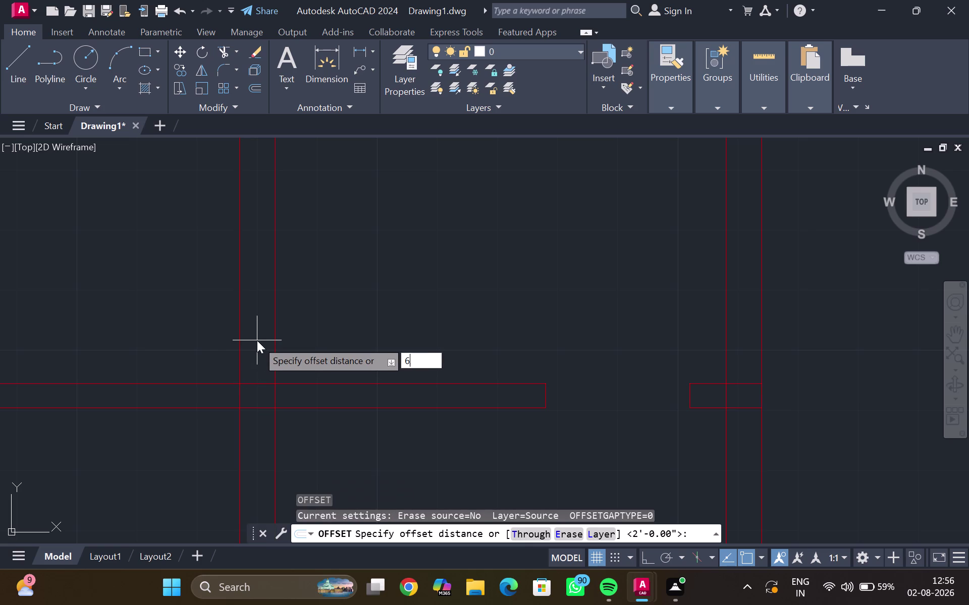
text(")
key(Return)
click(166, 330)
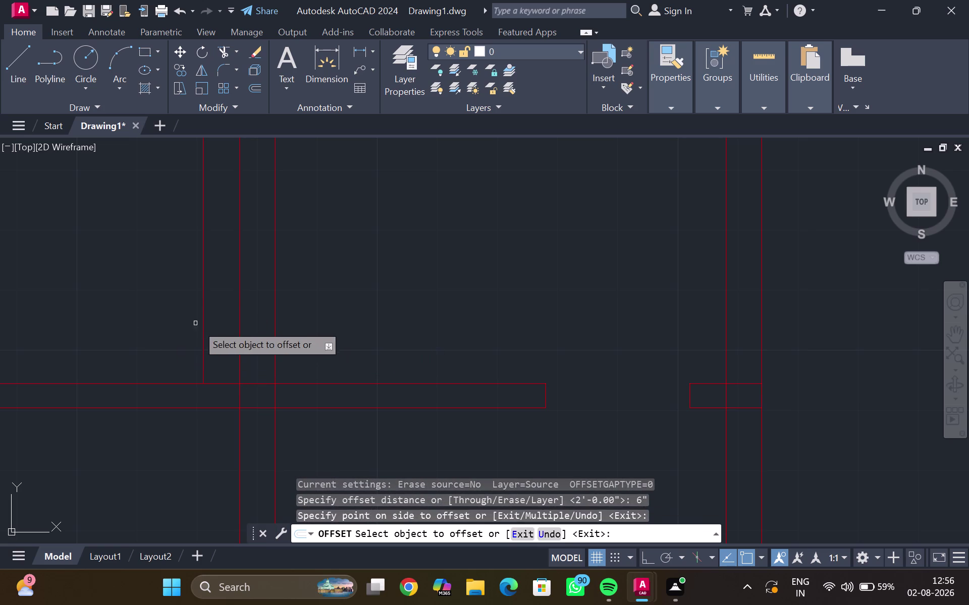
Offset that new line a further 2 feet to the left.
click(201, 338)
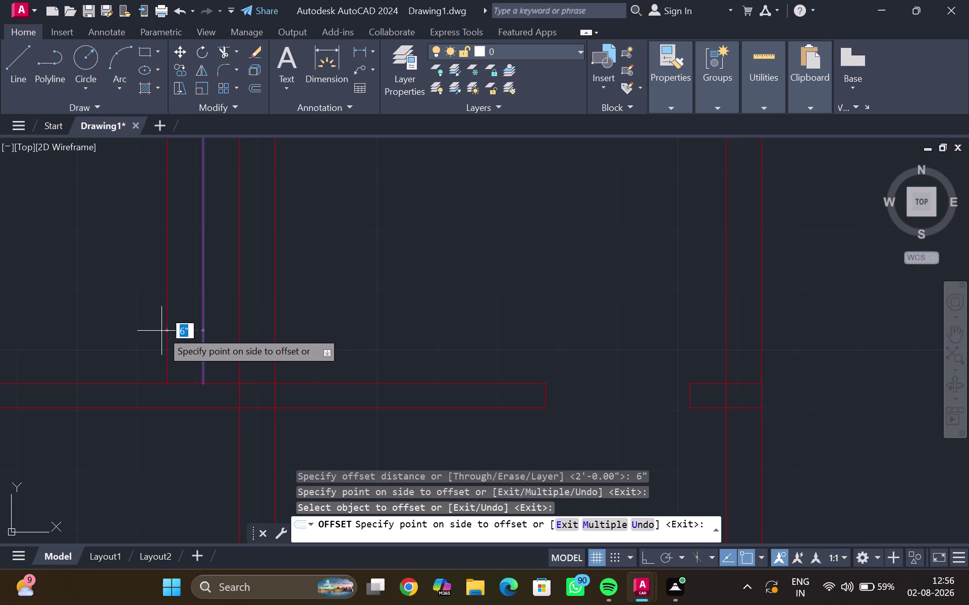
text(2')
key(Return)
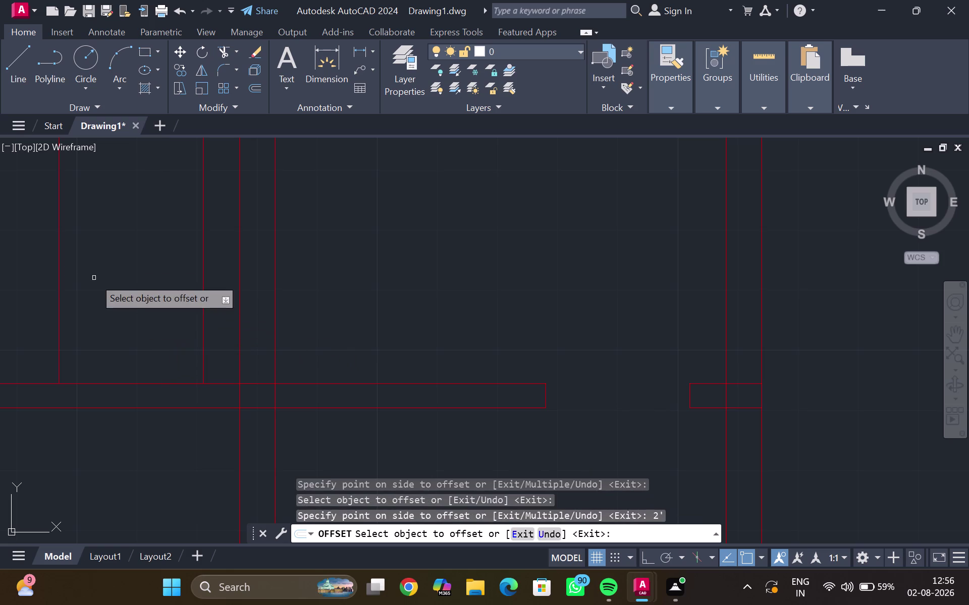
scroll(down, 3)
middle_drag(85, 288, 94, 335)
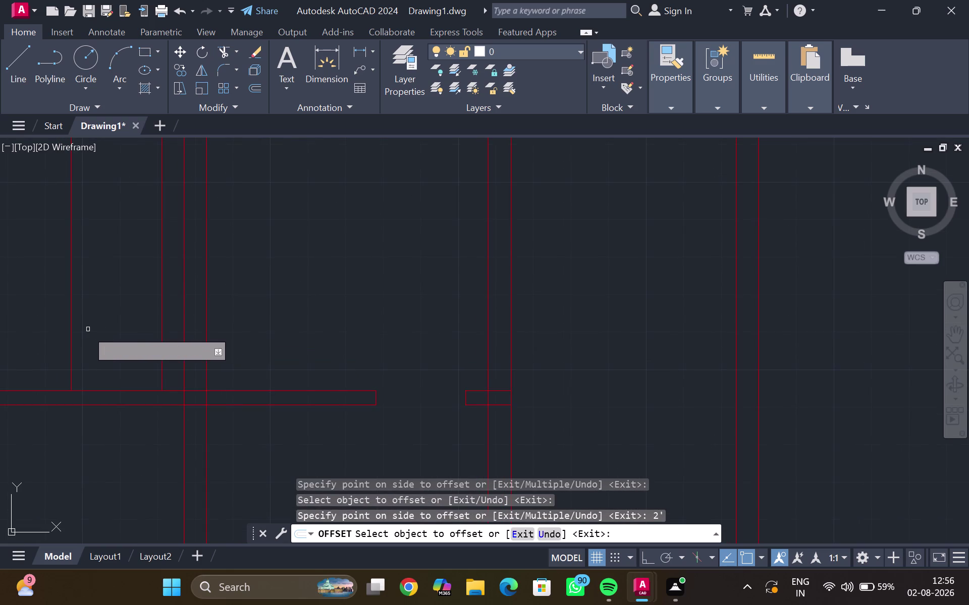
key(Escape)
Extend the new partition lines to the wall with a fence.
key(e)
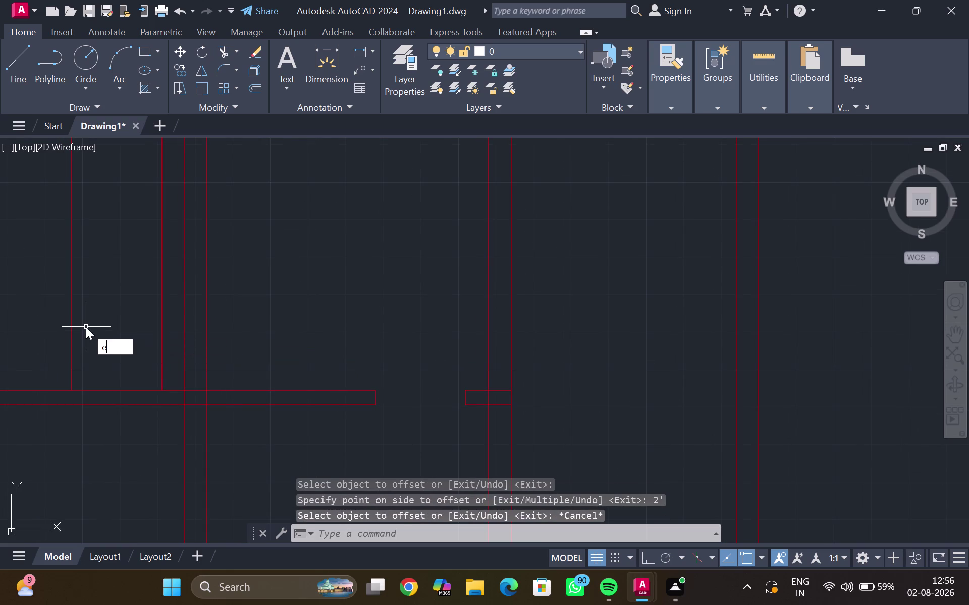
key(x)
key(Return)
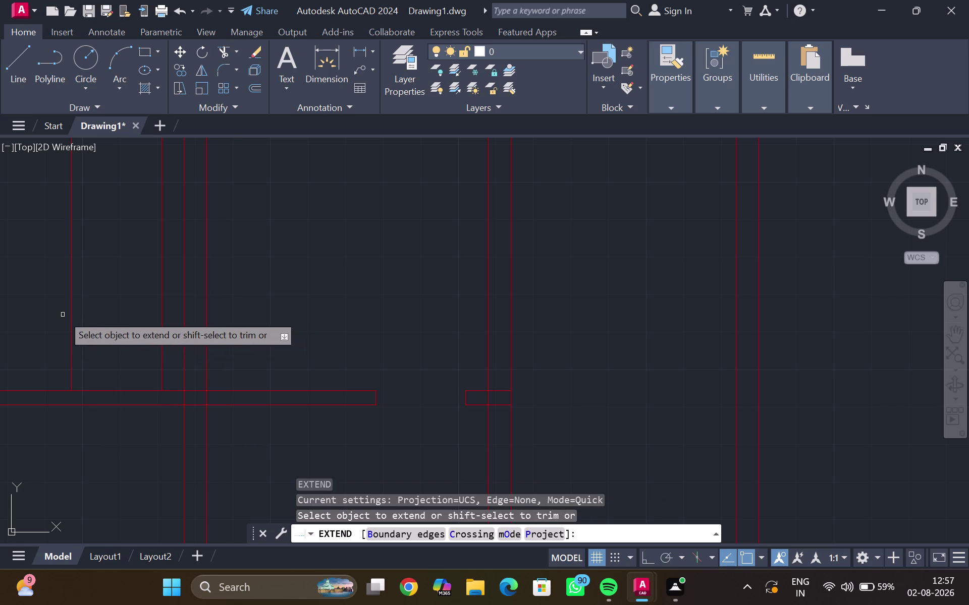
drag(63, 315, 164, 322)
key(Escape)
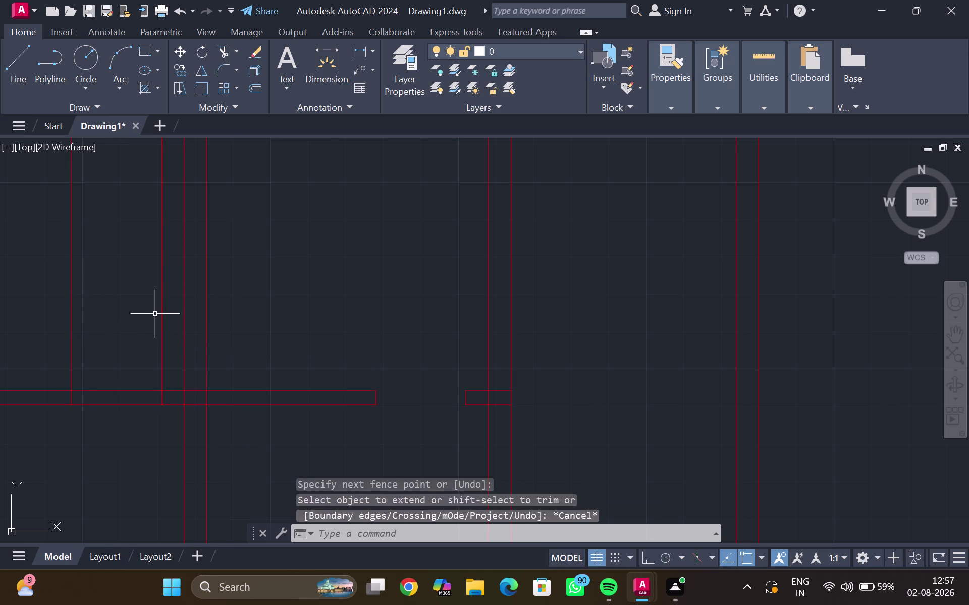
Fence-trim the wall lines crossing the partition and pan to check.
text(tr)
key(Return)
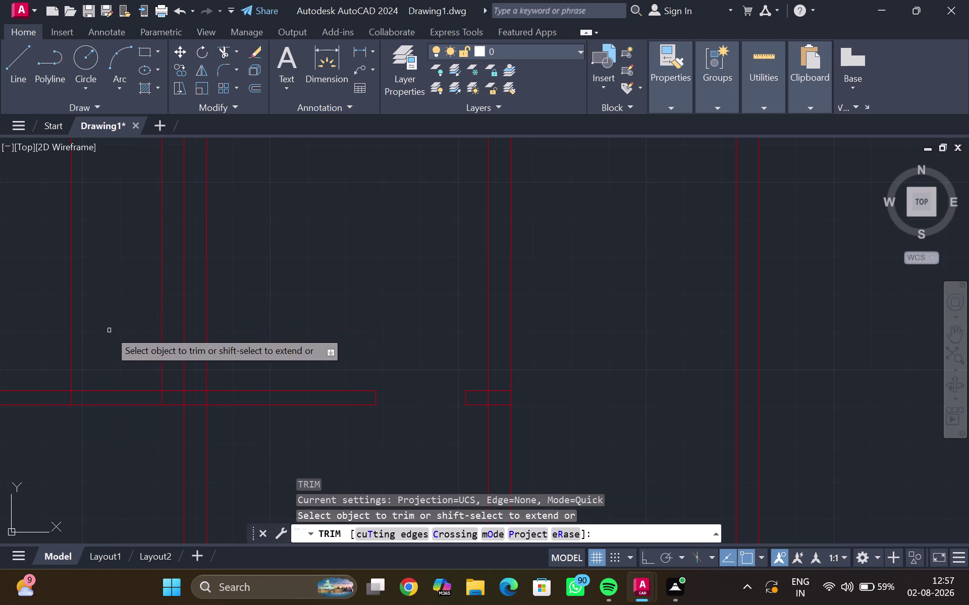
drag(38, 329, 109, 400)
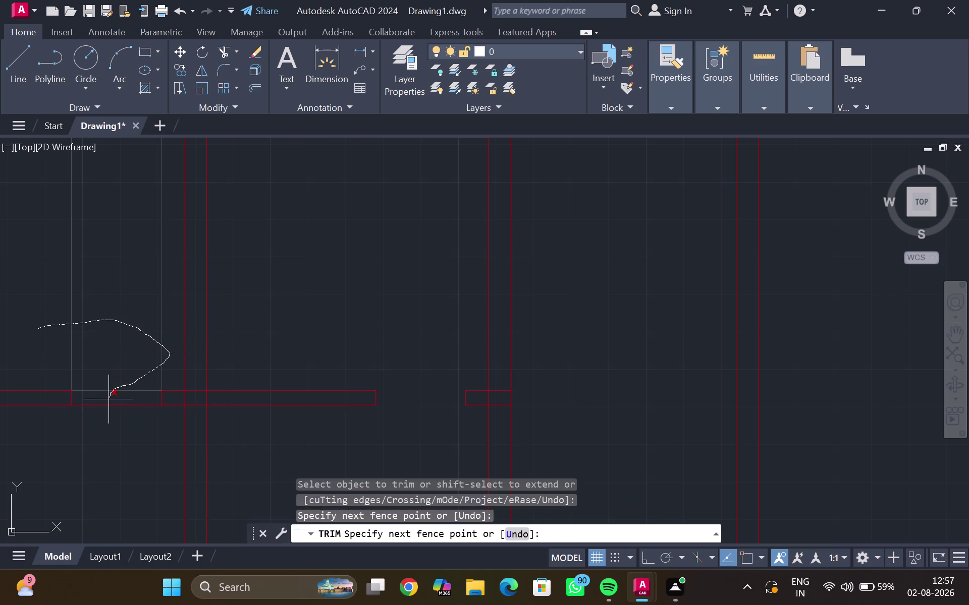
drag(109, 399, 109, 406)
key(Escape)
scroll(down, 3)
middle_drag(120, 387, 234, 377)
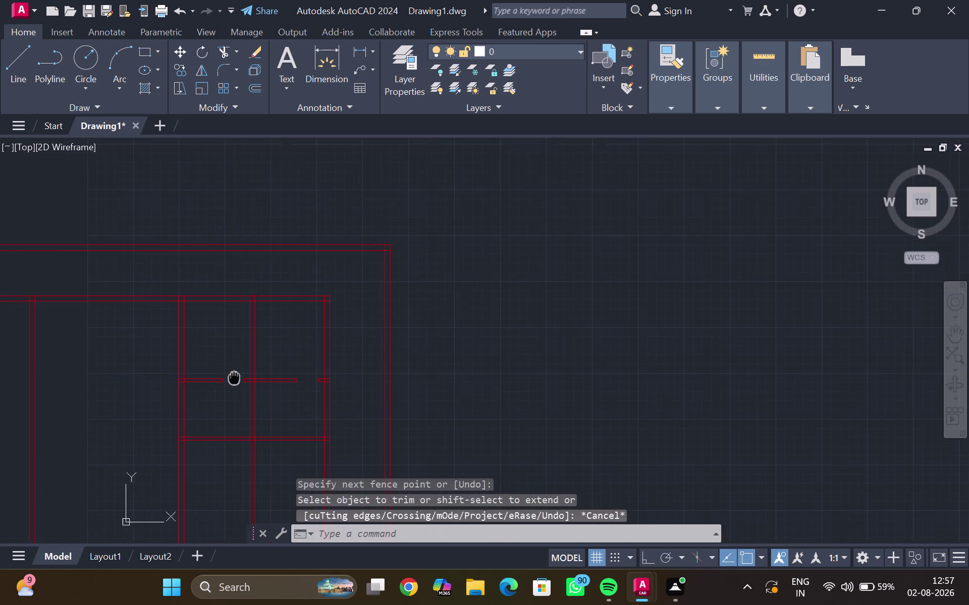
middle_drag(234, 377, 239, 374)
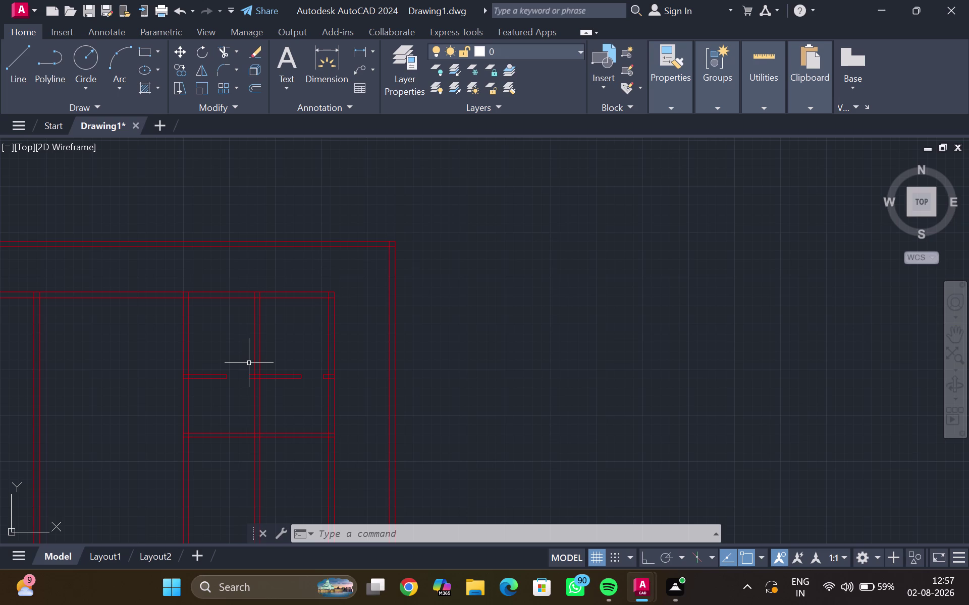
Undo that trim and fence-trim again to remove stray pieces inside the partition.
key(ctrl+z)
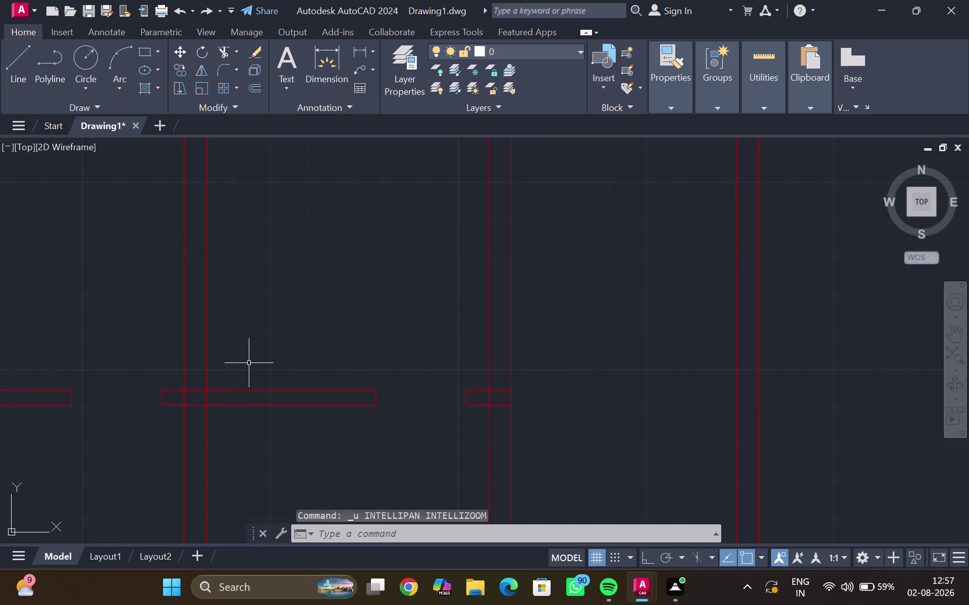
key(ctrl+z)
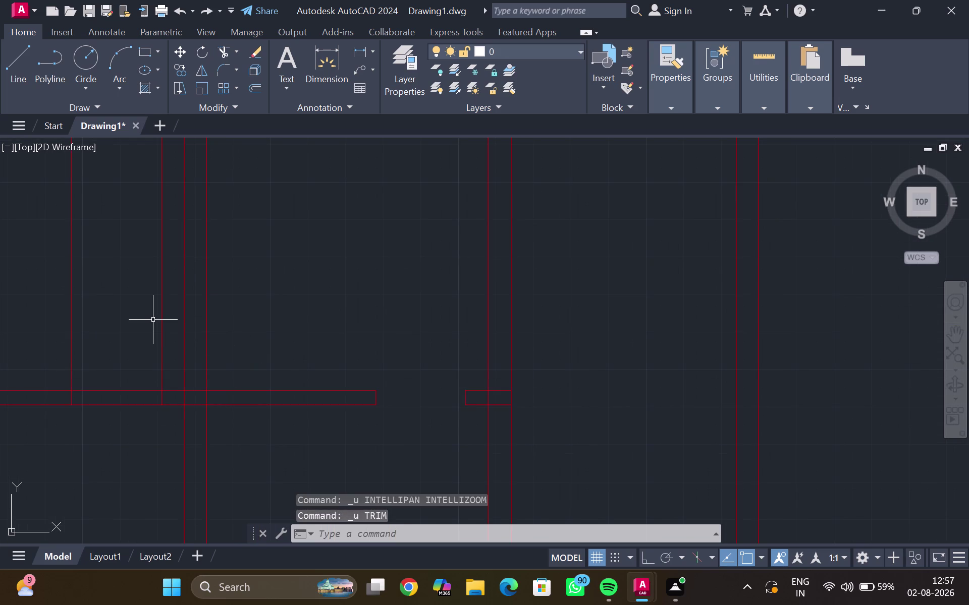
text(tr)
key(Return)
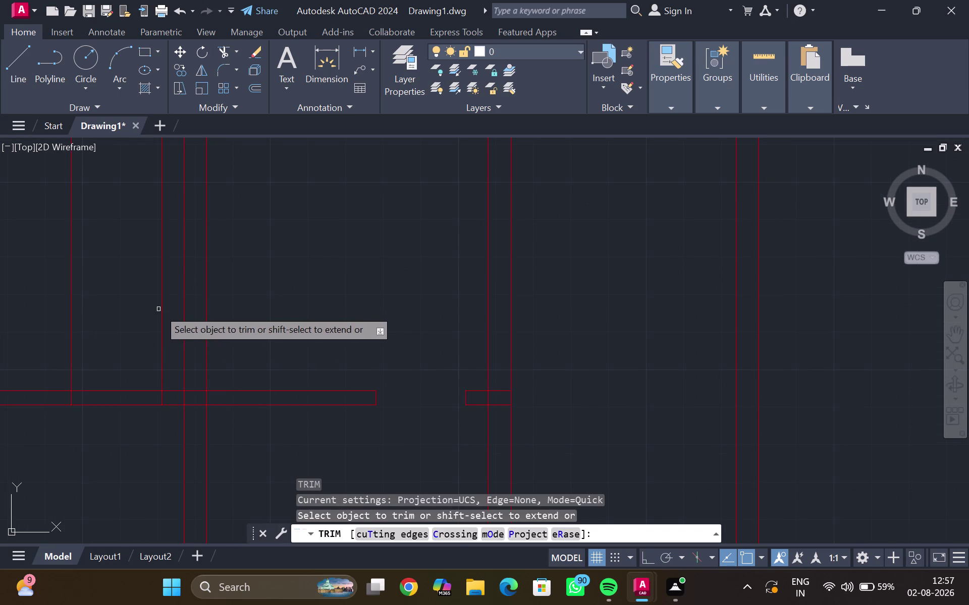
drag(163, 312, 40, 320)
scroll(down, 3)
middle_drag(71, 307, 113, 275)
scroll(up, 3)
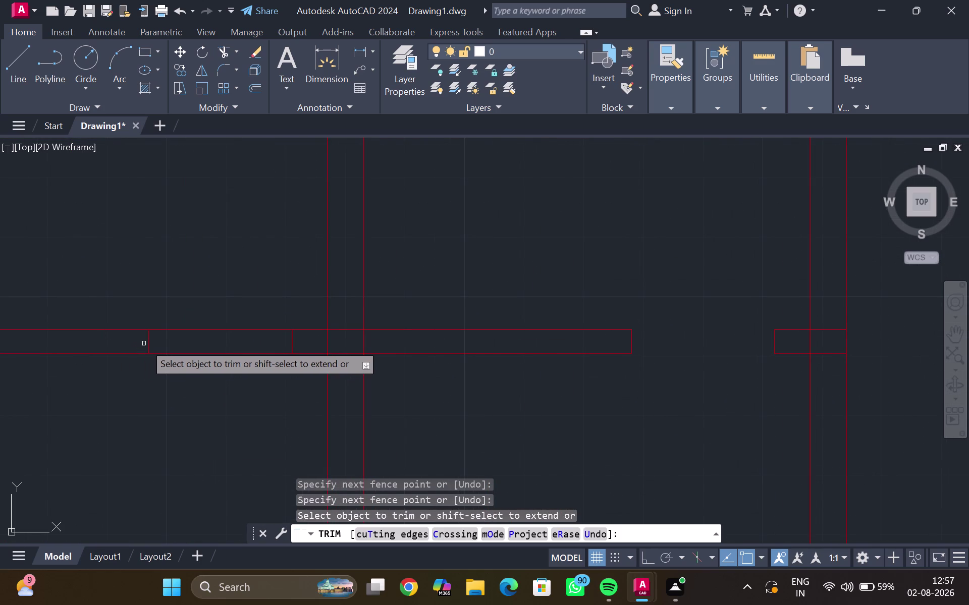
click(146, 343)
click(291, 343)
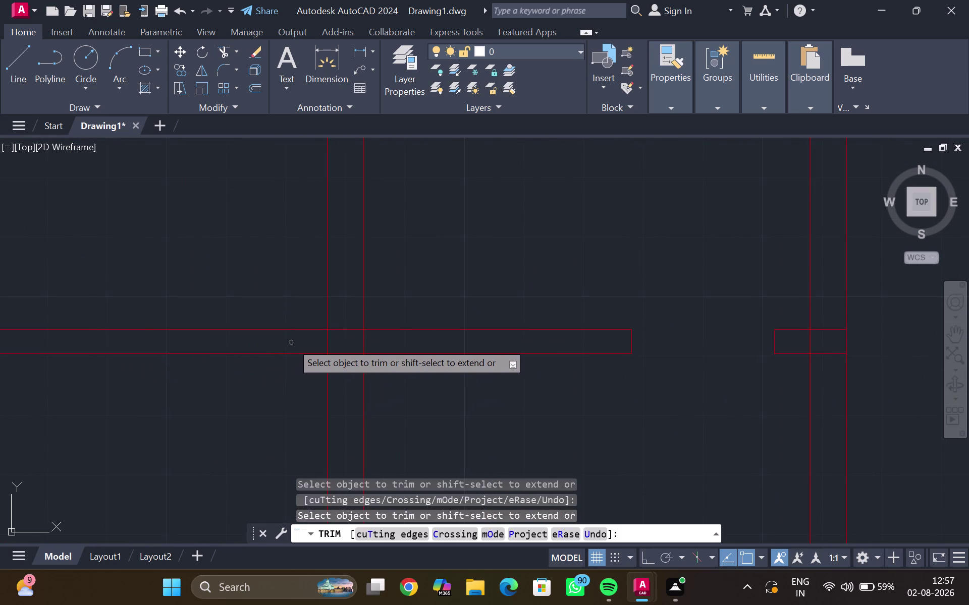
key(Escape)
scroll(down, 3)
middle_drag(121, 264, 206, 297)
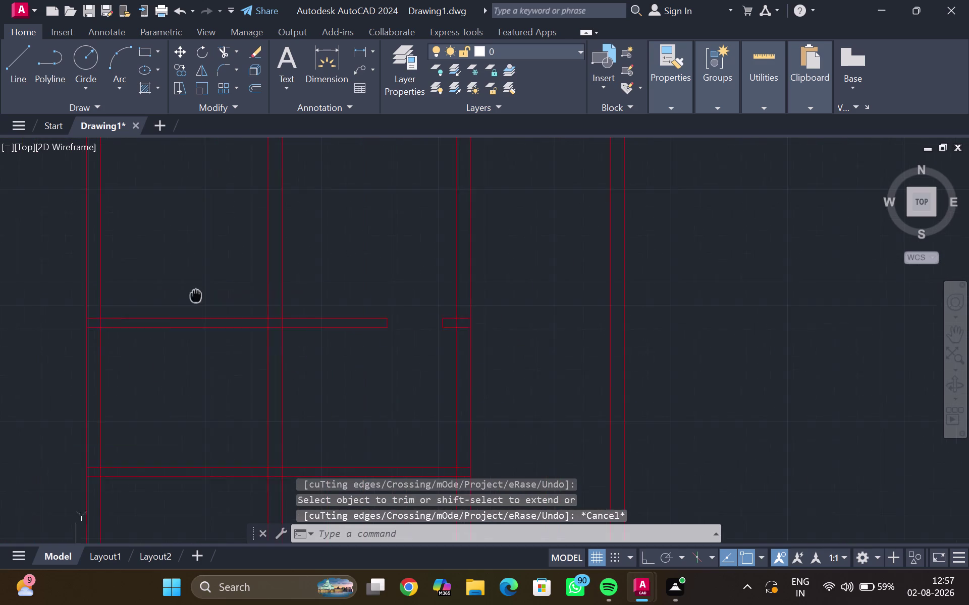
middle_drag(206, 297, 243, 303)
scroll(up, 3)
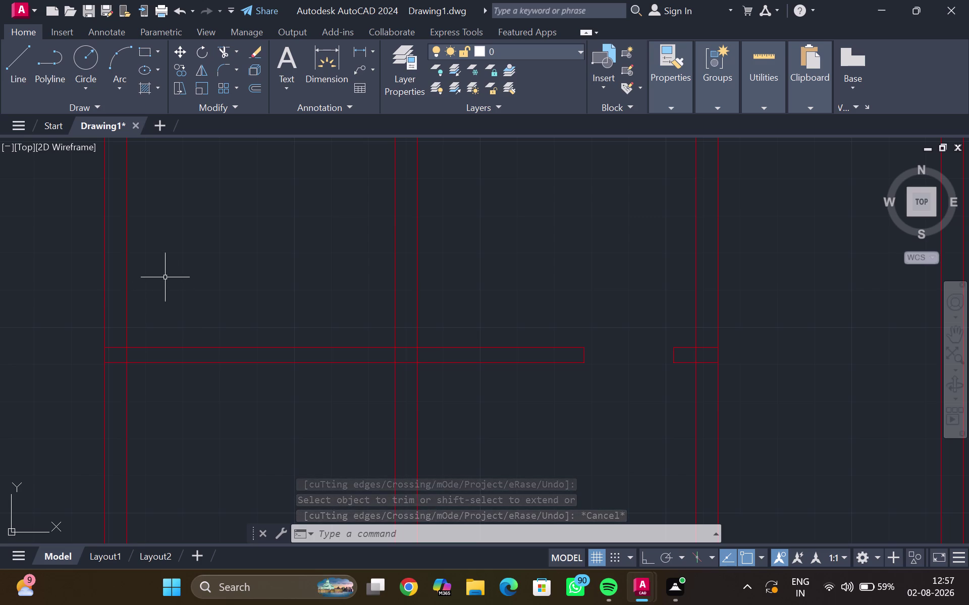
Break the left inner wall line at the top of the partition.
key(b)
text(re)
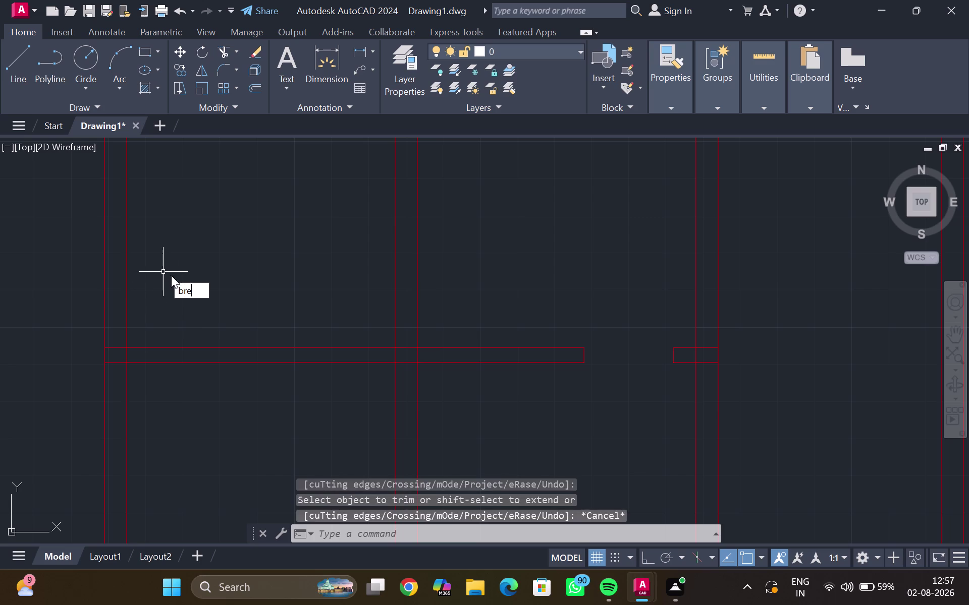
click(211, 302)
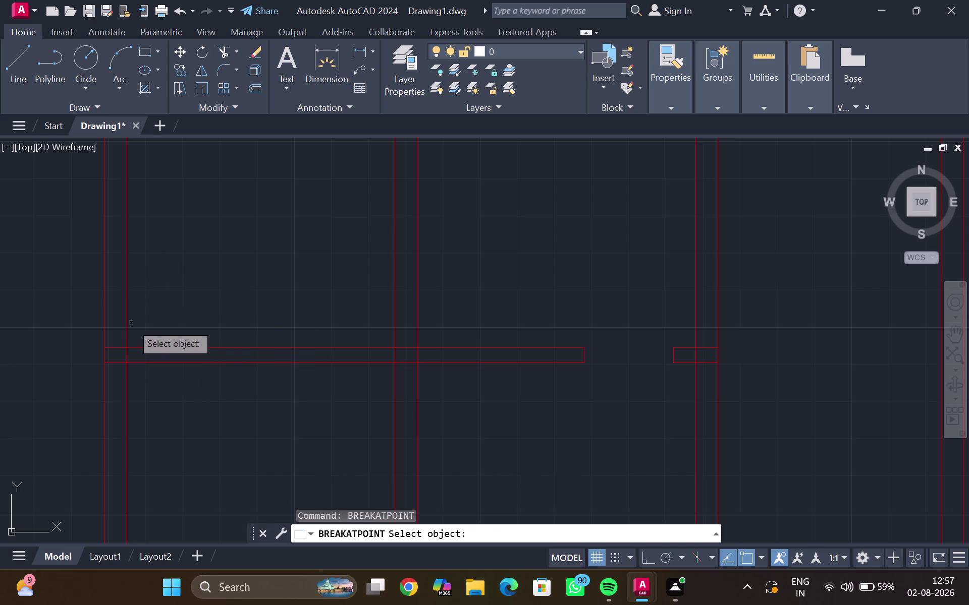
click(127, 313)
click(129, 345)
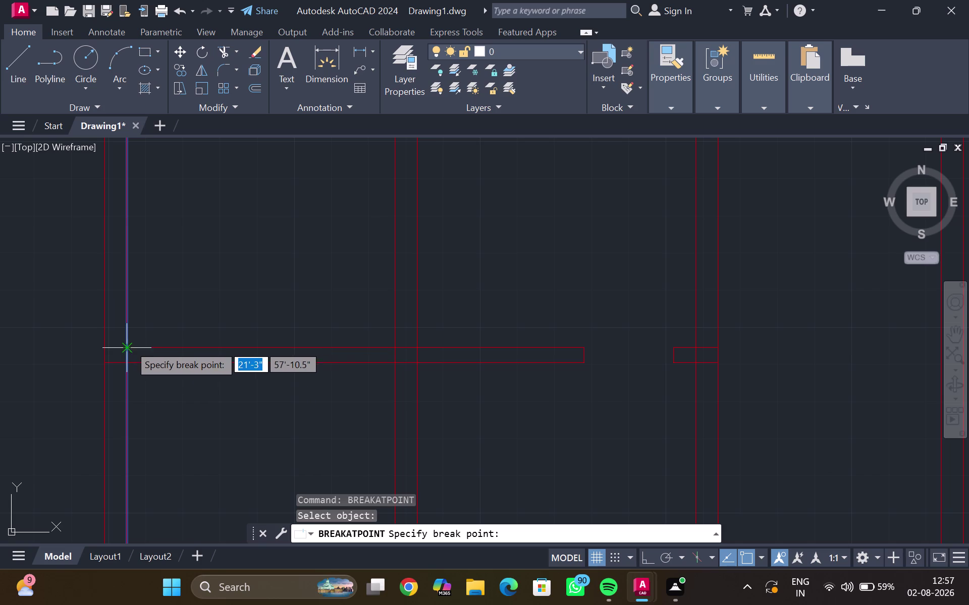
key(Escape)
click(126, 295)
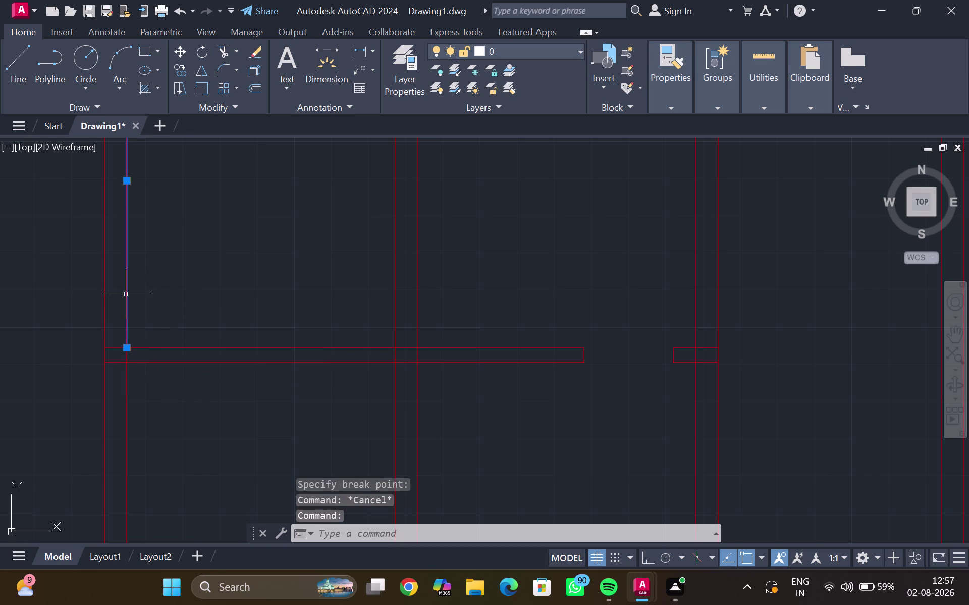
Offset the upper piece of the split line 6 inches to the right.
key(o)
key(Return)
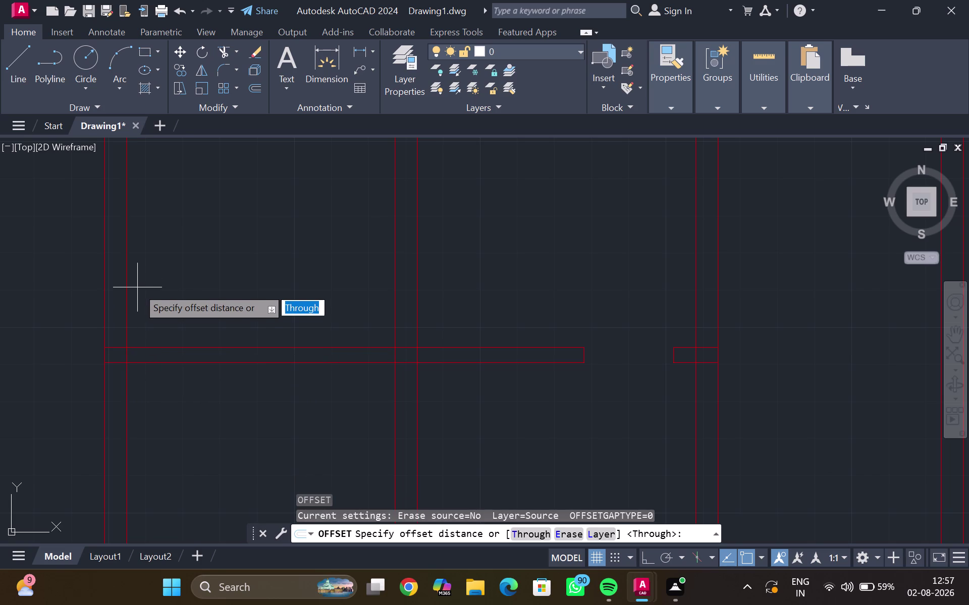
key(6)
key(shift+quotedbl)
key(Return)
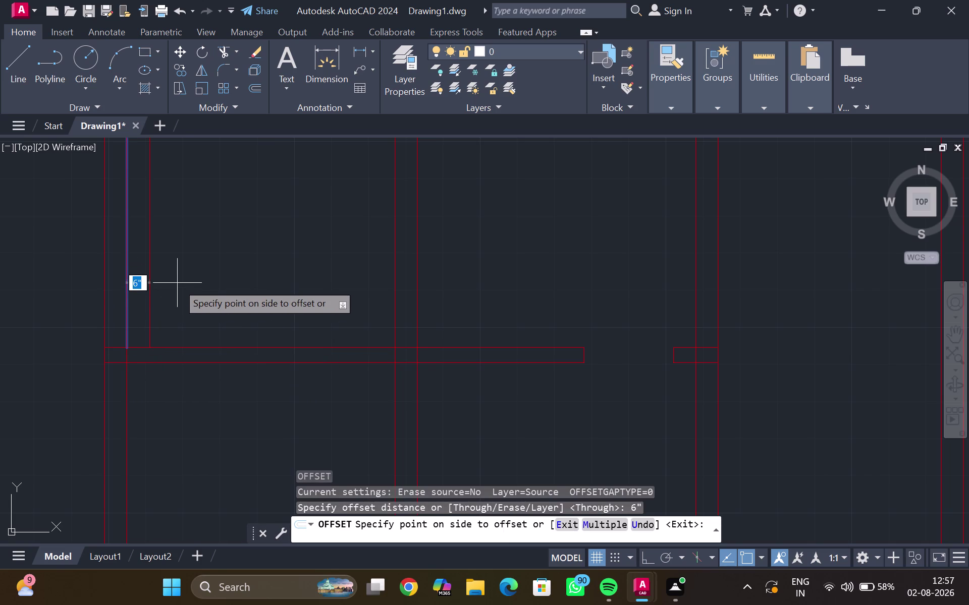
click(156, 290)
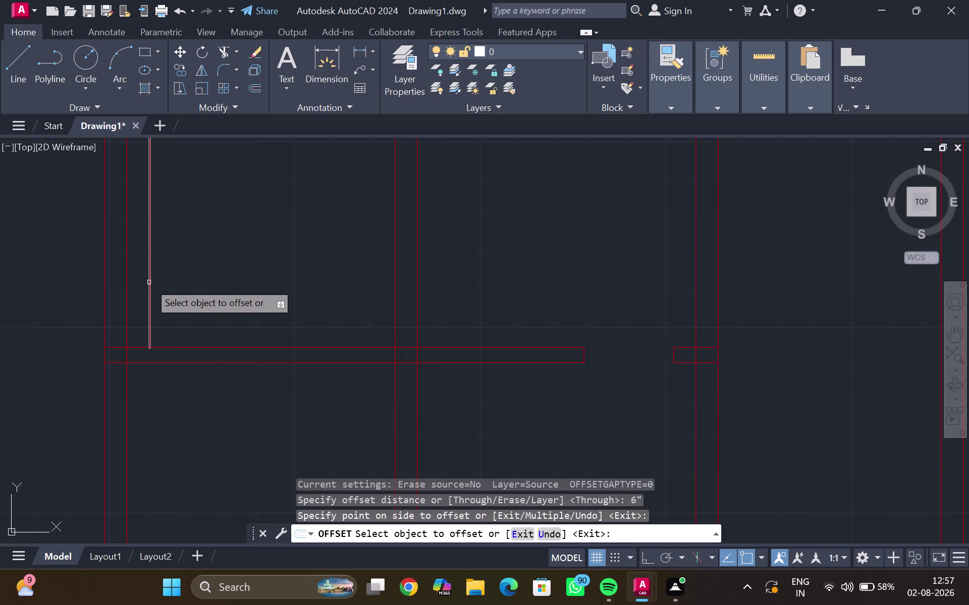
Offset that copy a further 2 feet to the right.
click(148, 281)
key(2)
key(apostrophe)
key(Return)
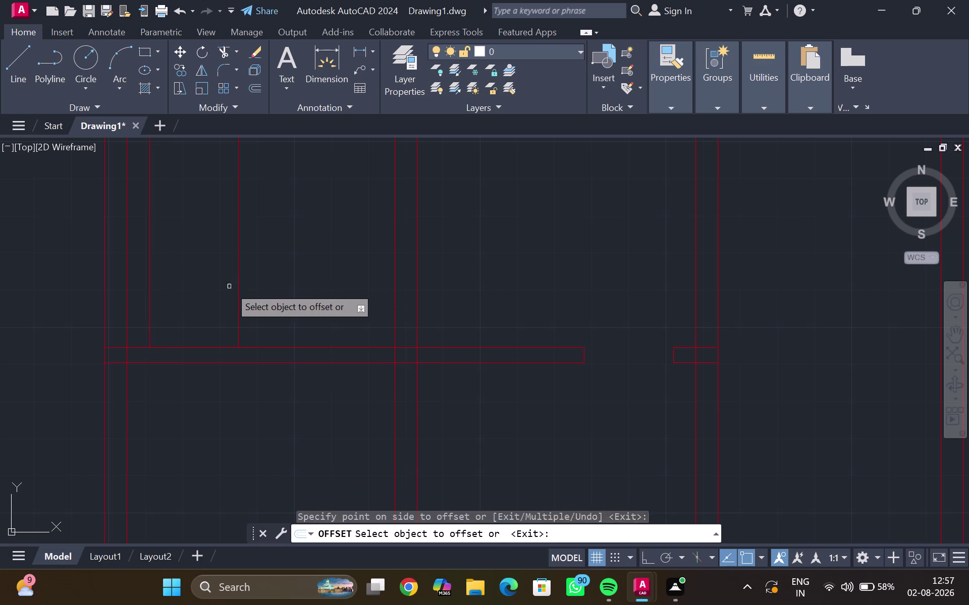
click(250, 288)
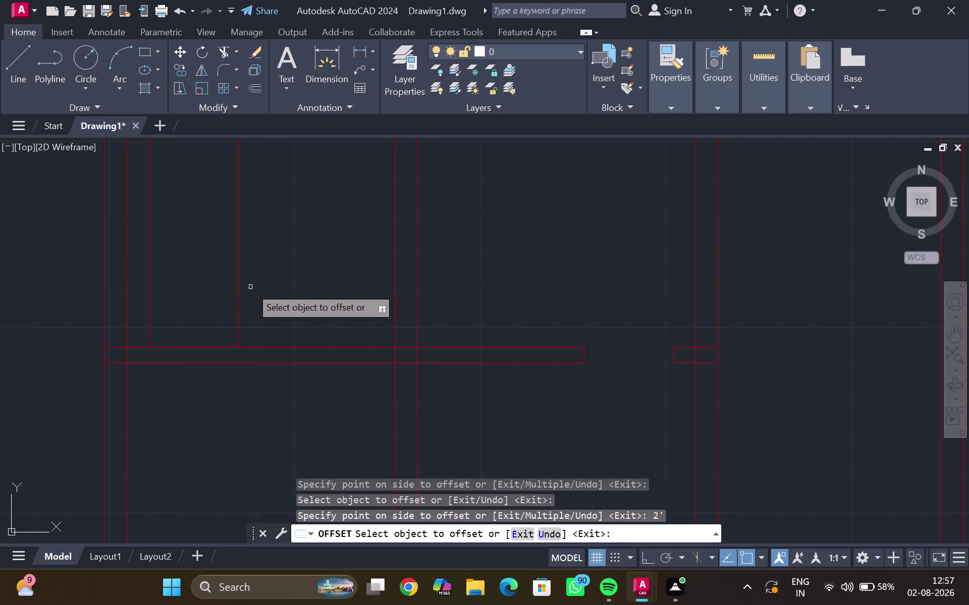
key(Escape)
Extend the two new vertical lines down through the horizontal partition with a fence.
key(e)
key(x)
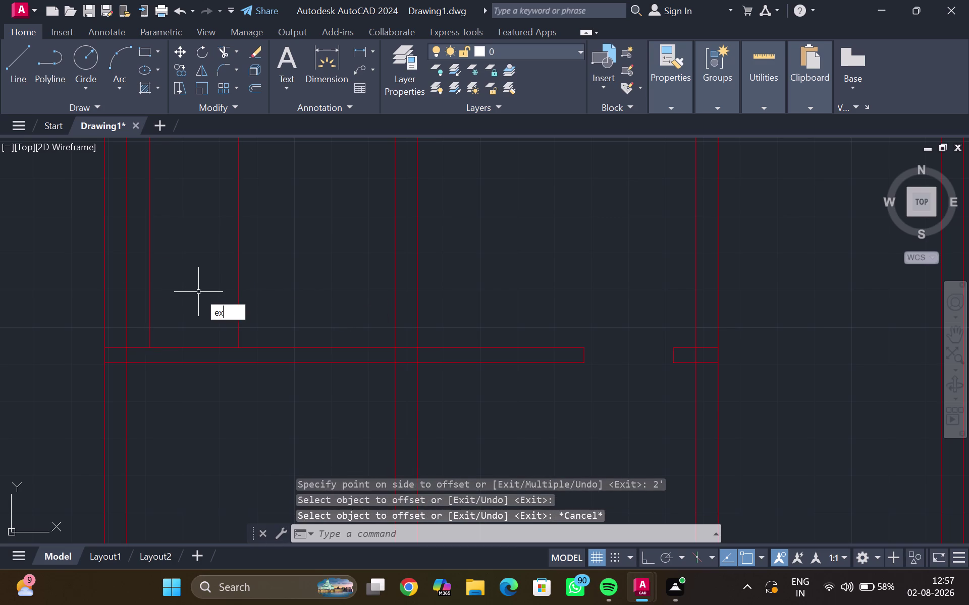
key(Return)
drag(275, 291, 178, 322)
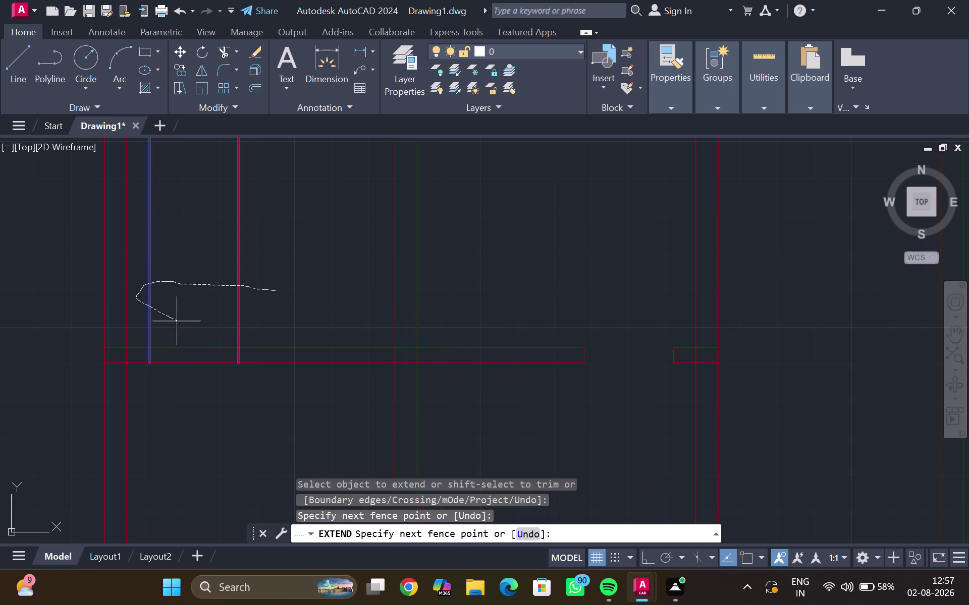
drag(178, 322, 181, 374)
drag(262, 290, 155, 275)
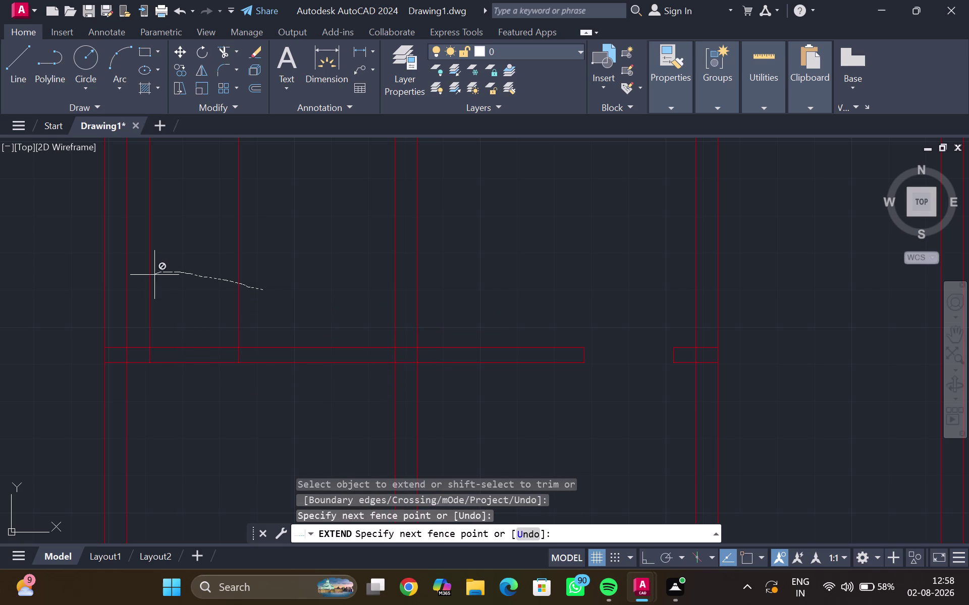
drag(155, 275, 199, 391)
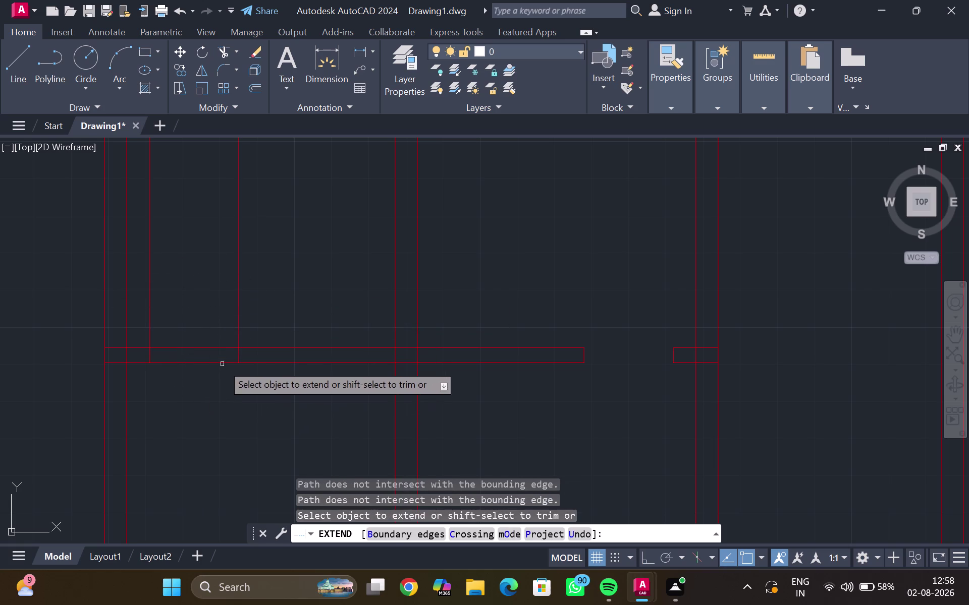
key(Escape)
Fence-trim the new lines above the partition and the partition edge between them.
text(tr)
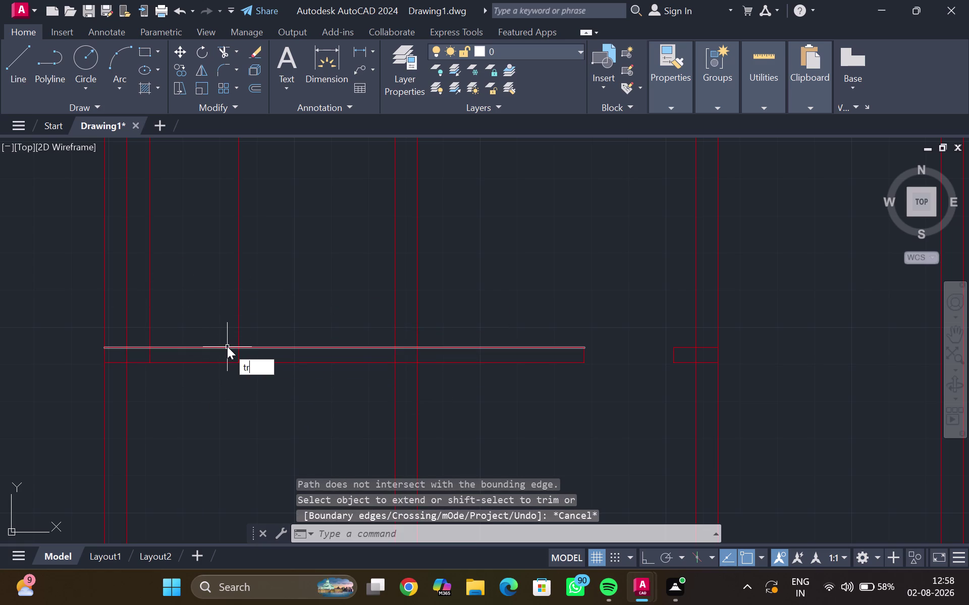
key(Return)
drag(261, 261, 132, 302)
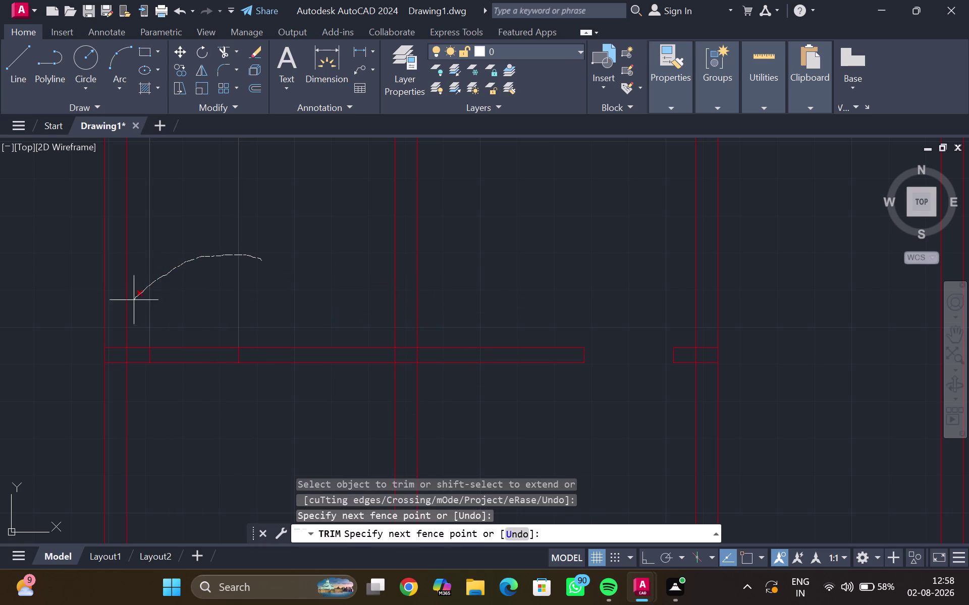
drag(133, 302, 181, 400)
key(Escape)
scroll(down, 3)
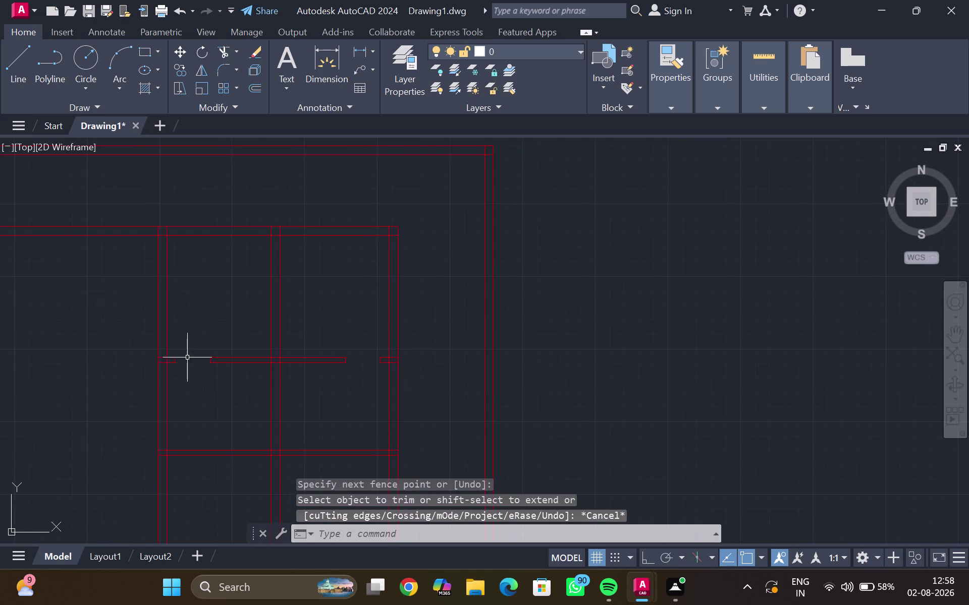
middle_drag(185, 355, 225, 355)
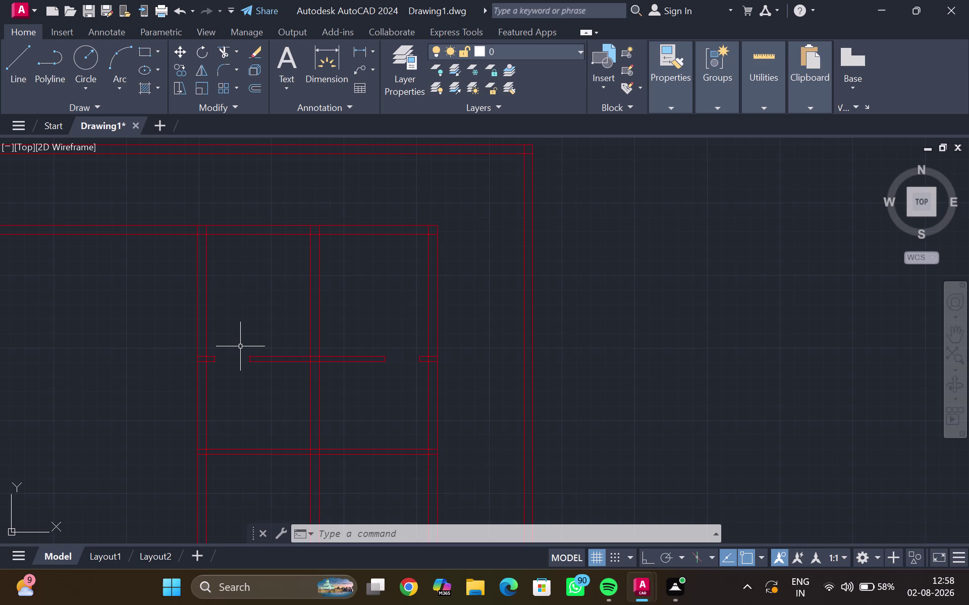
scroll(up, 3)
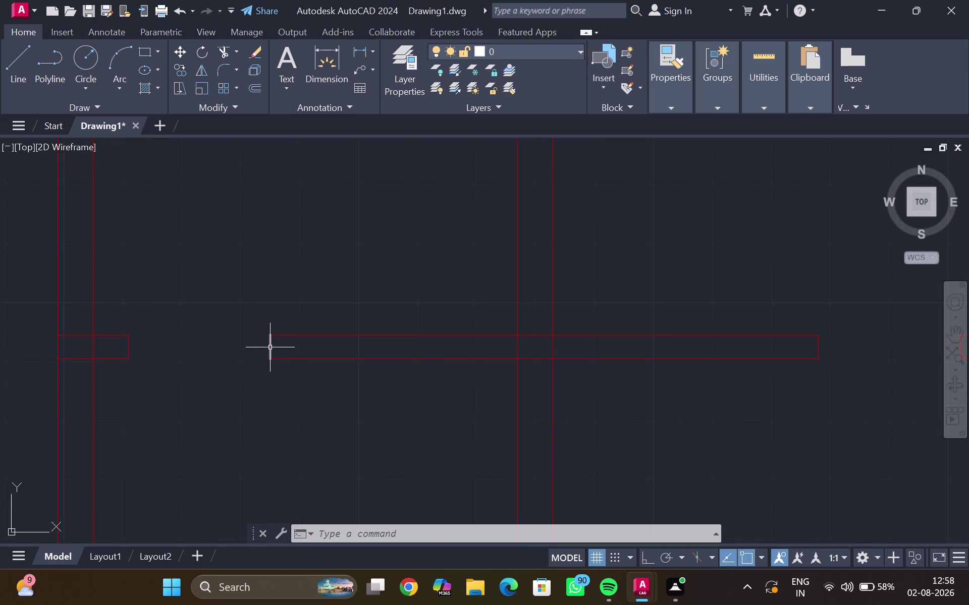
Offset the partition end line 6" to the right.
click(271, 347)
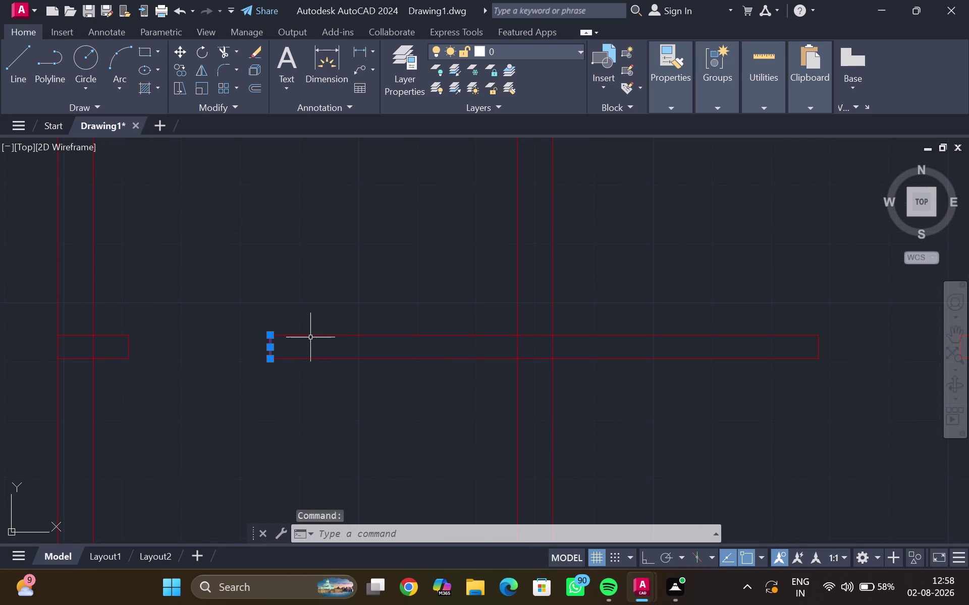
key(o)
key(Return)
text(6)
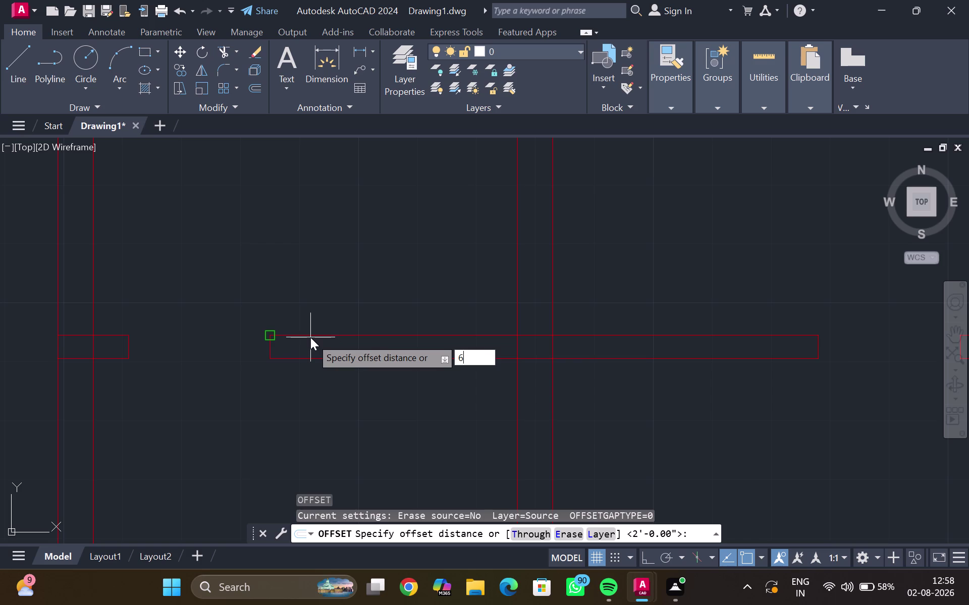
text(")
key(Return)
click(319, 333)
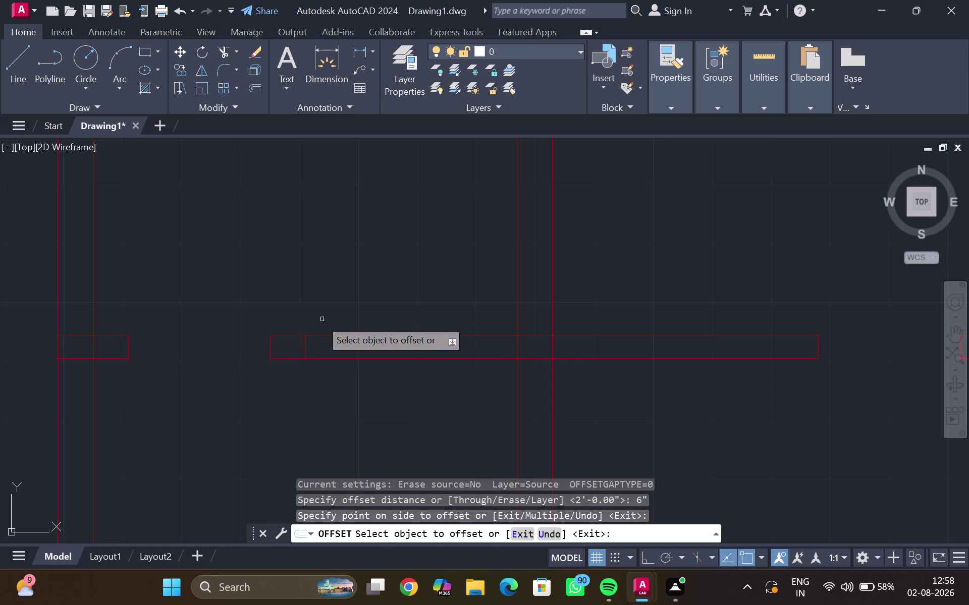
Trim the partition end back at the wall line using a fence.
text(tr)
key(Return)
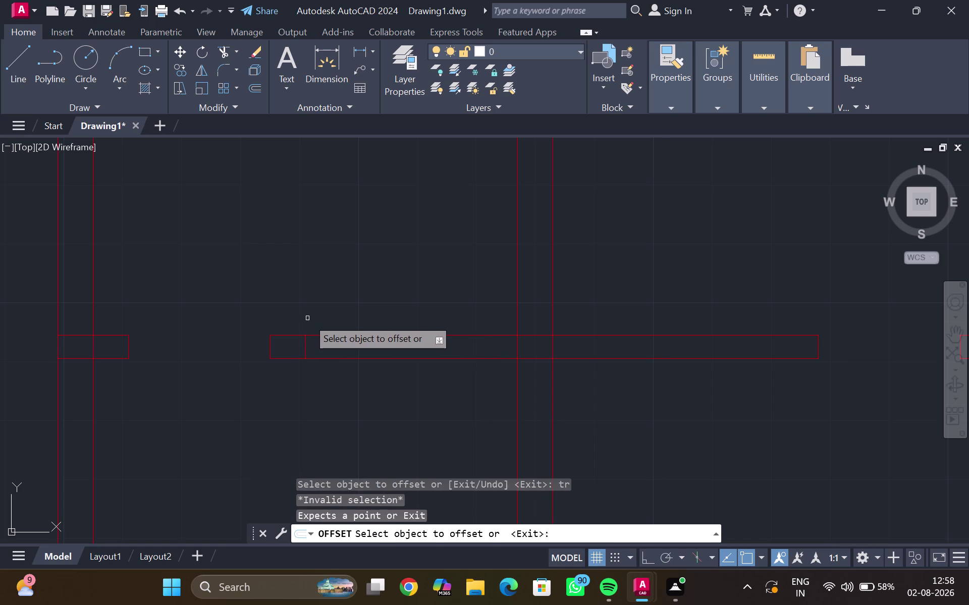
key(Escape)
key(t)
key(r)
key(Return)
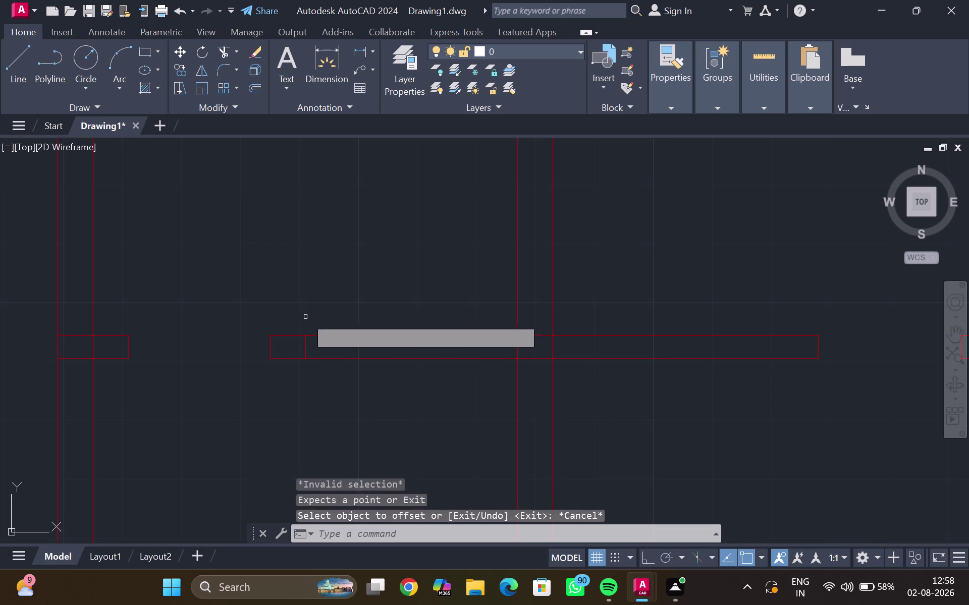
drag(292, 315, 260, 398)
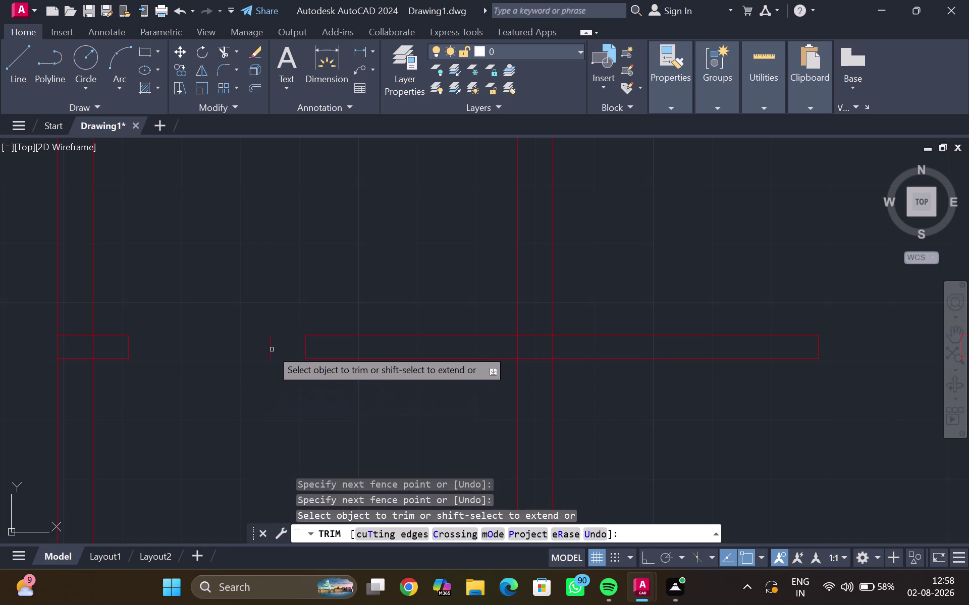
click(272, 350)
key(Escape)
scroll(down, 3)
middle_drag(393, 308, 195, 308)
scroll(up, 3)
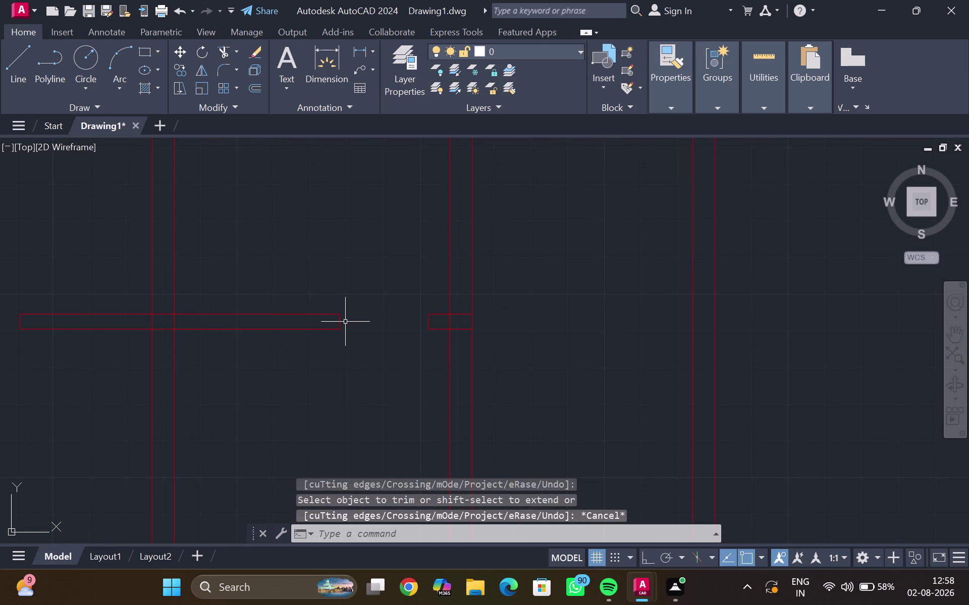
Offset the partition line at the next wall junction by 6".
click(341, 322)
key(o)
key(Return)
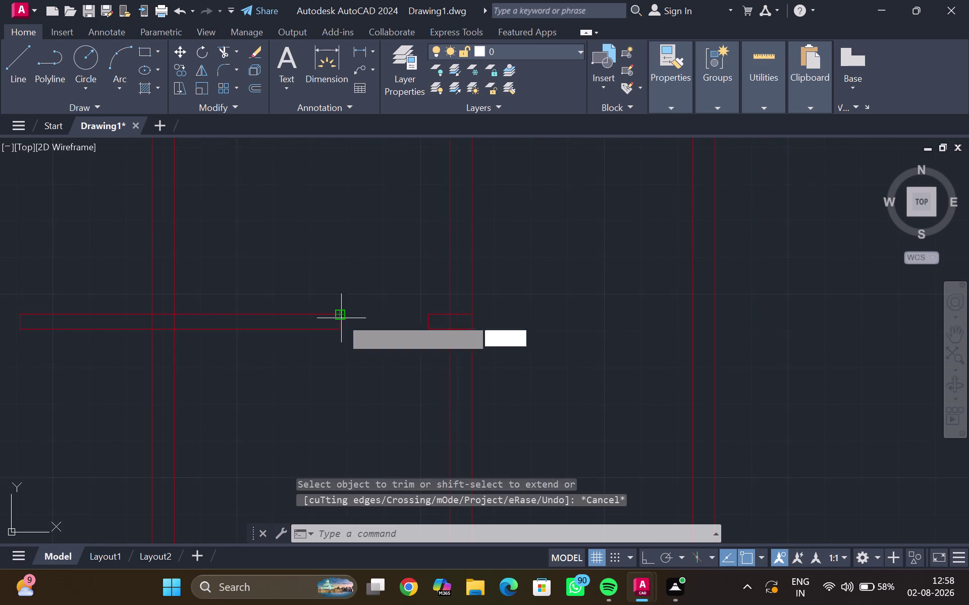
key(6)
key(shift+quotedbl)
key(Return)
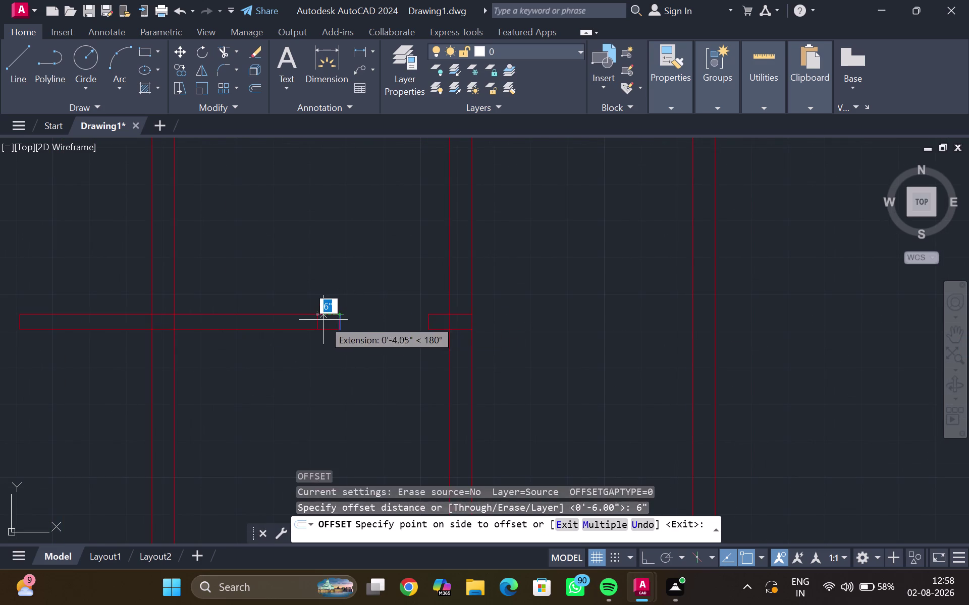
click(322, 320)
key(Escape)
Fence-trim the overlapping partition lines at that junction.
text(tr)
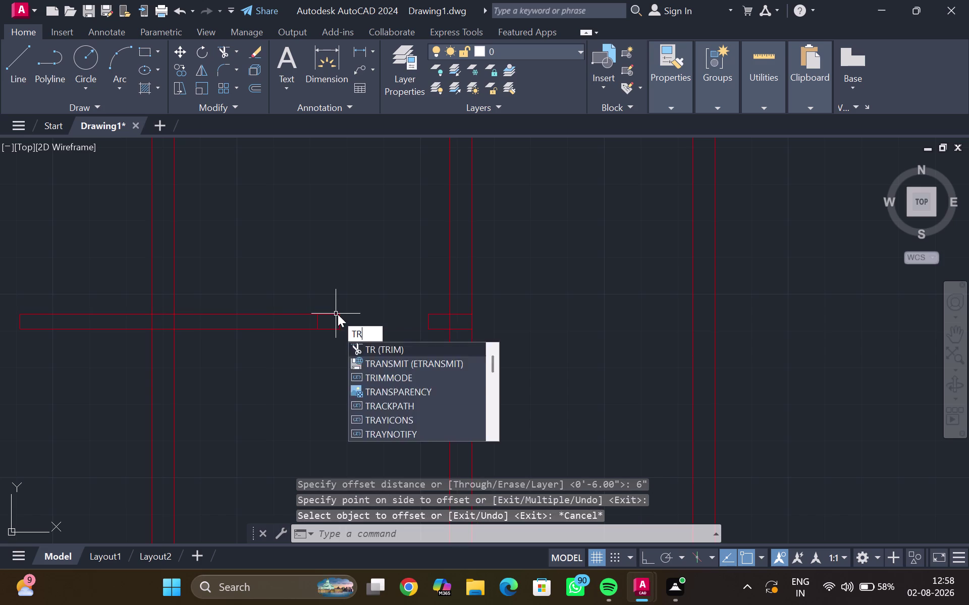
key(Return)
drag(339, 300, 334, 322)
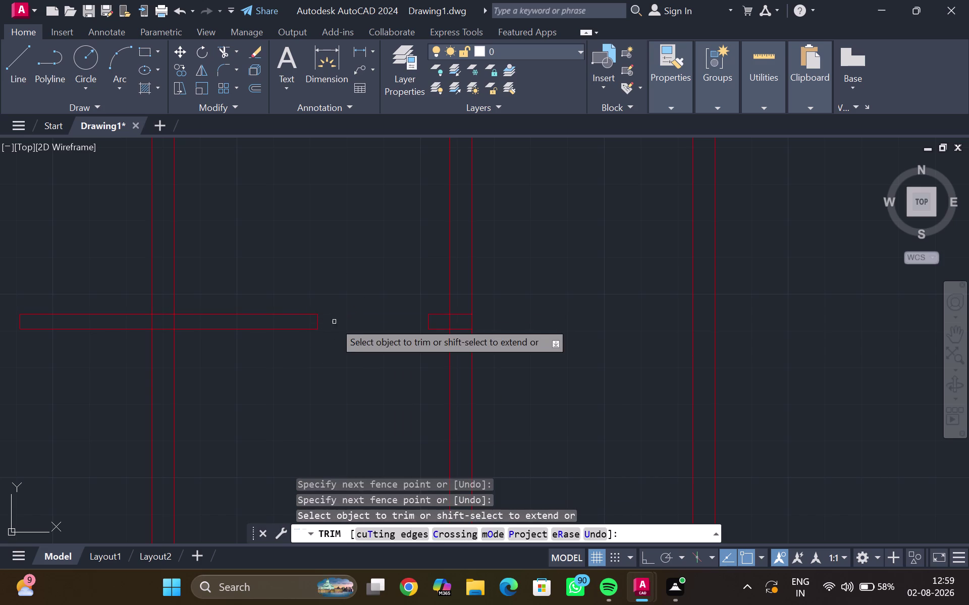
key(Escape)
middle_drag(353, 343, 362, 132)
scroll(down, 3)
middle_drag(391, 272, 329, 308)
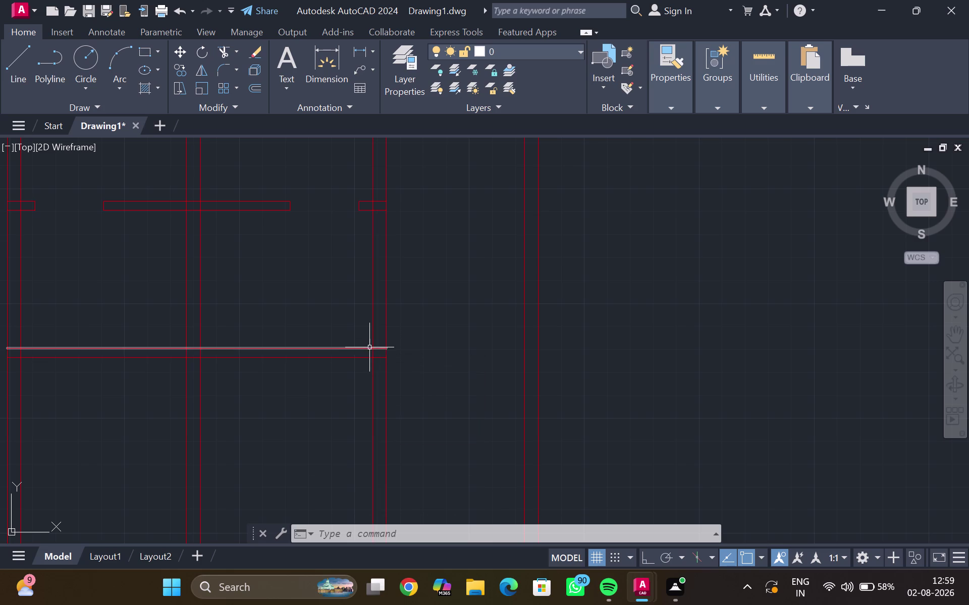
Break the vertical wall line at the partition intersection with BREAKATPOINT, then select it to verify.
key(b)
key(r)
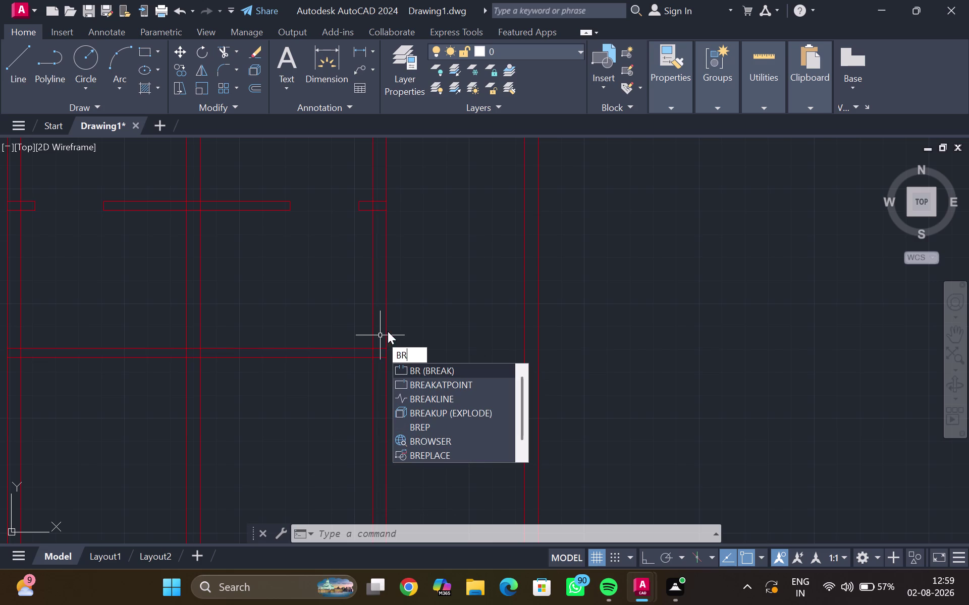
click(405, 379)
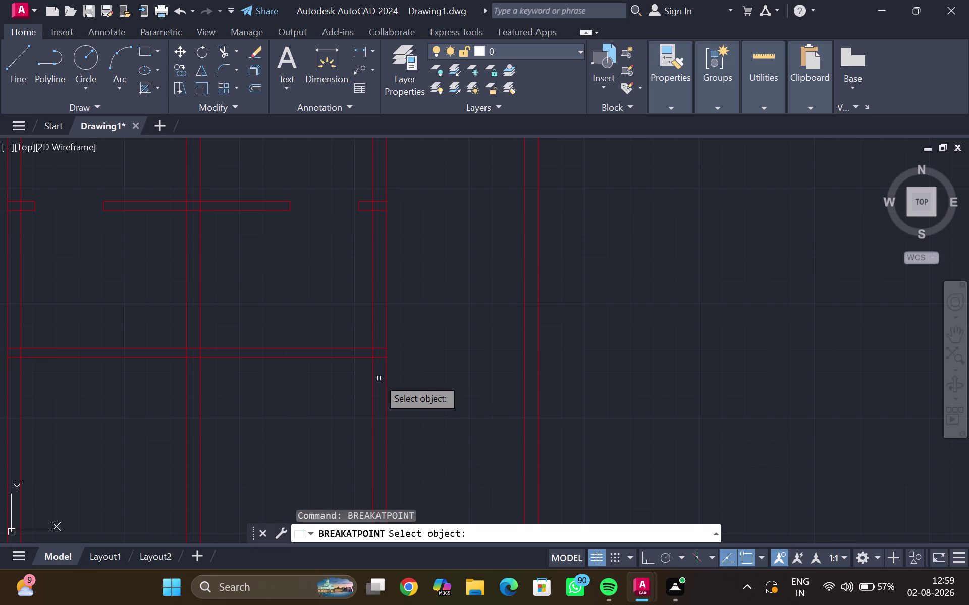
click(372, 377)
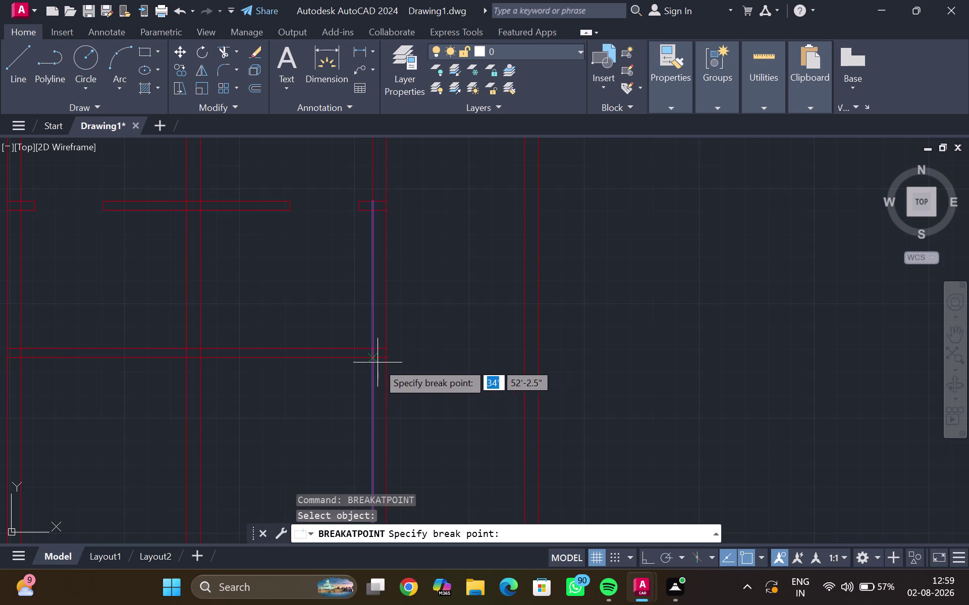
scroll(up, 3)
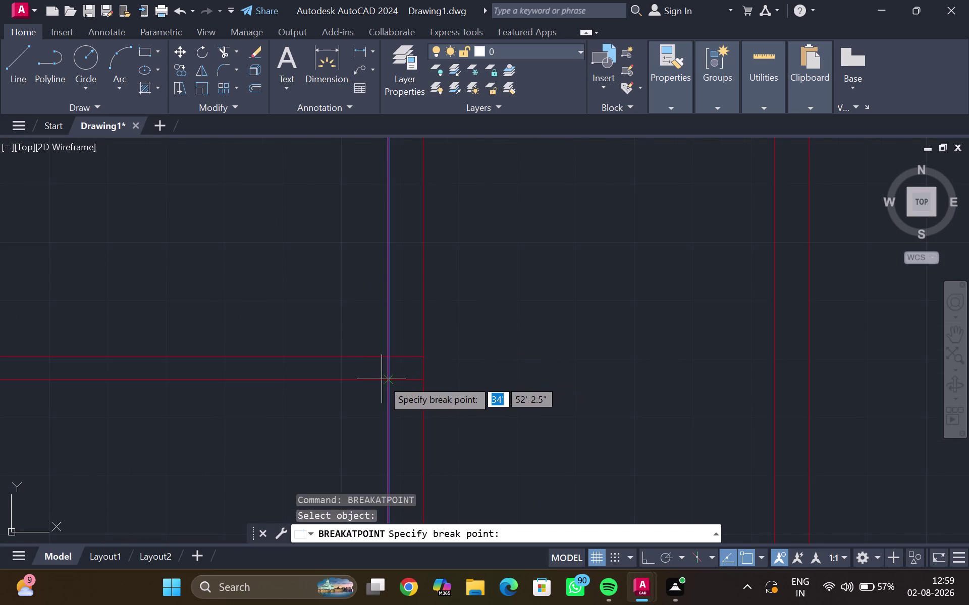
click(384, 380)
key(Escape)
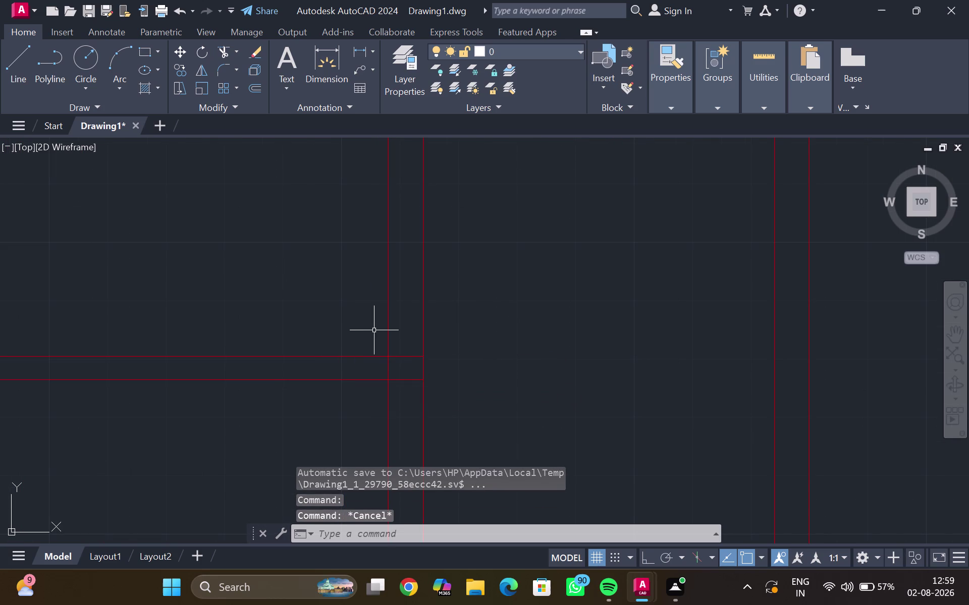
click(390, 323)
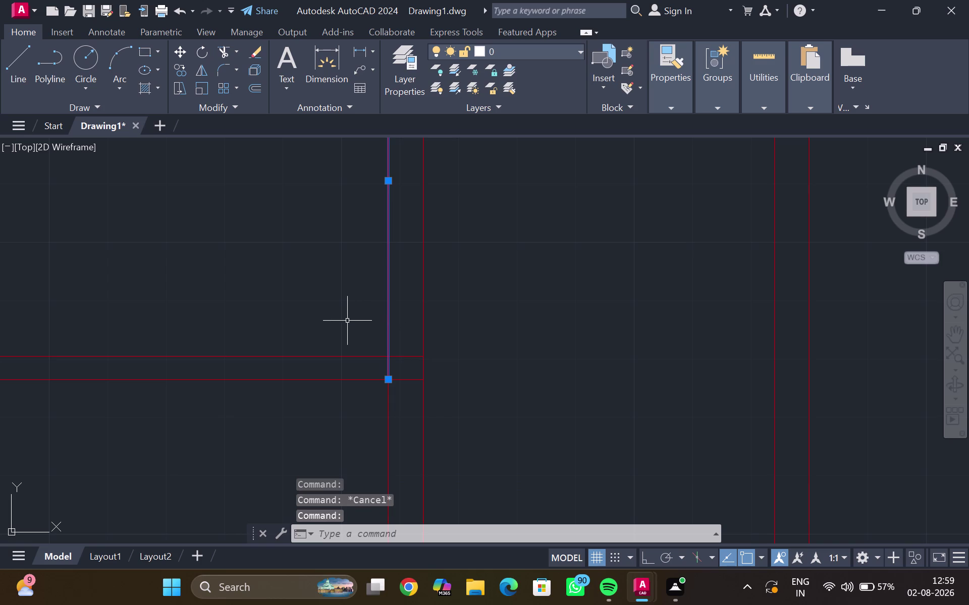
scroll(down, 3)
scroll(down, 3)
scroll(up, 3)
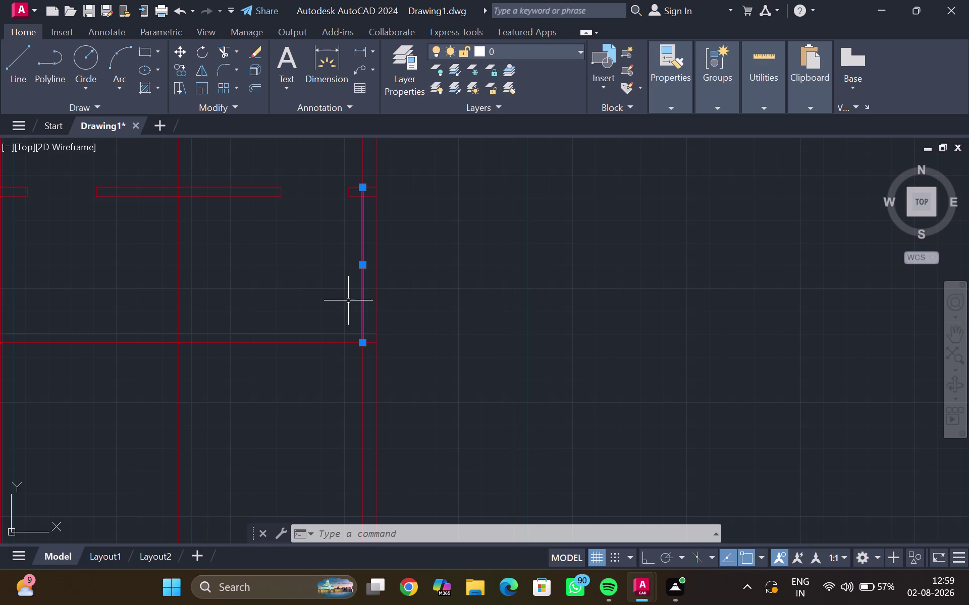
key(Escape)
drag(281, 308, 291, 394)
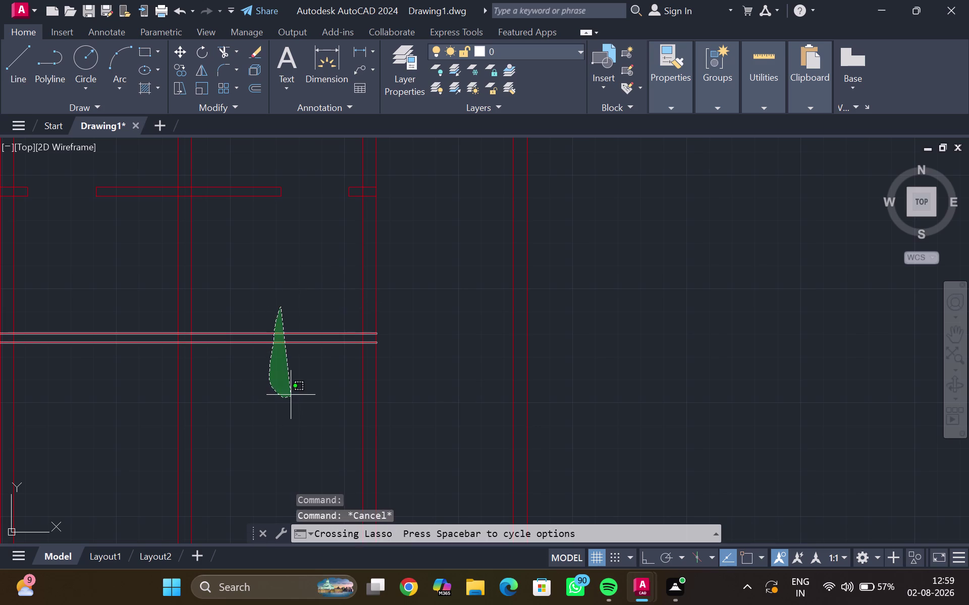
drag(291, 395, 290, 392)
key(Escape)
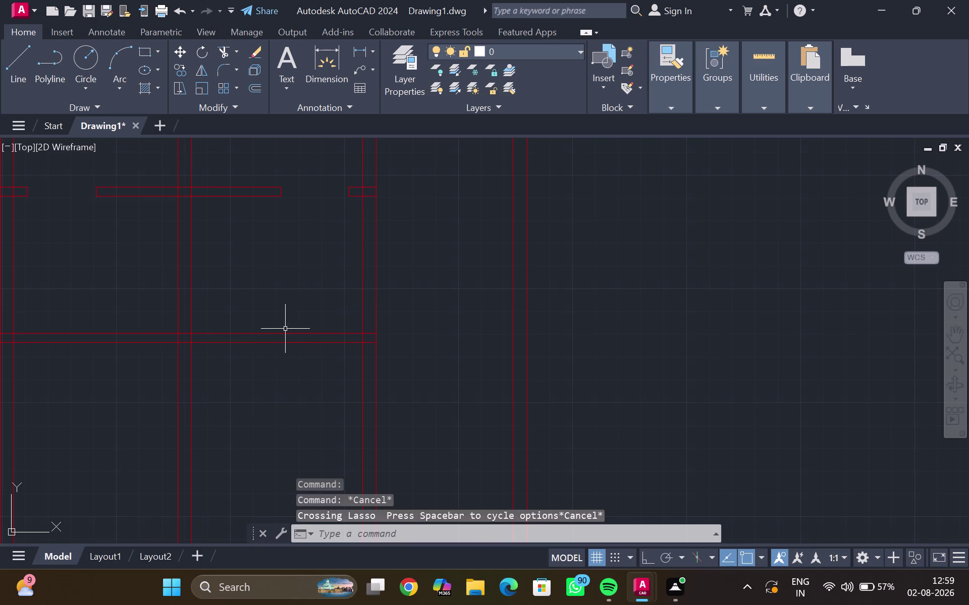
key(t)
key(r)
key(Return)
drag(285, 307, 271, 377)
drag(368, 330, 367, 332)
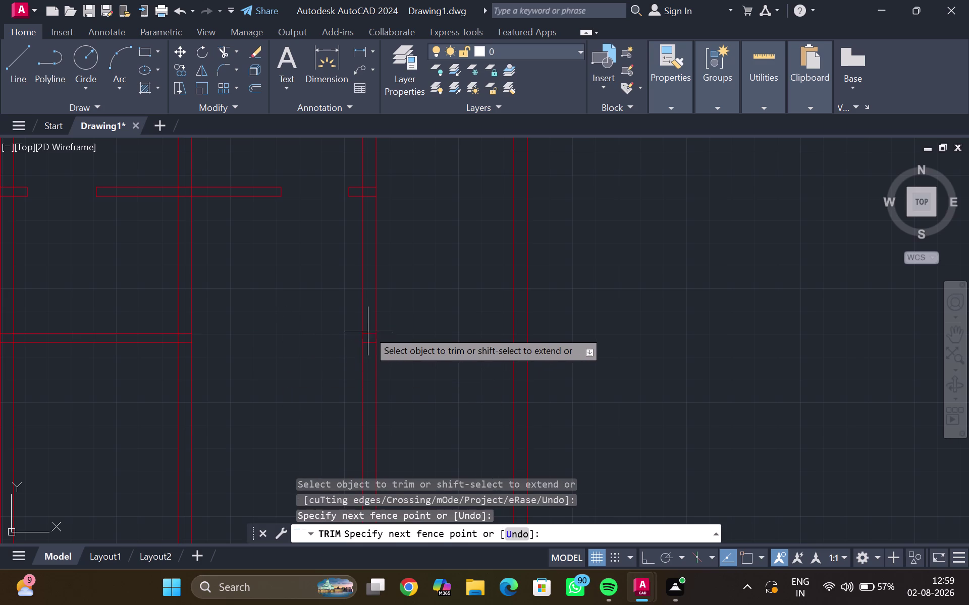
drag(367, 331, 367, 347)
key(Escape)
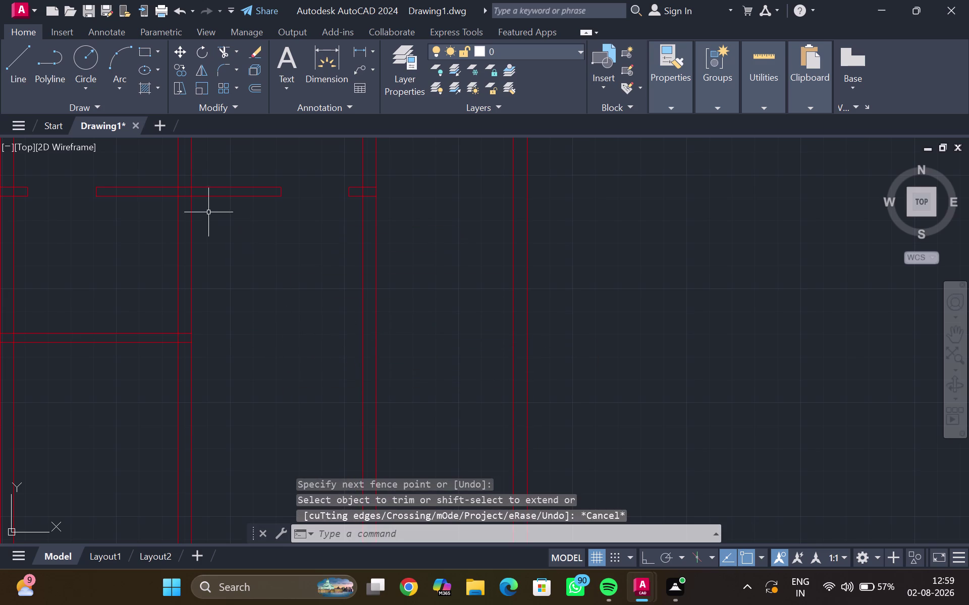
middle_drag(205, 219, 202, 266)
drag(220, 225, 285, 252)
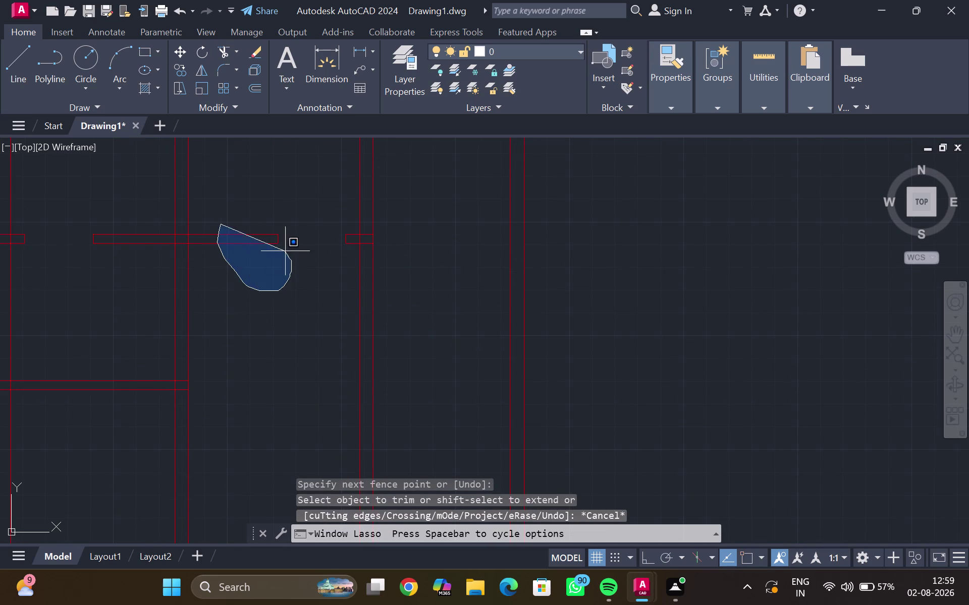
drag(285, 252, 274, 215)
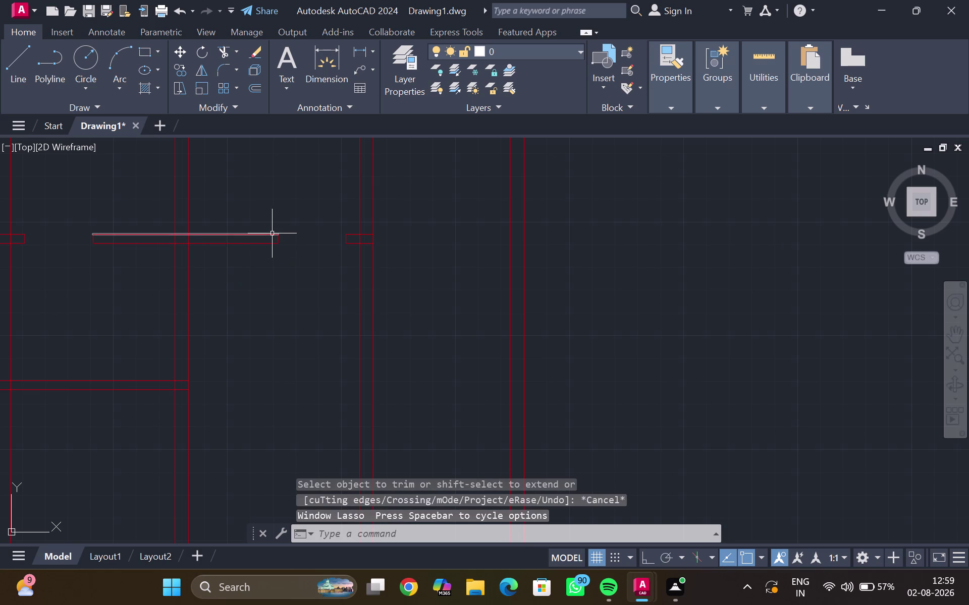
click(271, 234)
key(Escape)
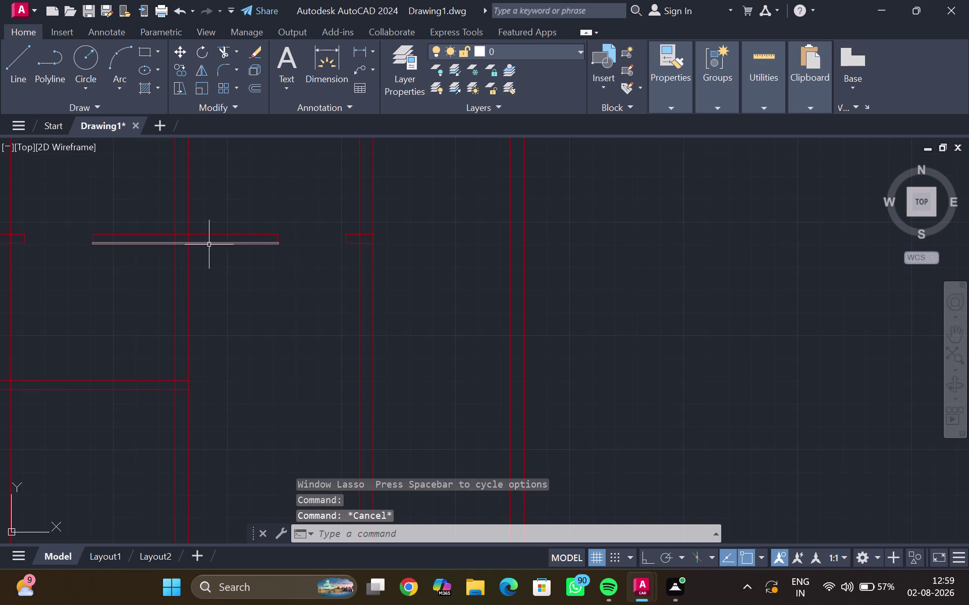
scroll(up, 3)
scroll(down, 3)
scroll(down, 3)
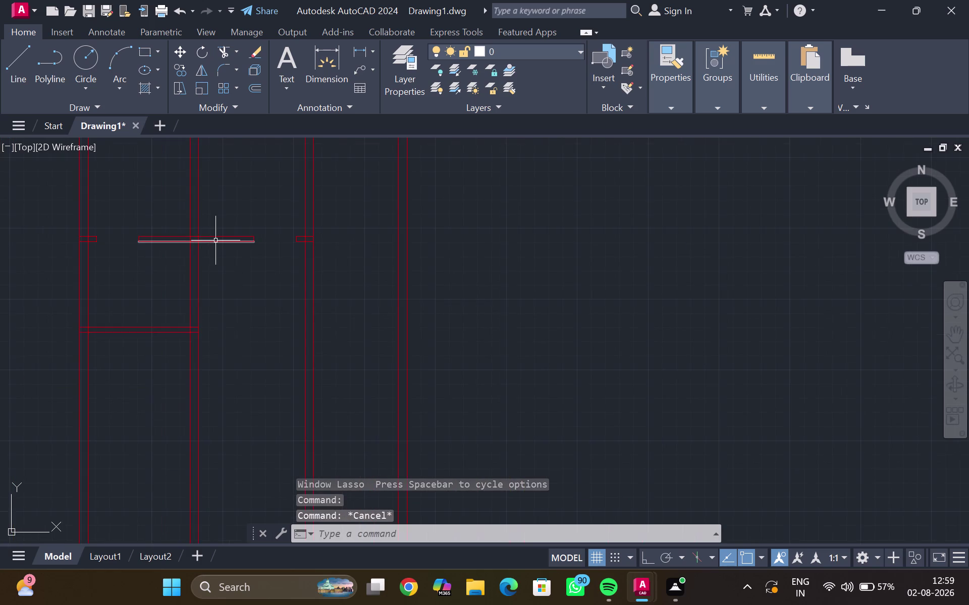
scroll(down, 3)
text(\z)
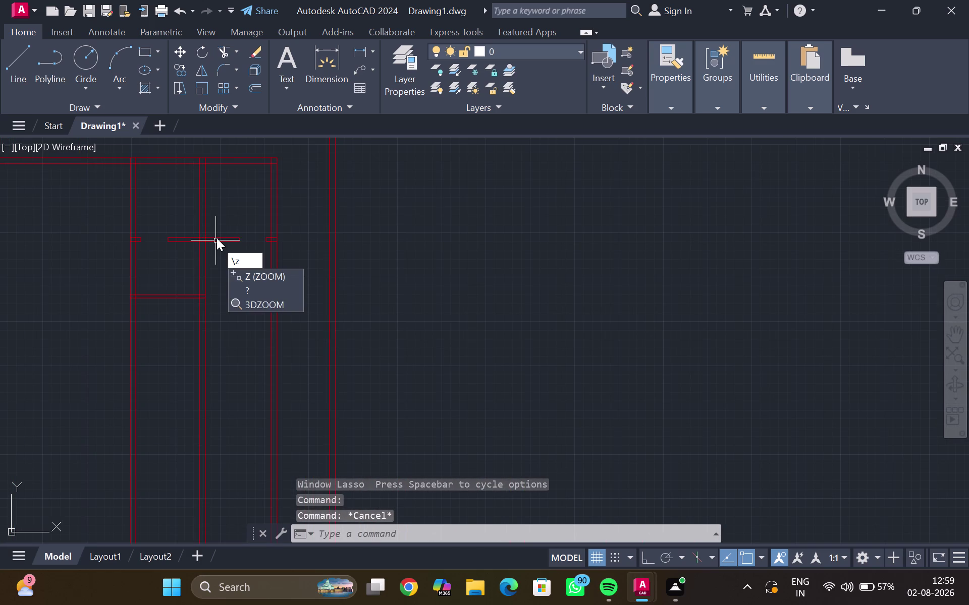
key(Escape)
key(ctrl+z)
key(ctrl+z)
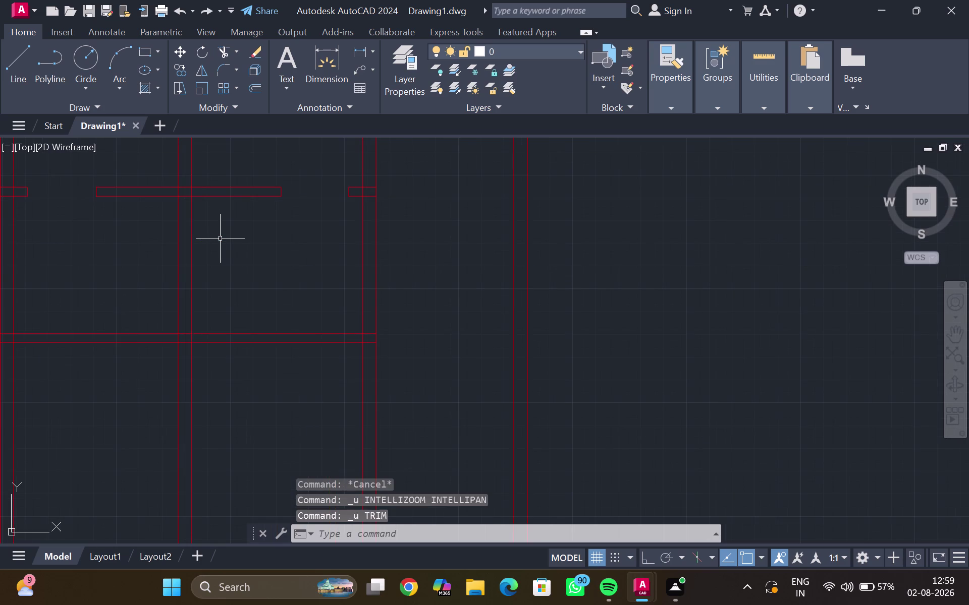
scroll(down, 3)
middle_click(227, 240)
scroll(up, 3)
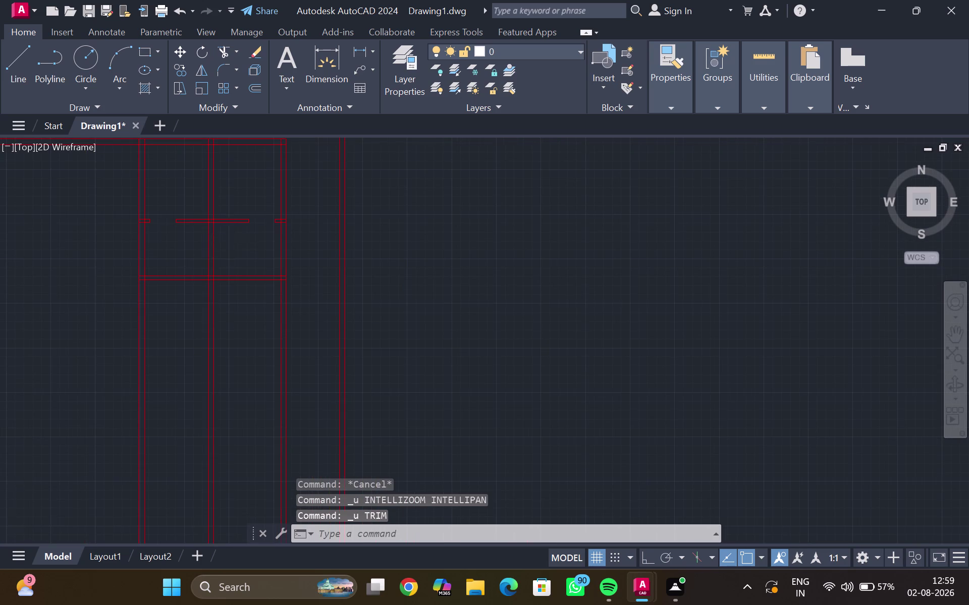
scroll(up, 3)
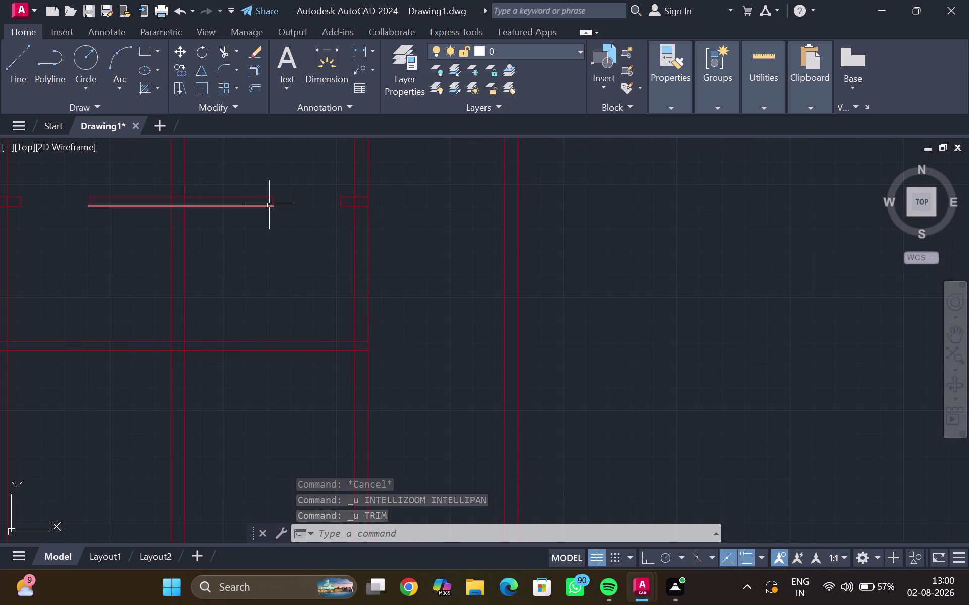
scroll(up, 3)
scroll(down, 3)
middle_click(274, 281)
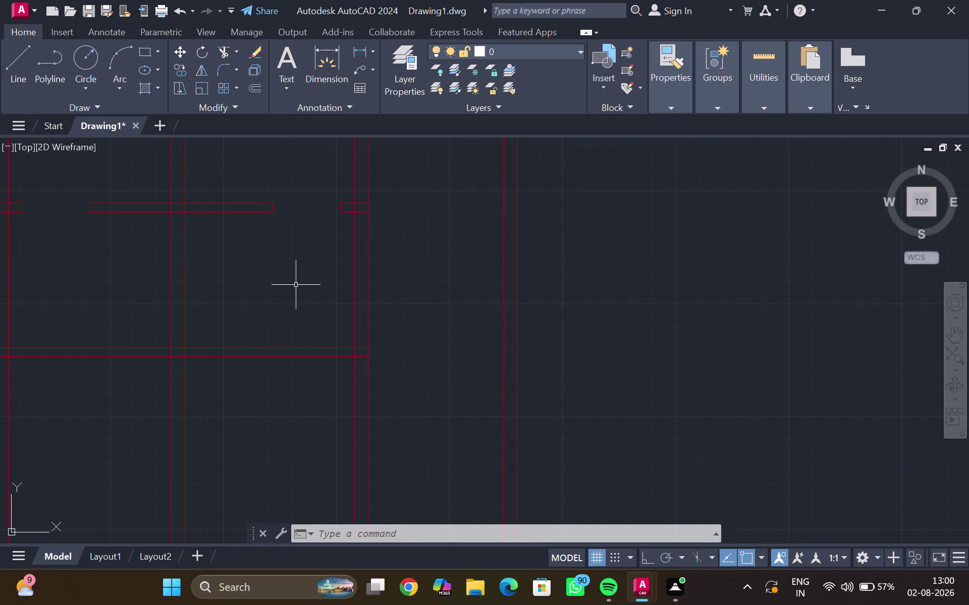
click(353, 282)
Offset the vertical partition line 6" to the left.
key(o)
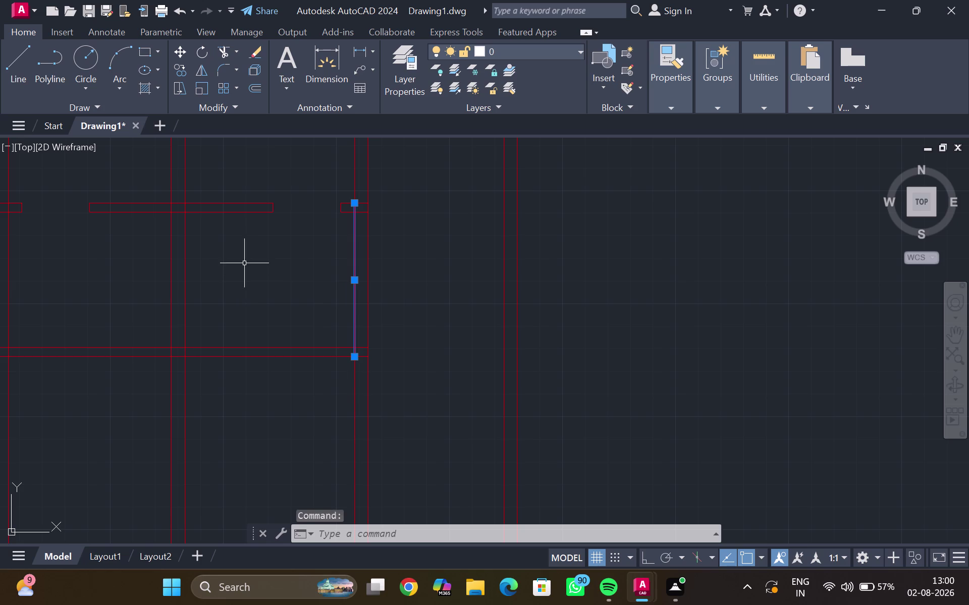
key(Return)
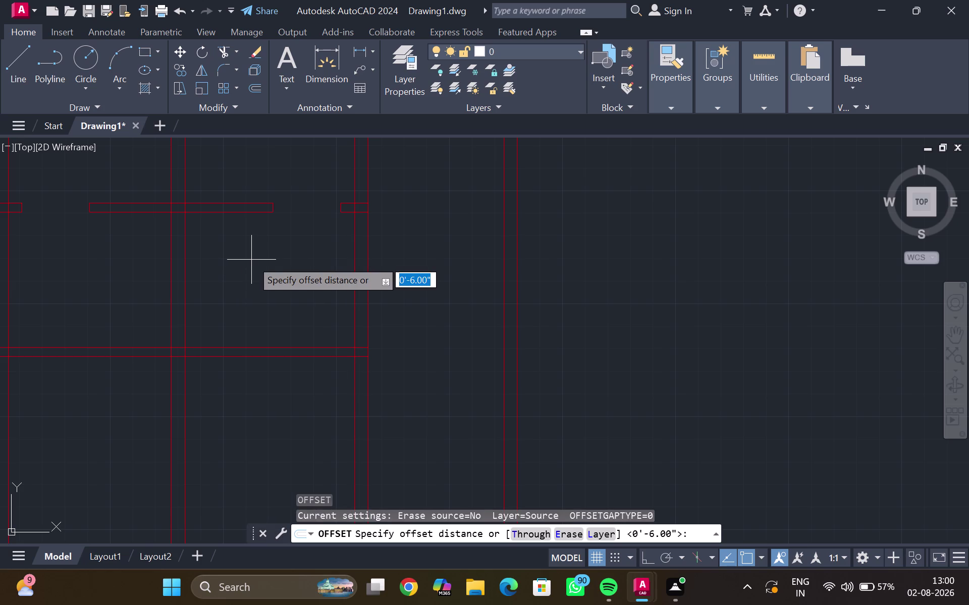
key(6)
key(shift+quotedbl)
key(Return)
click(248, 259)
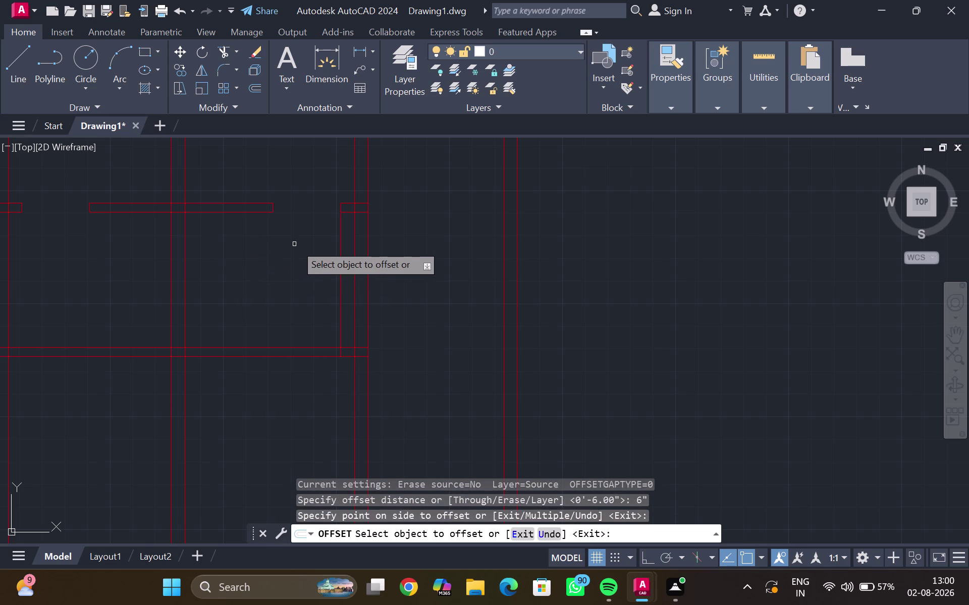
Offset the upper vertical wall piece 2'6" to the left.
click(339, 252)
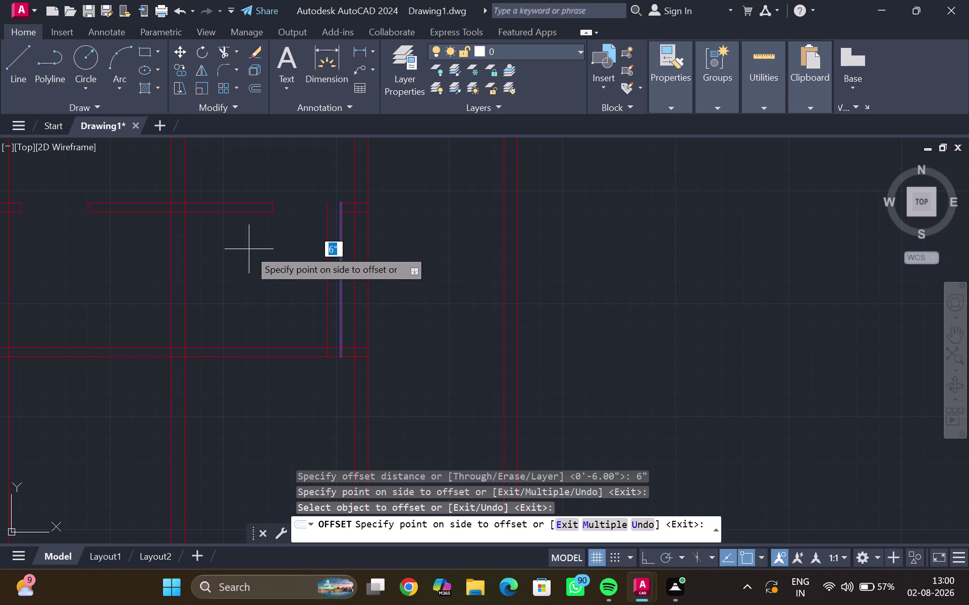
key(2)
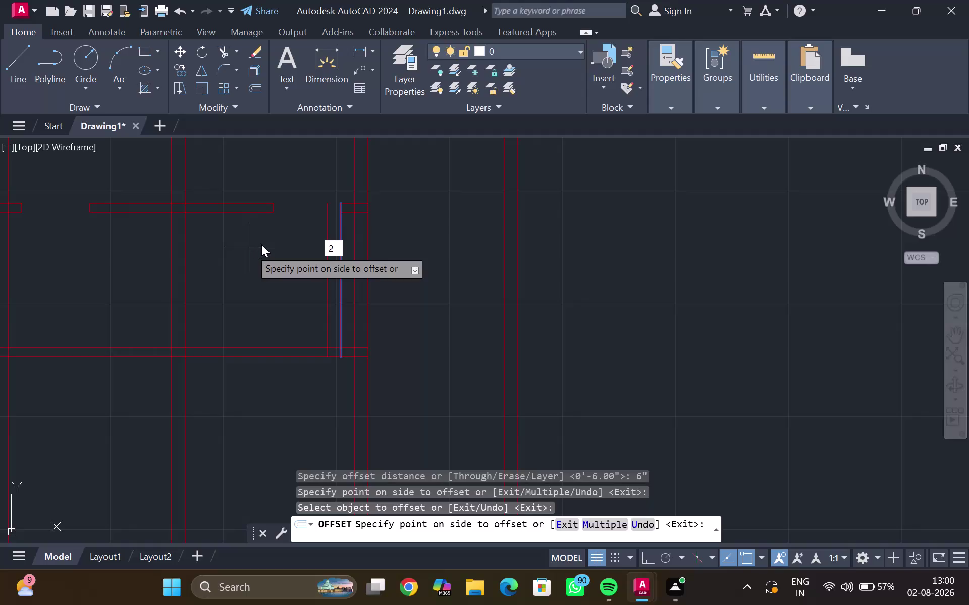
key(apostrophe)
text(6")
key(Return)
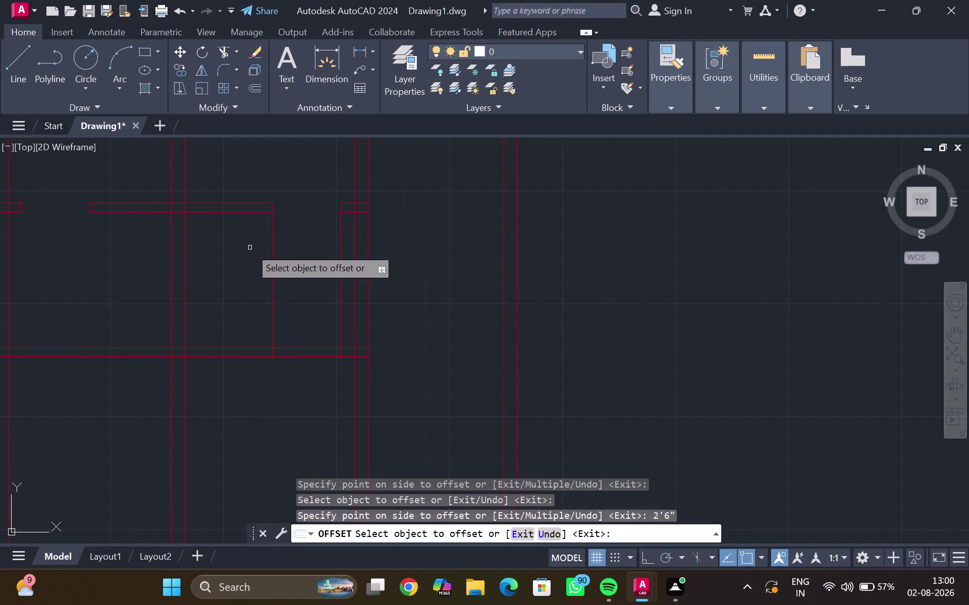
click(245, 248)
key(Escape)
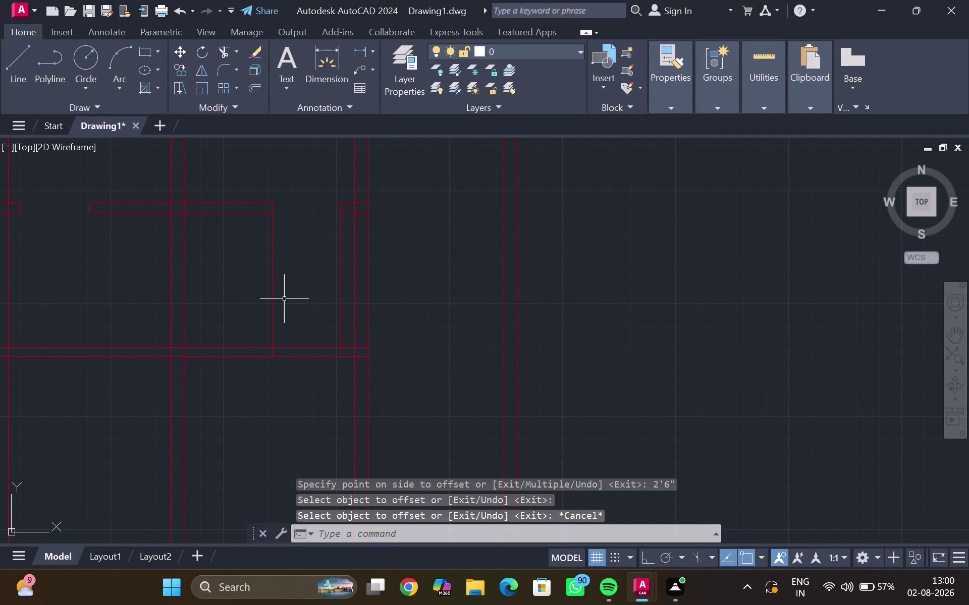
Fence-trim the wall lines crossing the two new vertical lines at the horizontal wall.
key(t)
key(r)
key(Return)
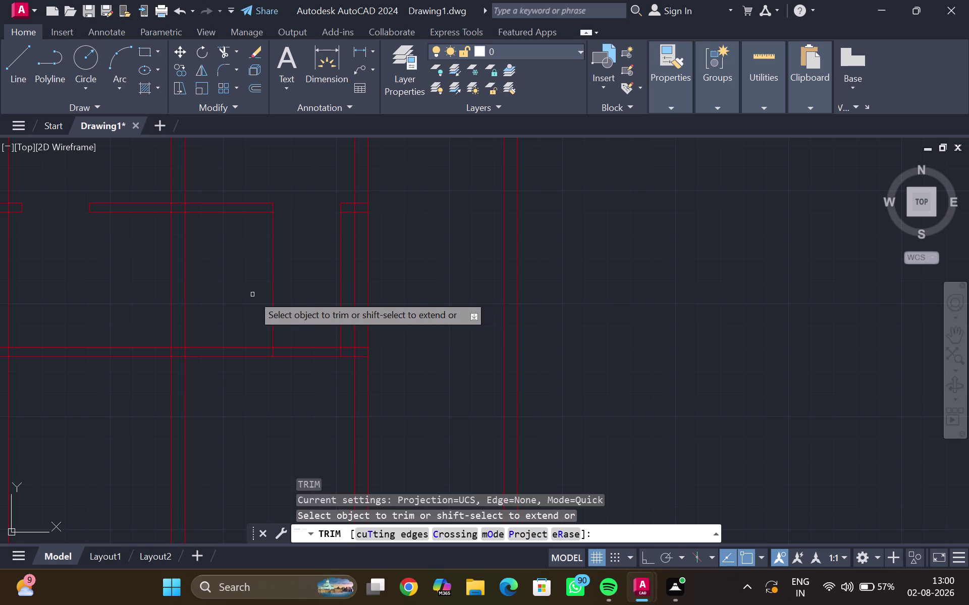
drag(252, 295, 340, 323)
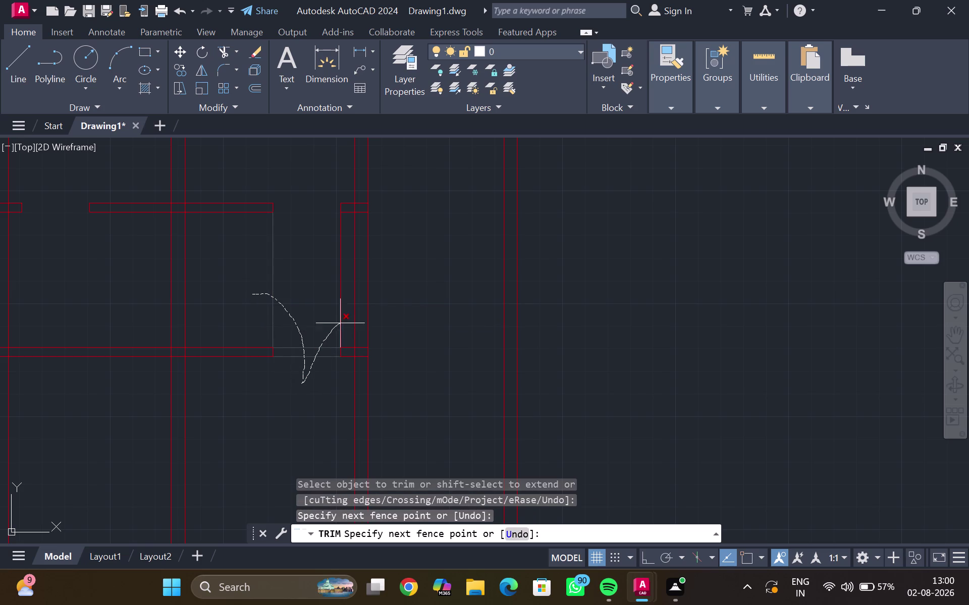
drag(340, 323, 347, 320)
scroll(down, 3)
key(Escape)
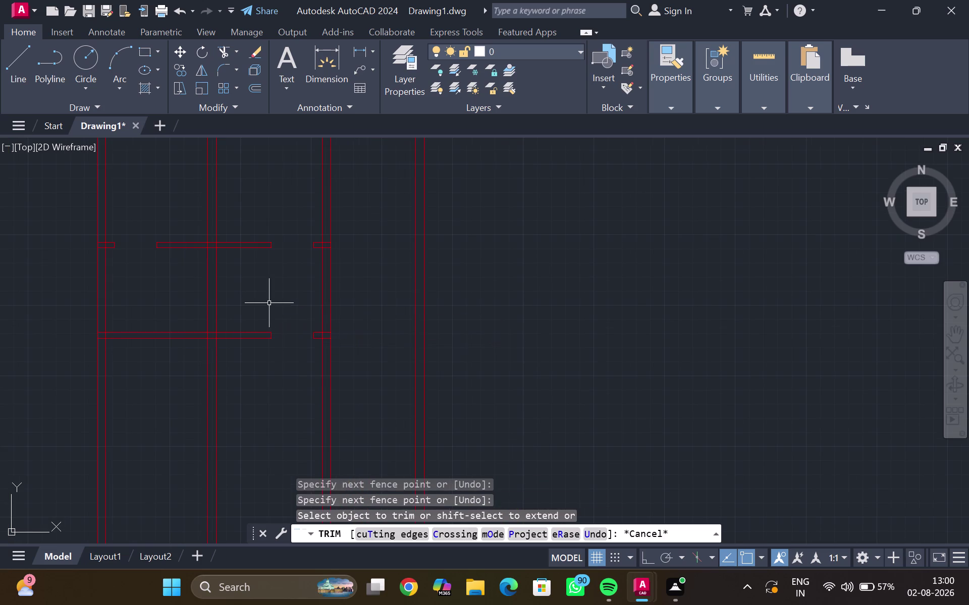
scroll(down, 3)
middle_drag(281, 301, 319, 292)
scroll(up, 3)
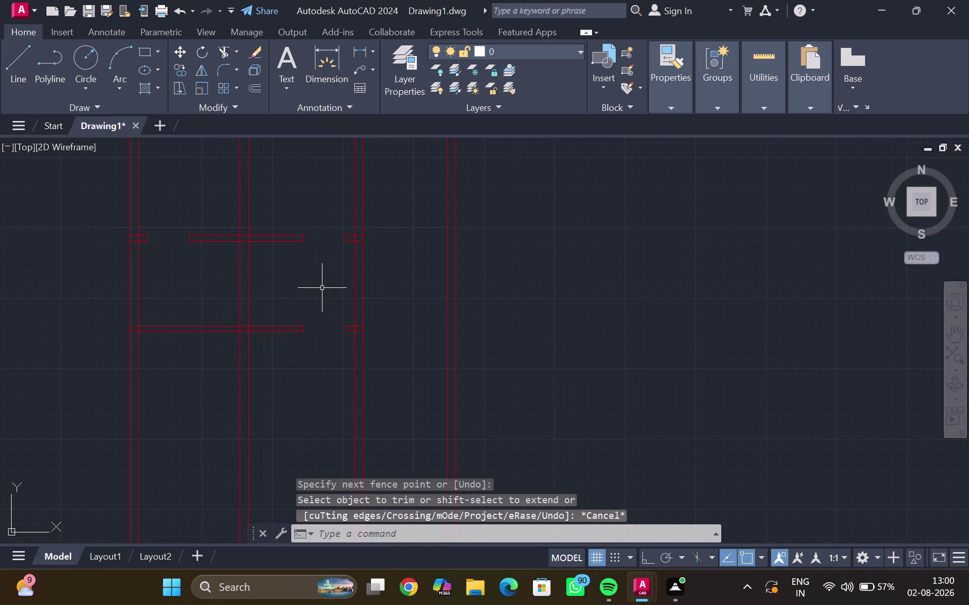
middle_drag(322, 288, 347, 305)
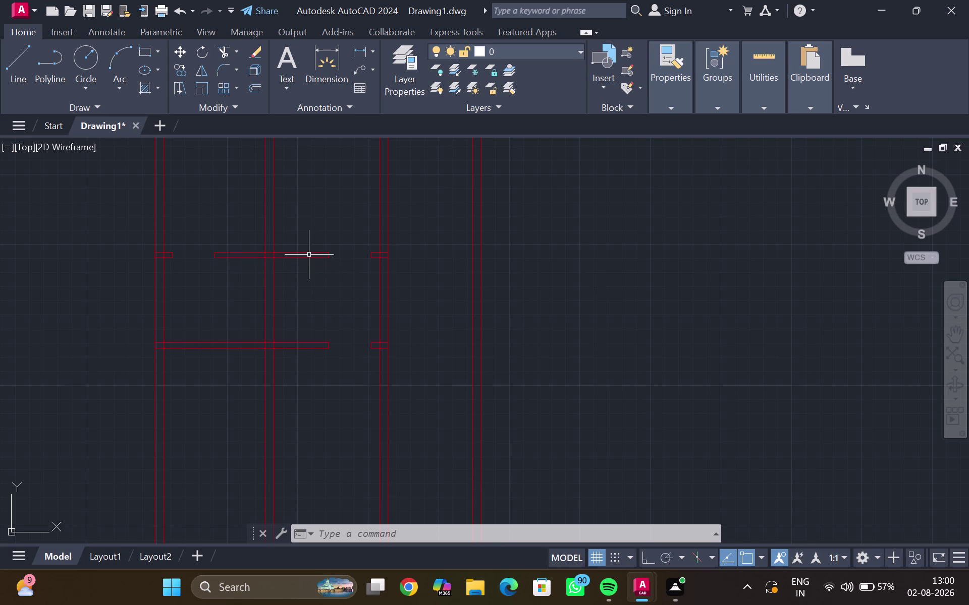
key(d)
text(li)
key(Return)
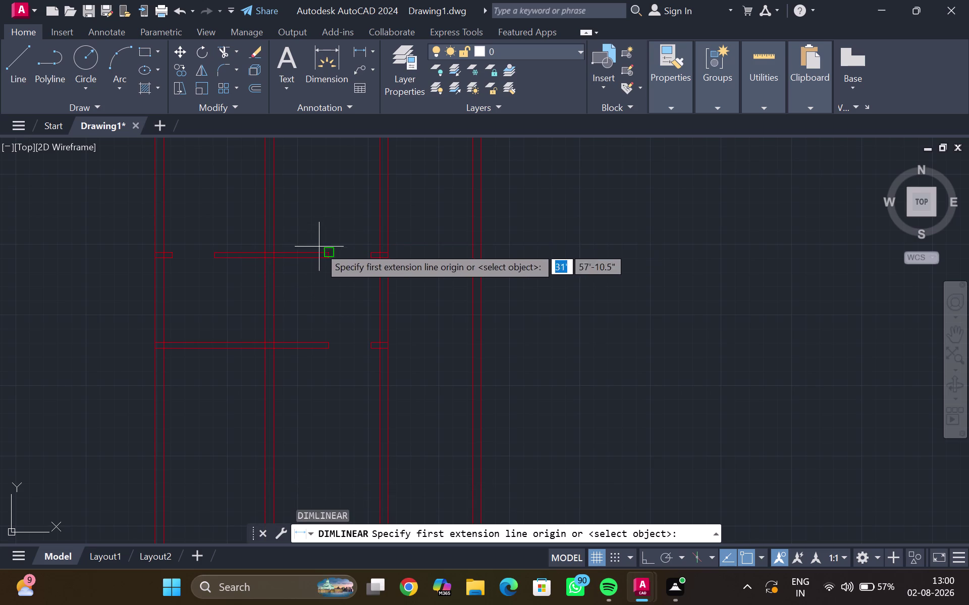
drag(331, 261, 328, 270)
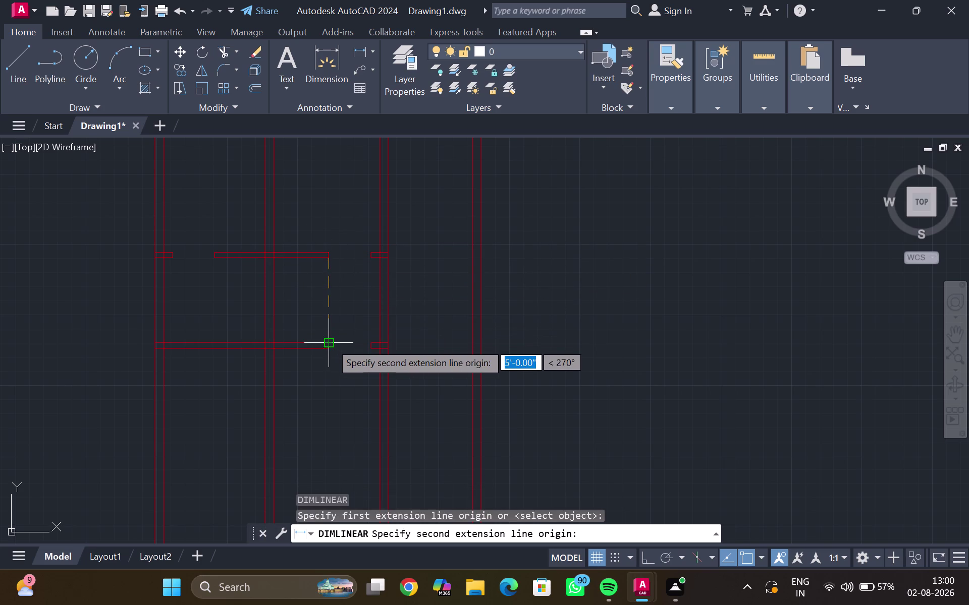
click(330, 343)
key(Escape)
scroll(up, 3)
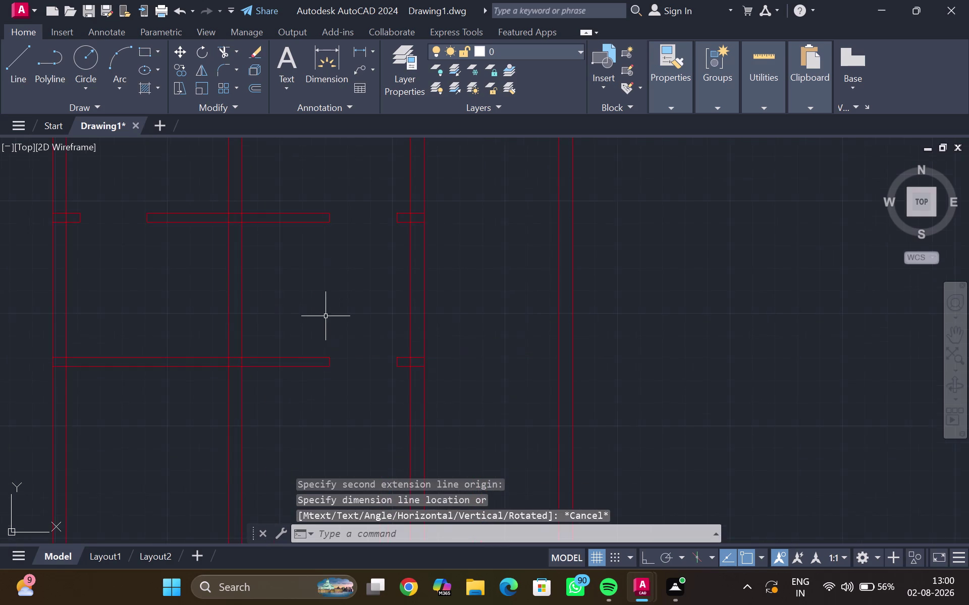
middle_drag(318, 348, 311, 377)
scroll(down, 3)
scroll(down, 3)
scroll(down, 3)
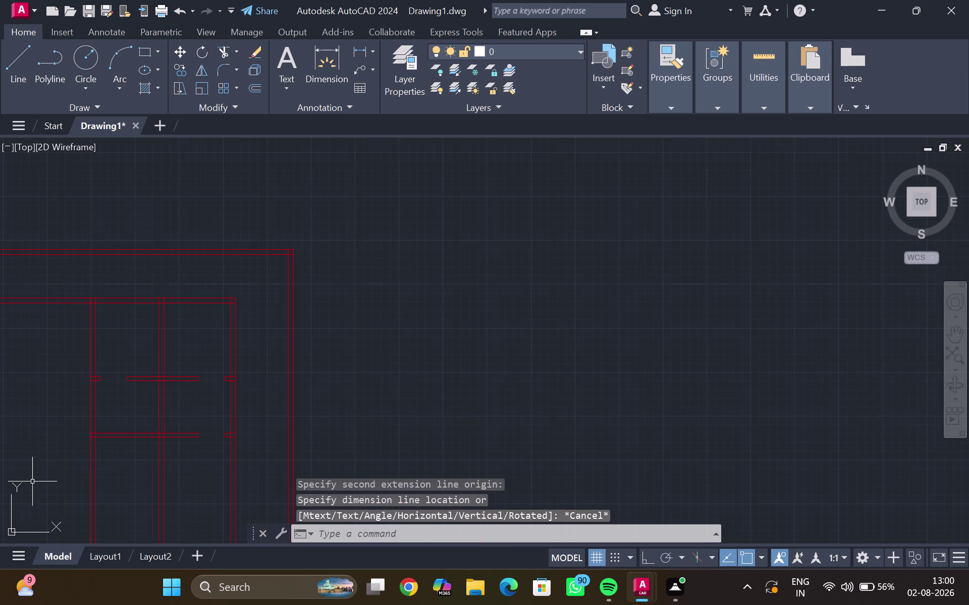
middle_drag(134, 441, 247, 388)
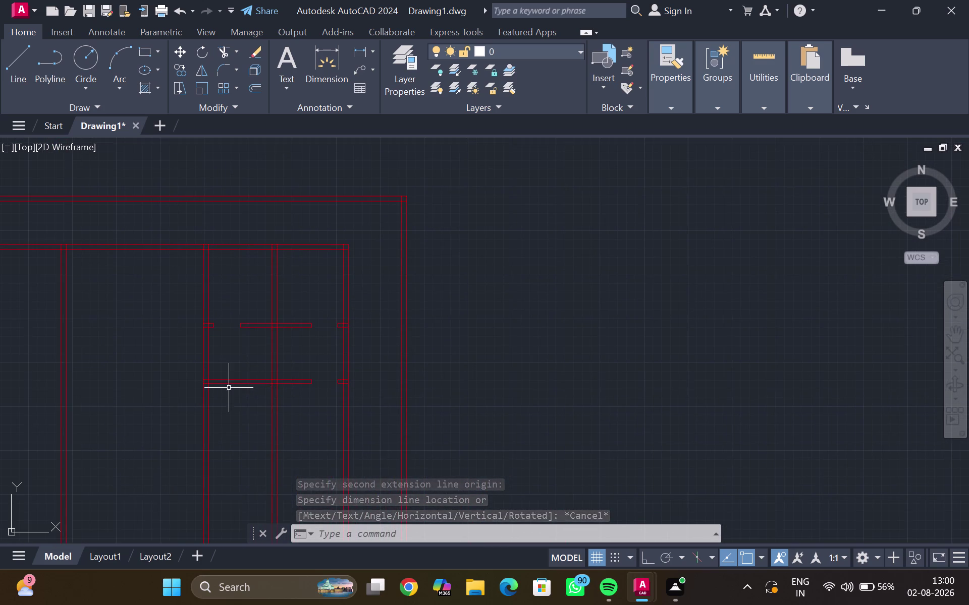
scroll(down, 3)
middle_drag(231, 385, 273, 328)
scroll(down, 3)
scroll(down, 3)
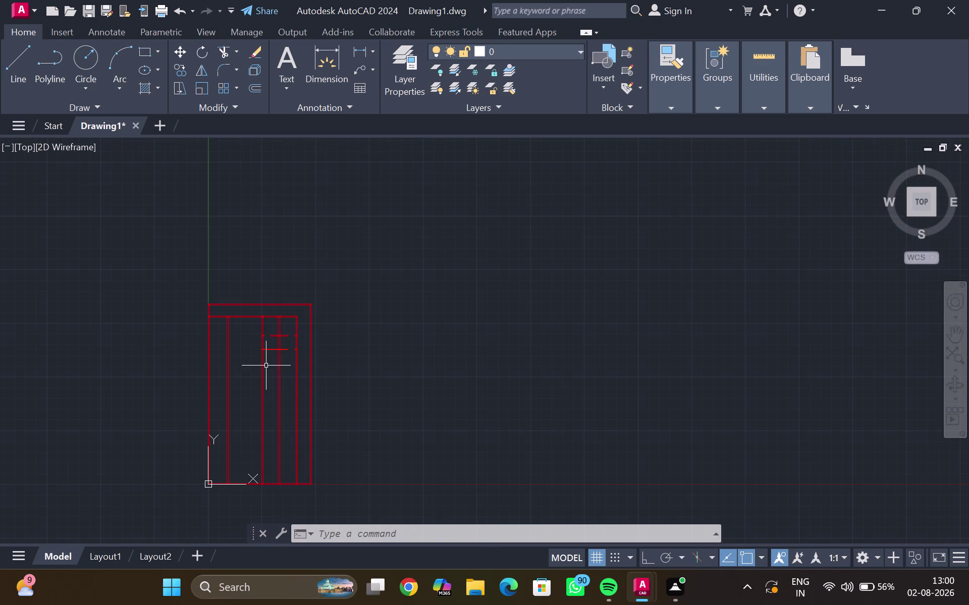
scroll(up, 3)
middle_click(266, 366)
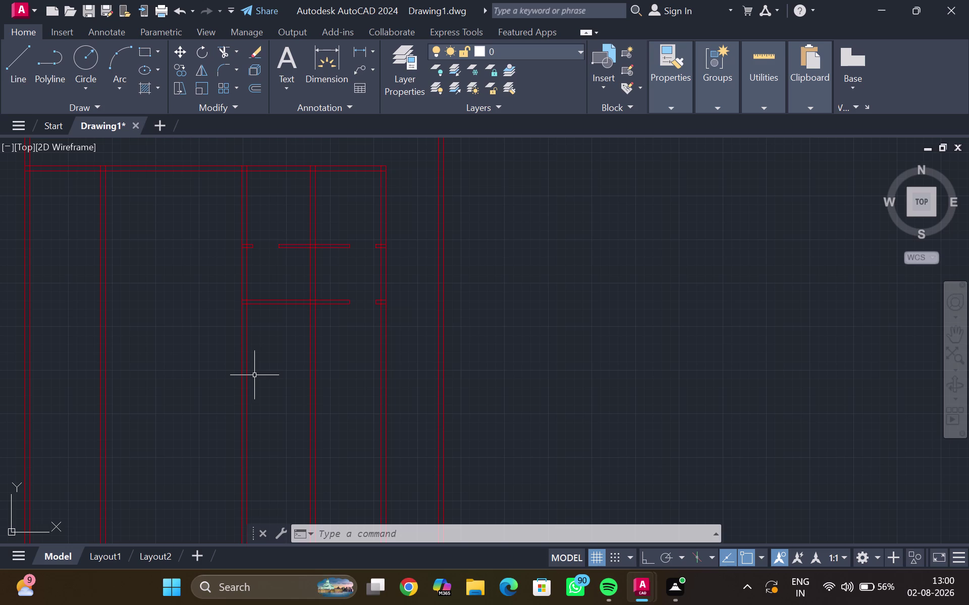
scroll(down, 3)
middle_drag(255, 376, 324, 283)
scroll(down, 3)
middle_drag(267, 375, 262, 292)
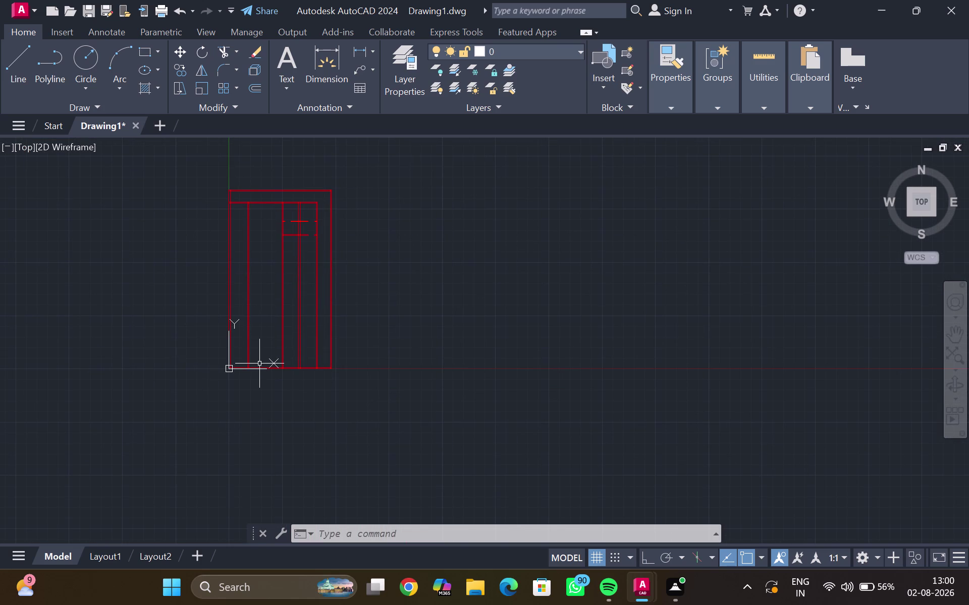
scroll(up, 3)
middle_drag(261, 361, 271, 341)
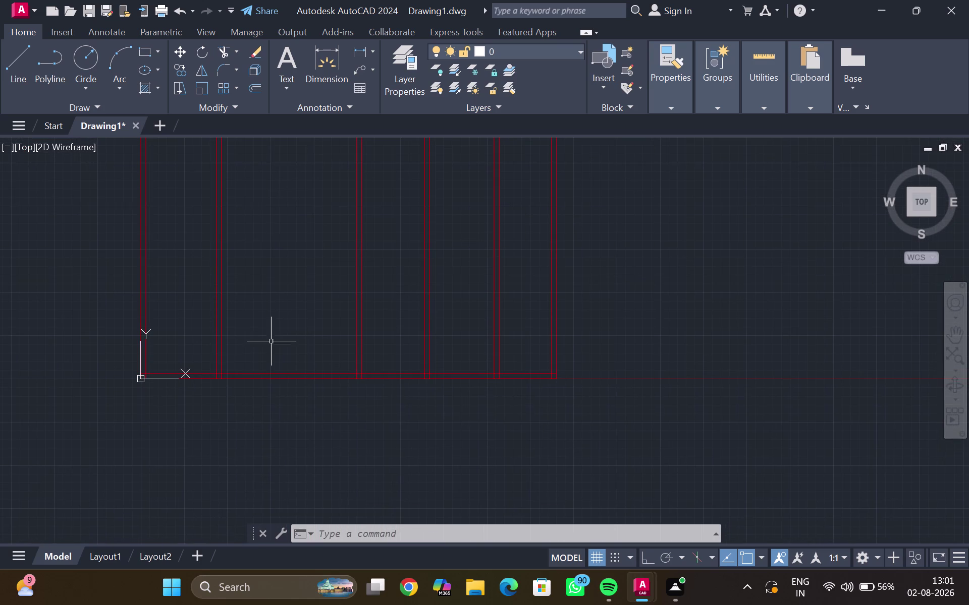
scroll(down, 3)
scroll(down, 3)
middle_drag(279, 330, 269, 352)
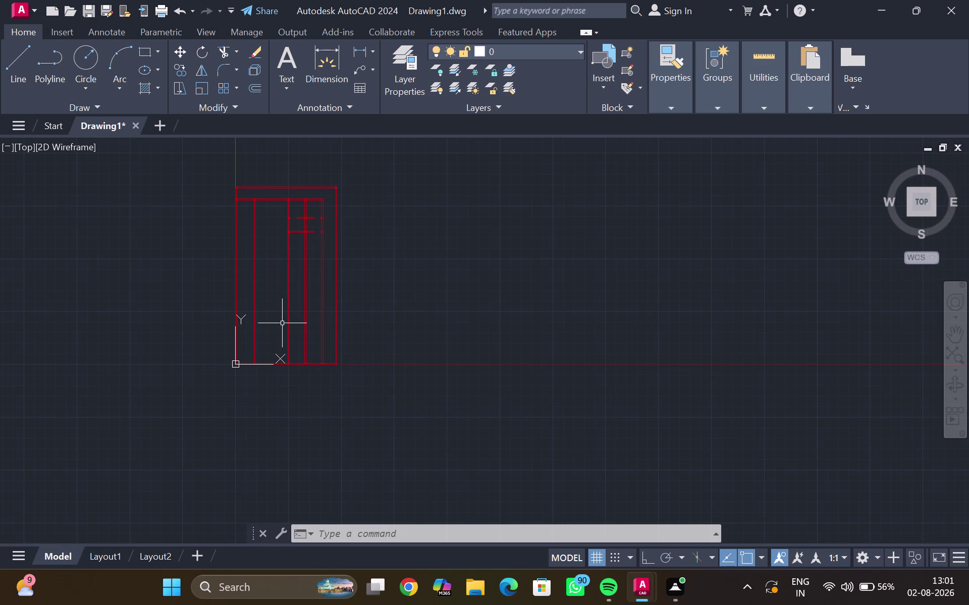
Fence-trim the unwanted interior vertical partition lines.
text(tr)
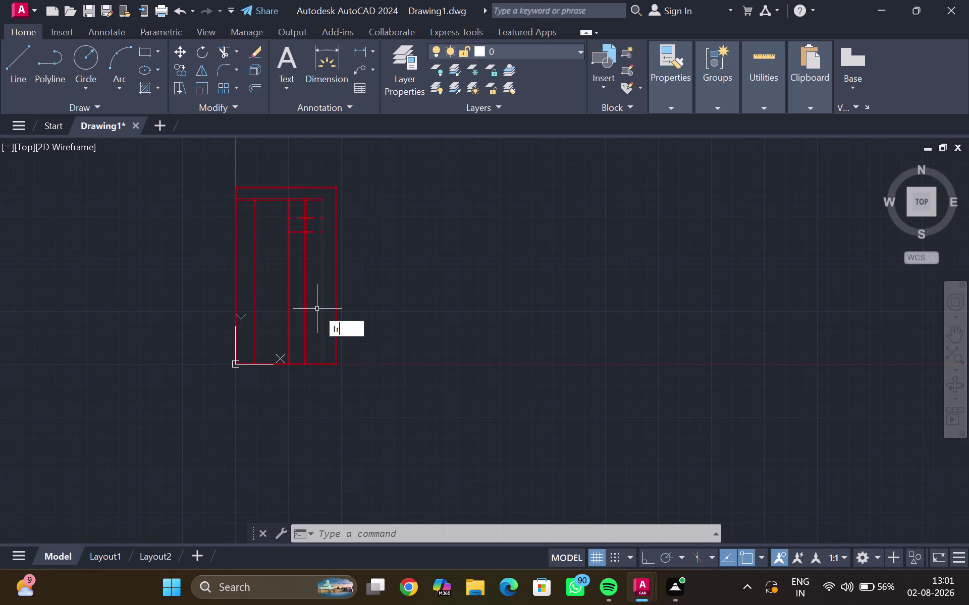
key(Return)
drag(333, 305, 268, 321)
click(333, 286)
key(Escape)
middle_drag(301, 295, 333, 294)
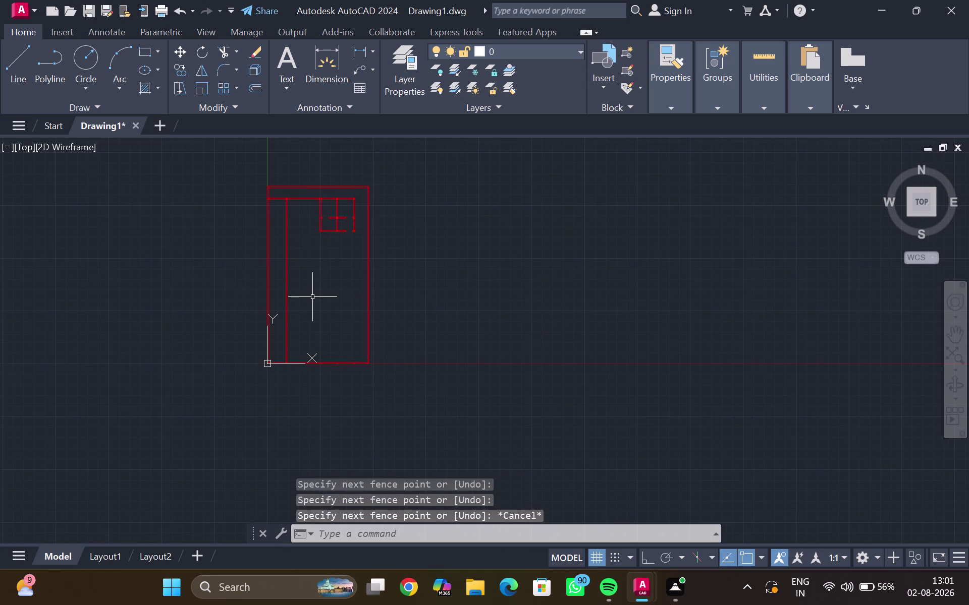
scroll(up, 3)
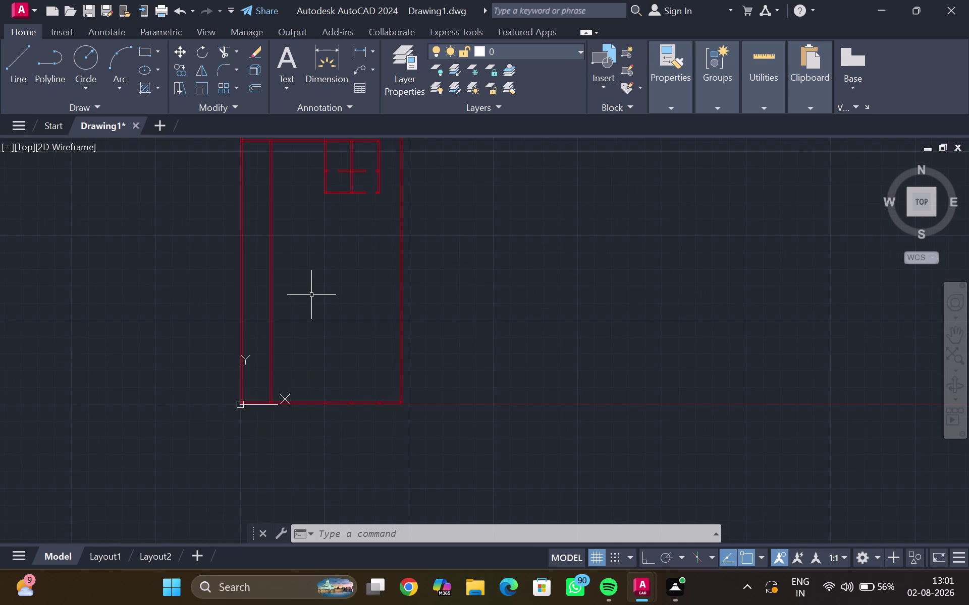
Fence-trim the leftover vertical line pieces in the left room.
key(t)
key(r)
key(Return)
drag(300, 296, 260, 312)
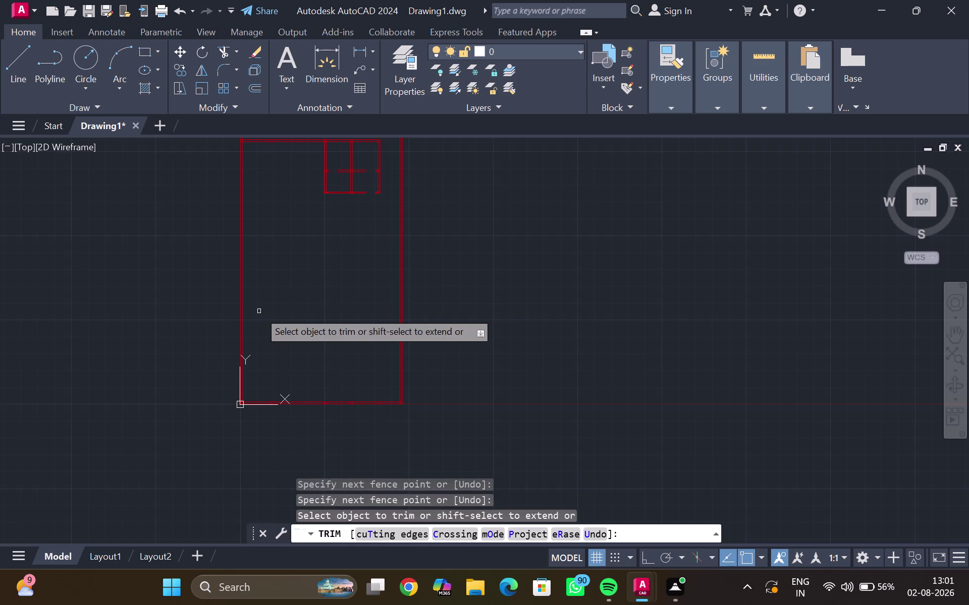
key(Escape)
scroll(up, 3)
middle_drag(257, 411, 305, 184)
scroll(down, 3)
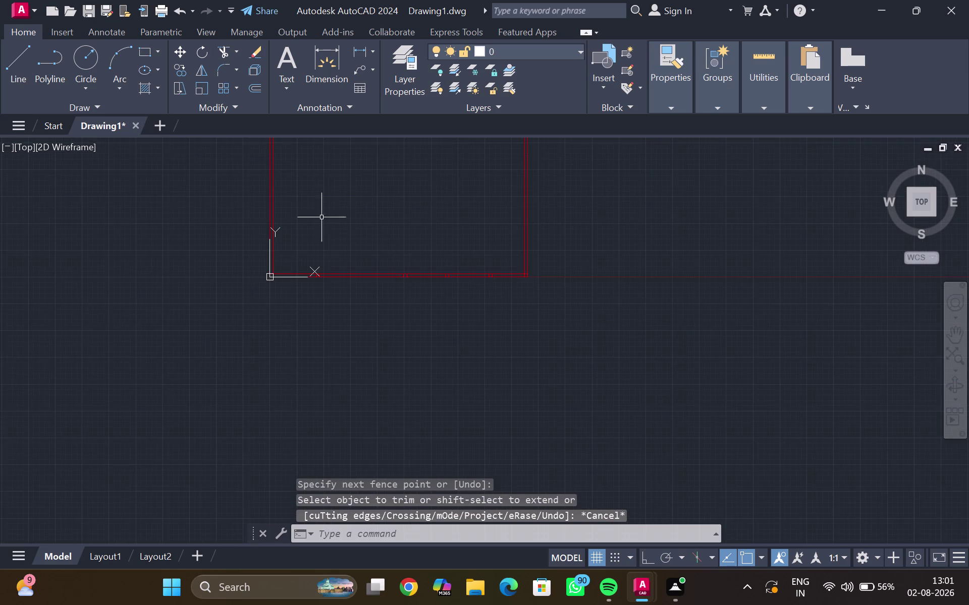
middle_drag(330, 245, 293, 239)
scroll(up, 3)
scroll(up, 3)
middle_click(286, 236)
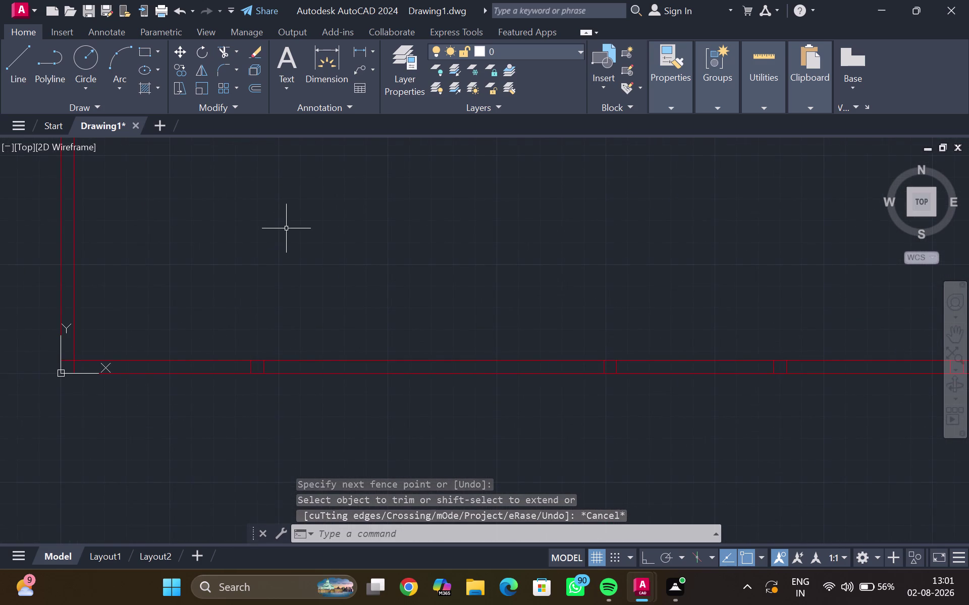
Select the bottom wall line; the stray 9'4.5" entry is rejected, then start OFFSET.
click(197, 357)
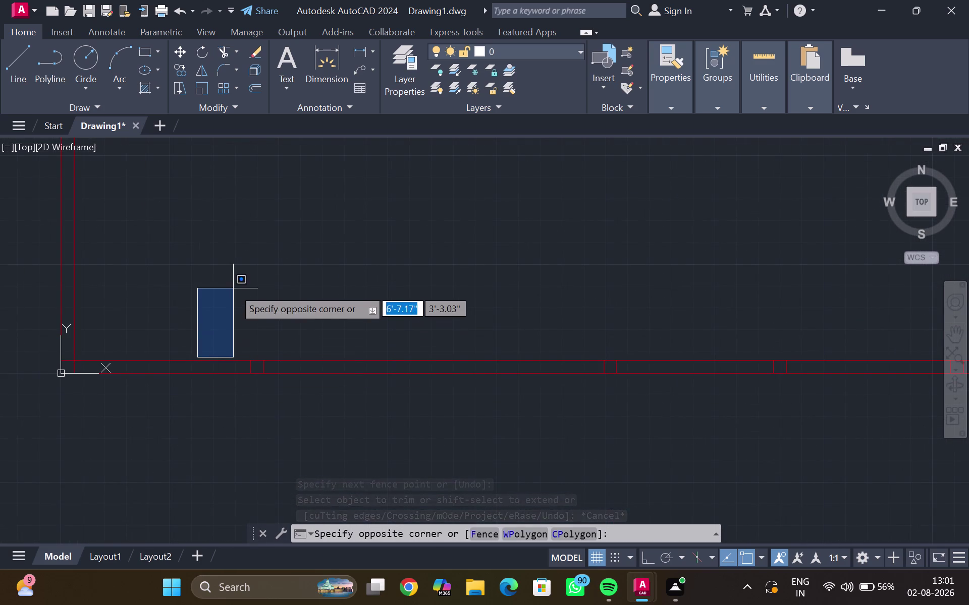
click(230, 290)
click(213, 362)
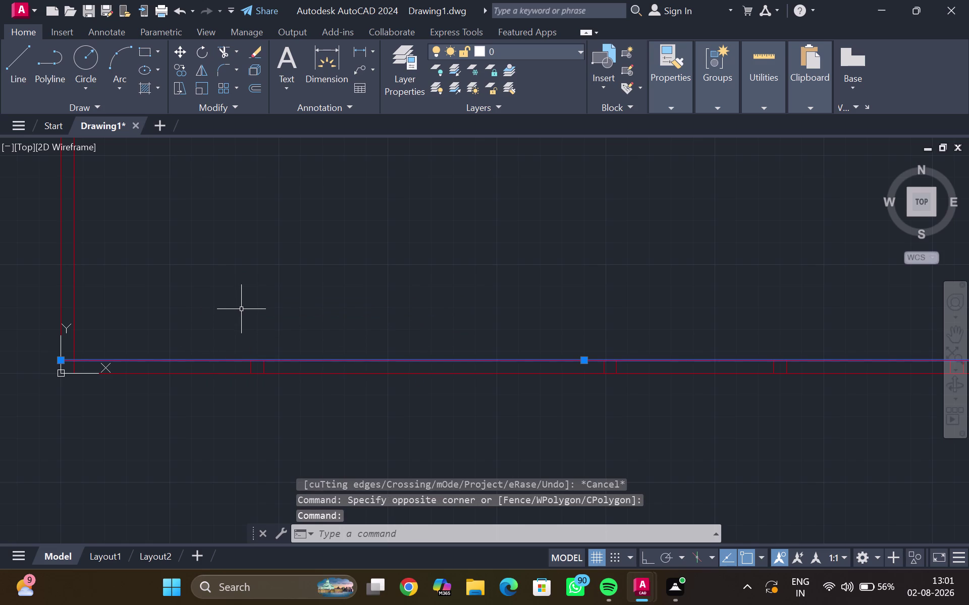
key(9)
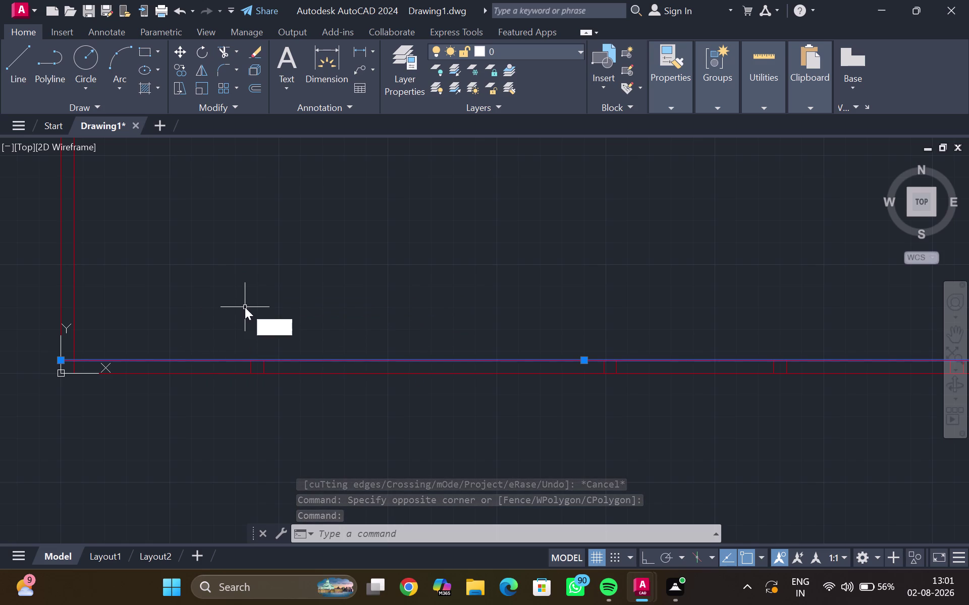
key(apostrophe)
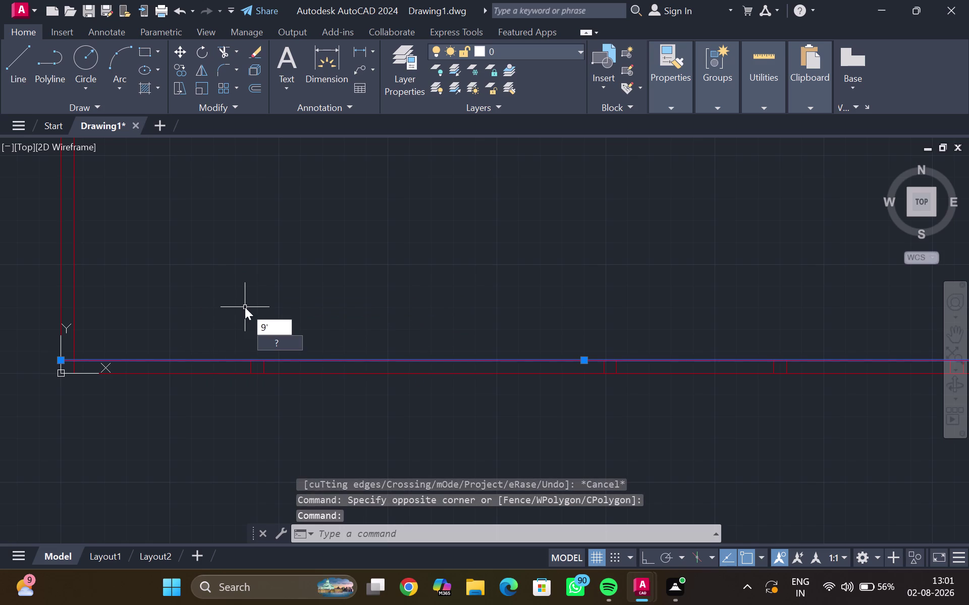
text(4.)
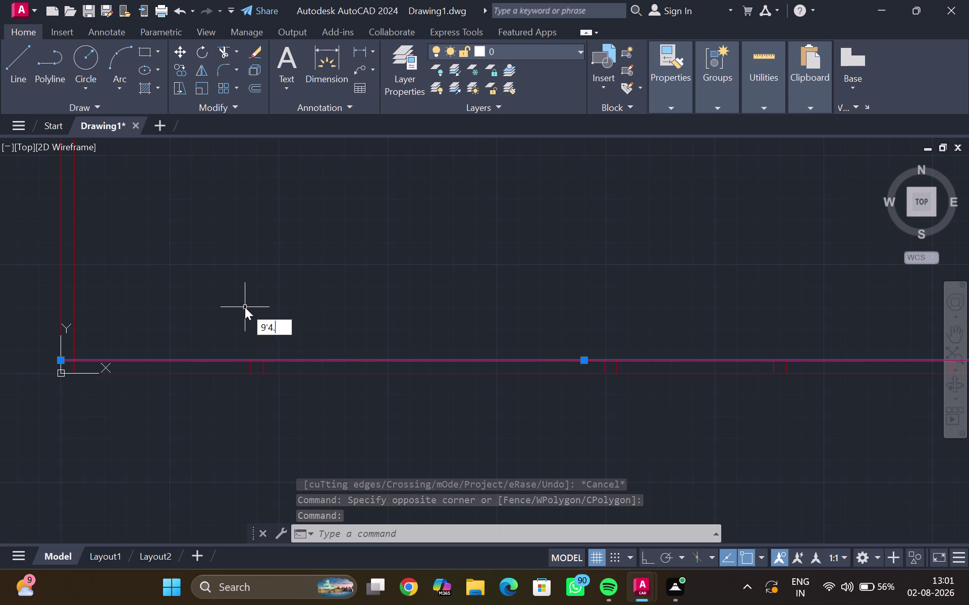
text(5")
key(Return)
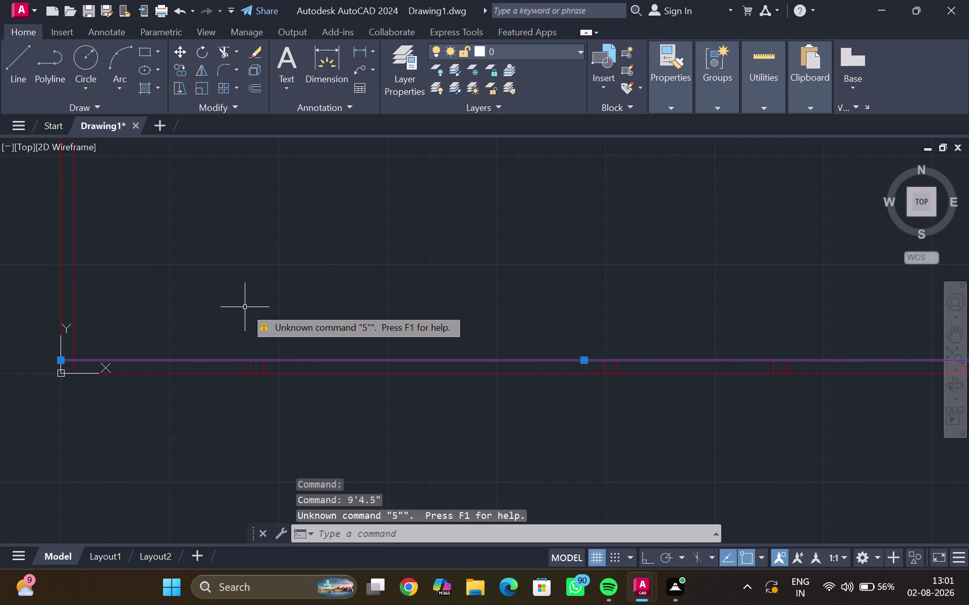
key(o)
key(Return)
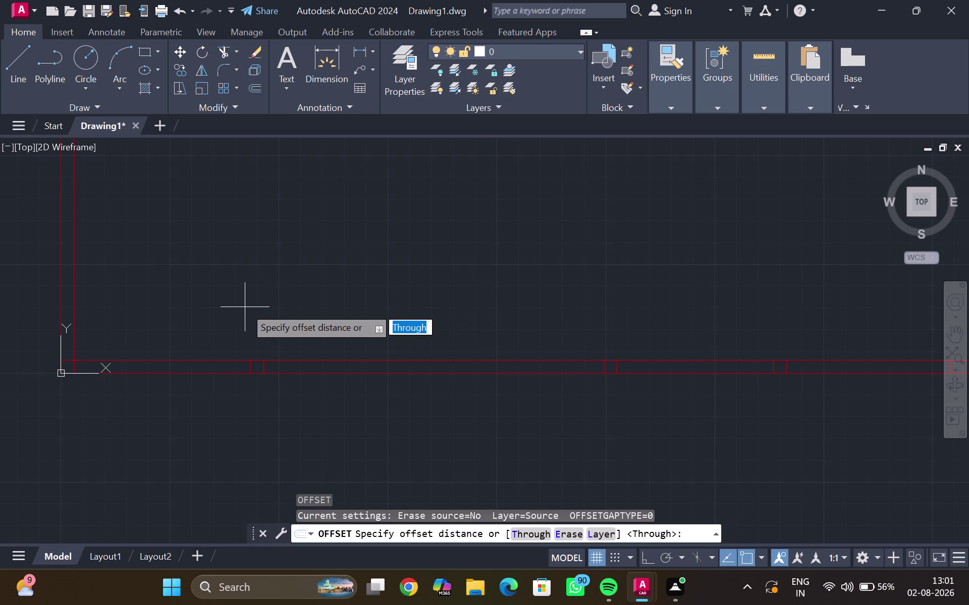
Offset the bottom wall line 9'4.5" upward to create a horizontal partition line.
key(9)
key(apostrophe)
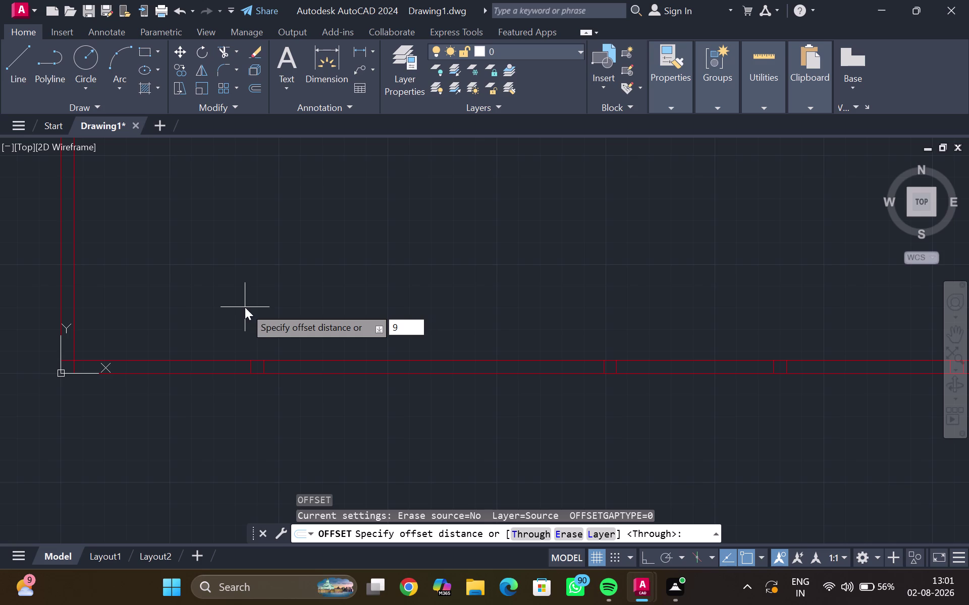
text(4.)
text(5")
key(Return)
click(258, 257)
scroll(down, 3)
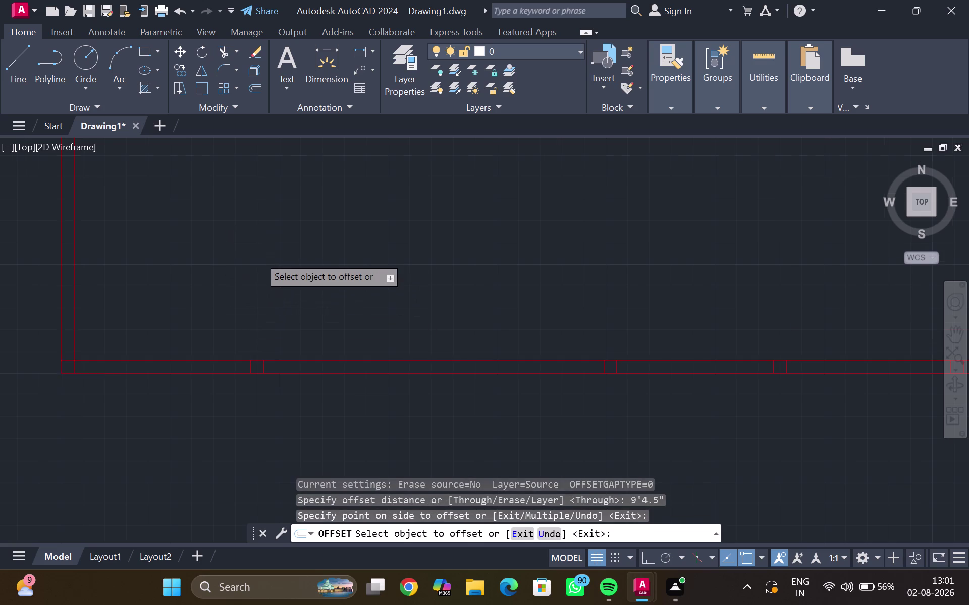
scroll(down, 3)
middle_drag(259, 256, 248, 304)
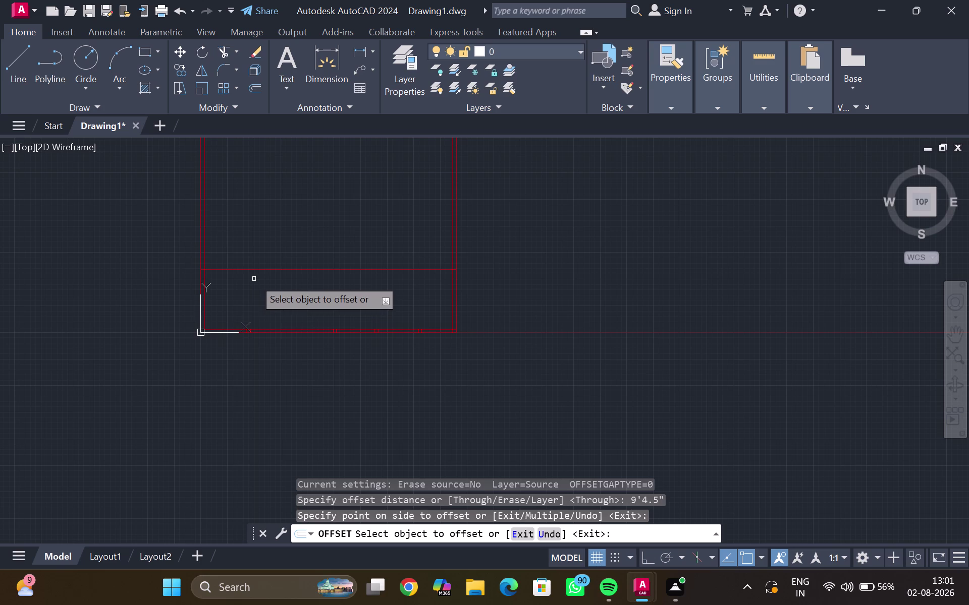
middle_click(254, 279)
scroll(up, 3)
middle_drag(254, 281, 237, 331)
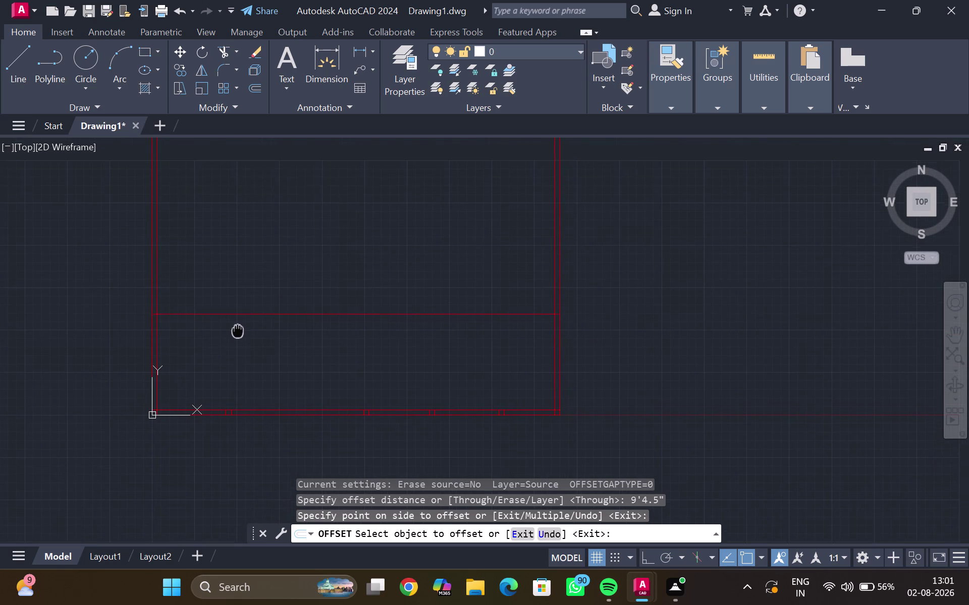
middle_drag(237, 331, 237, 333)
scroll(up, 3)
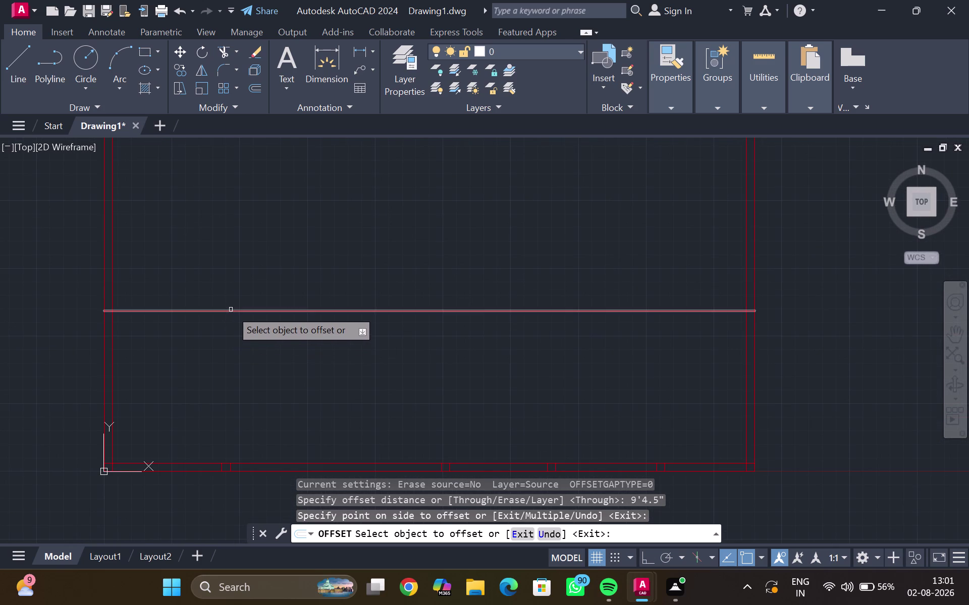
Offset the new horizontal partition line 6" to give it a second face.
click(231, 310)
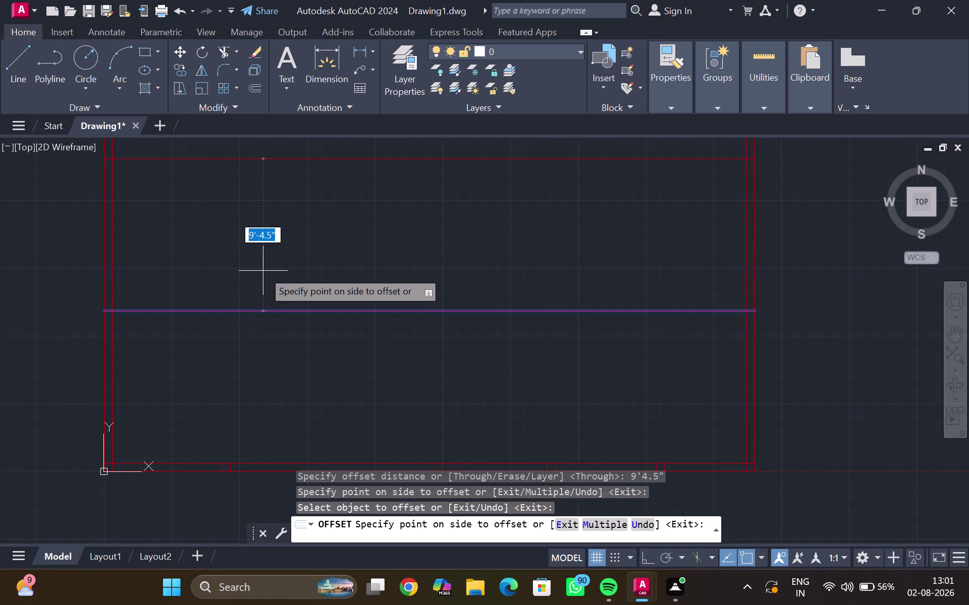
text(6")
key(Return)
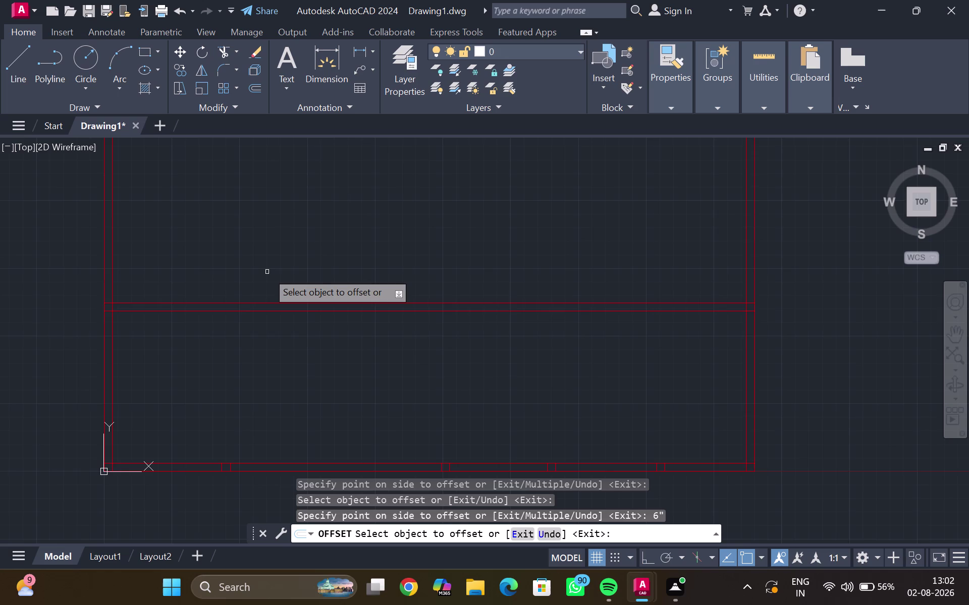
scroll(down, 3)
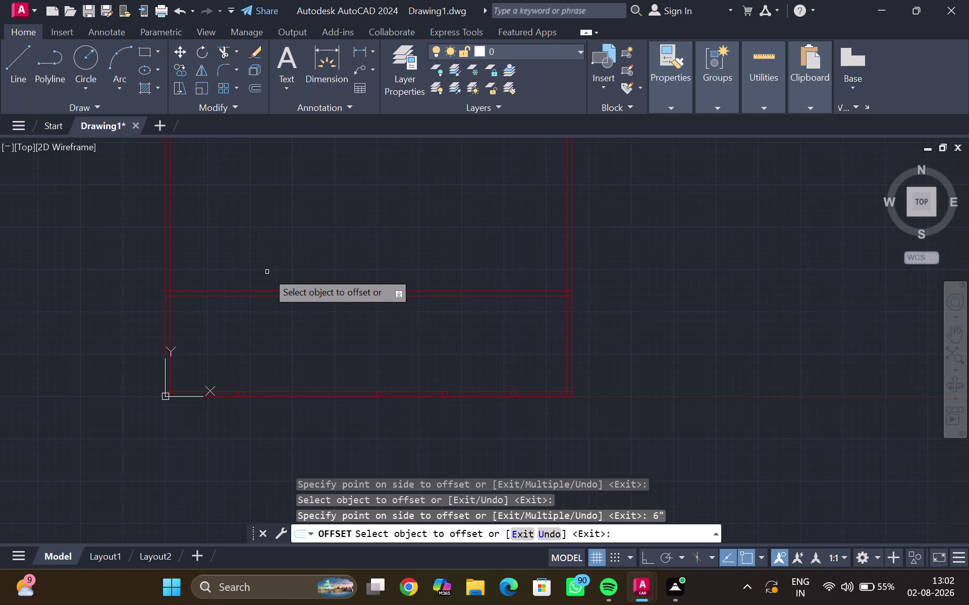
key(Escape)
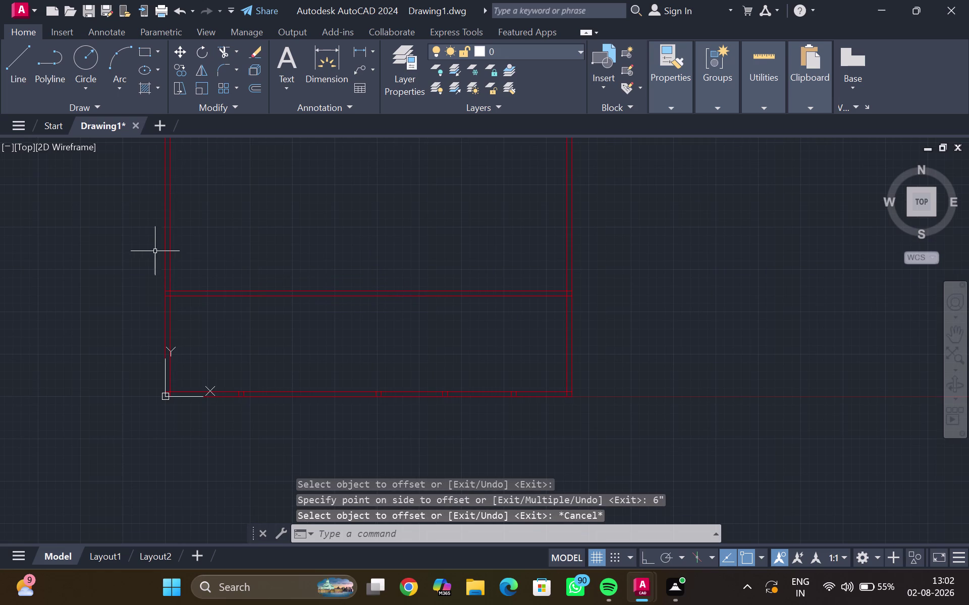
click(169, 258)
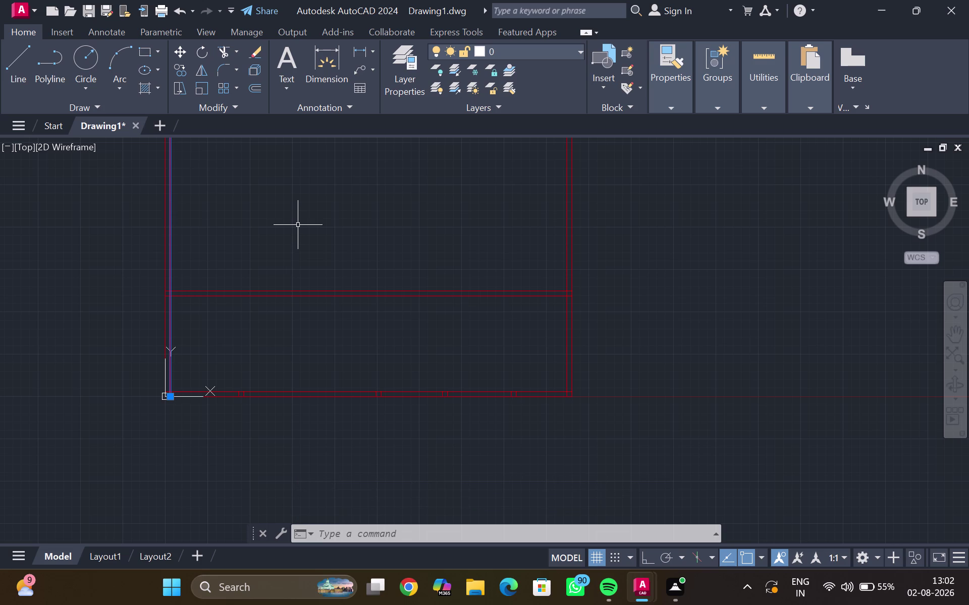
Offset the left wall's inner line 16 feet to the right.
text(16')
key(Return)
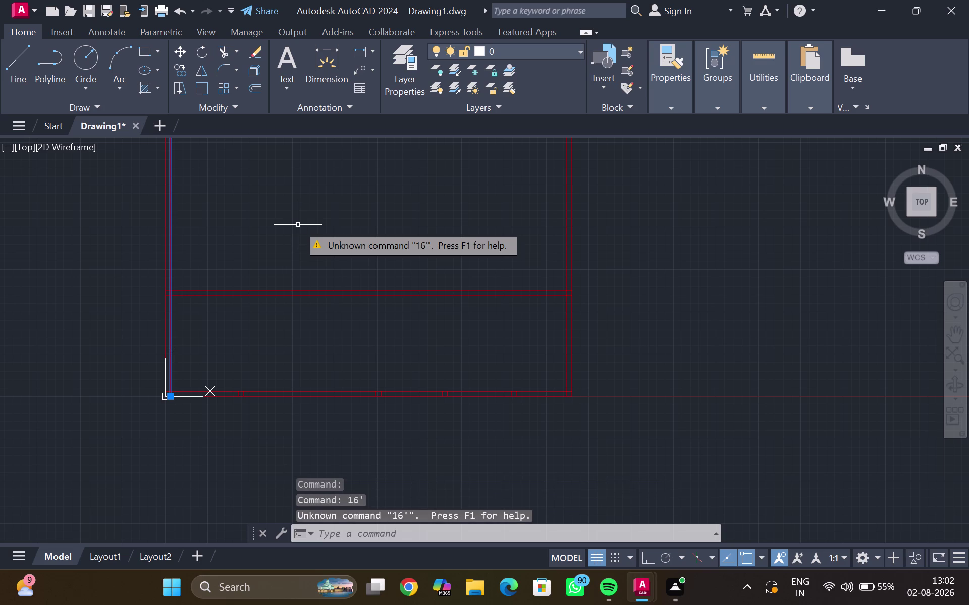
key(o)
key(Return)
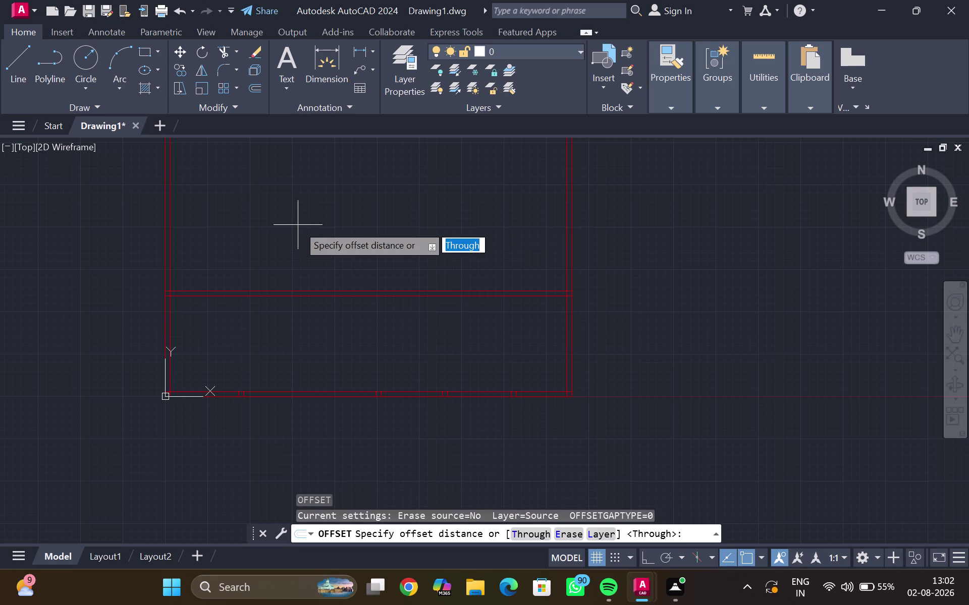
key(1)
text(6')
key(Return)
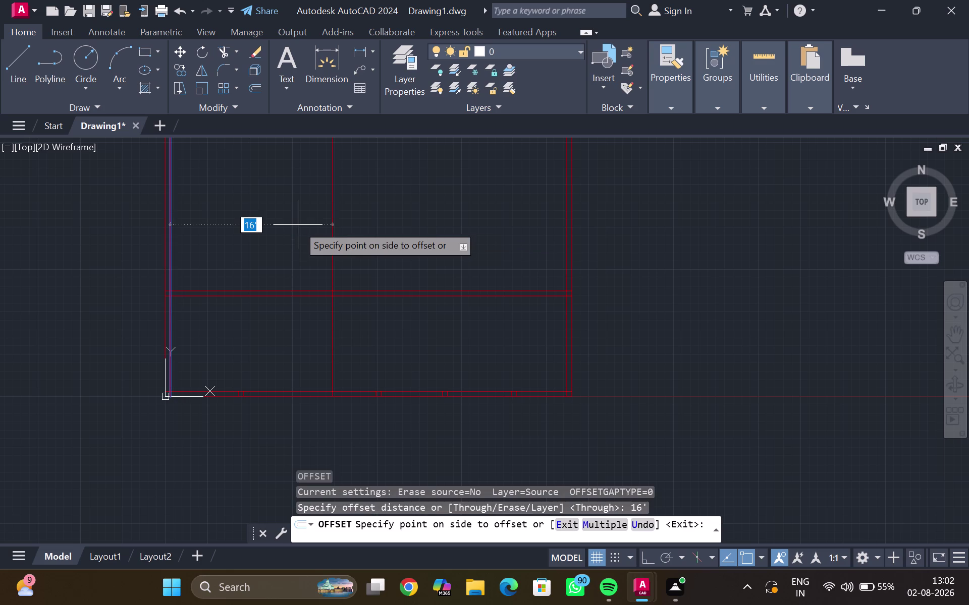
click(332, 227)
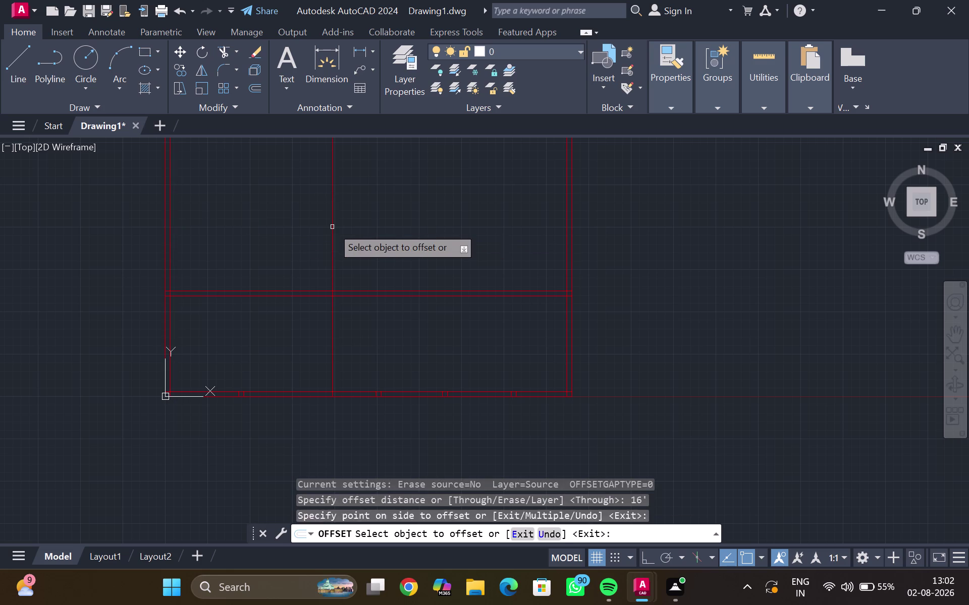
Offset that new line 6 inches to the right to double the partition.
click(331, 227)
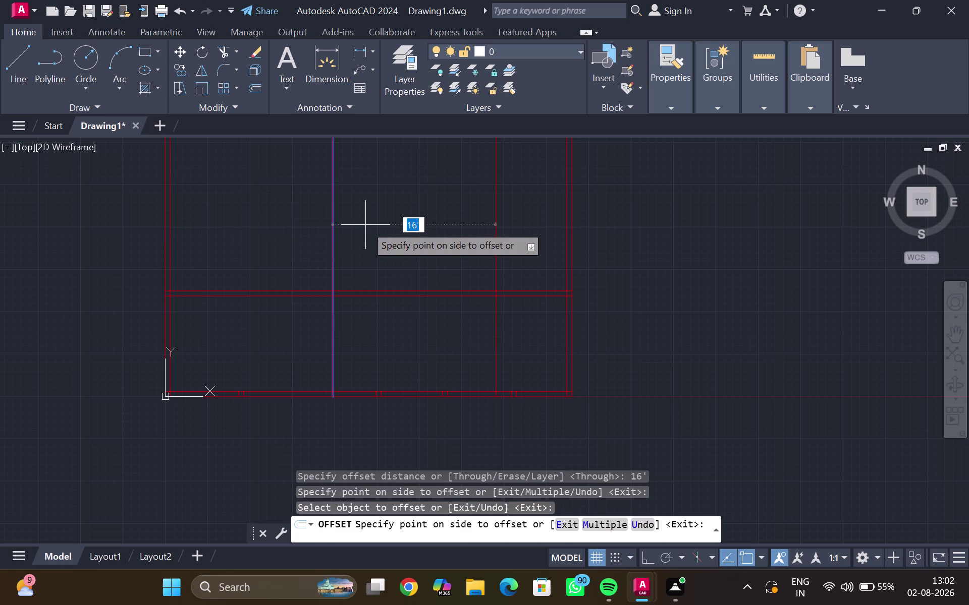
key(6)
key(shift+quotedbl)
key(Return)
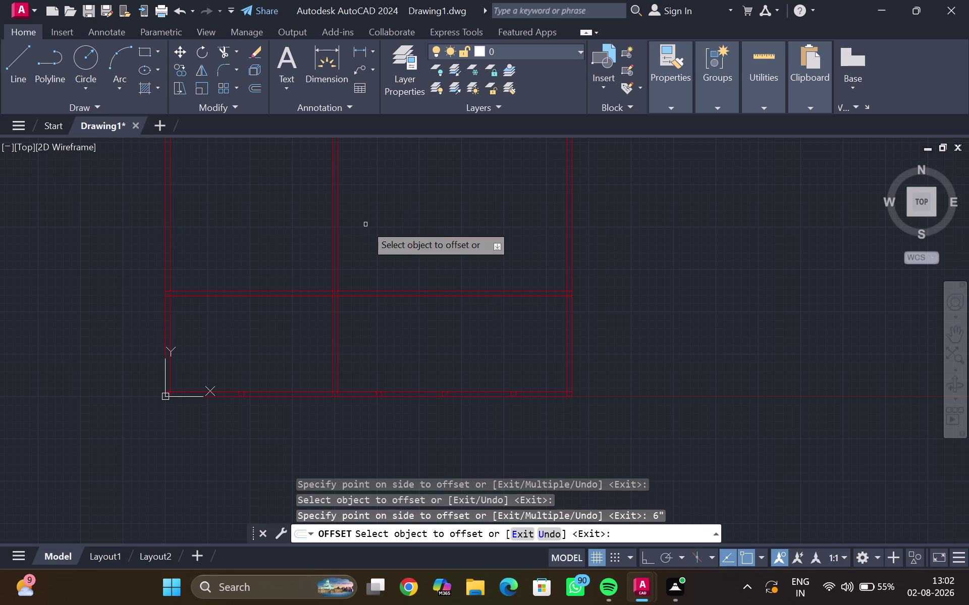
key(Escape)
middle_drag(365, 225, 363, 252)
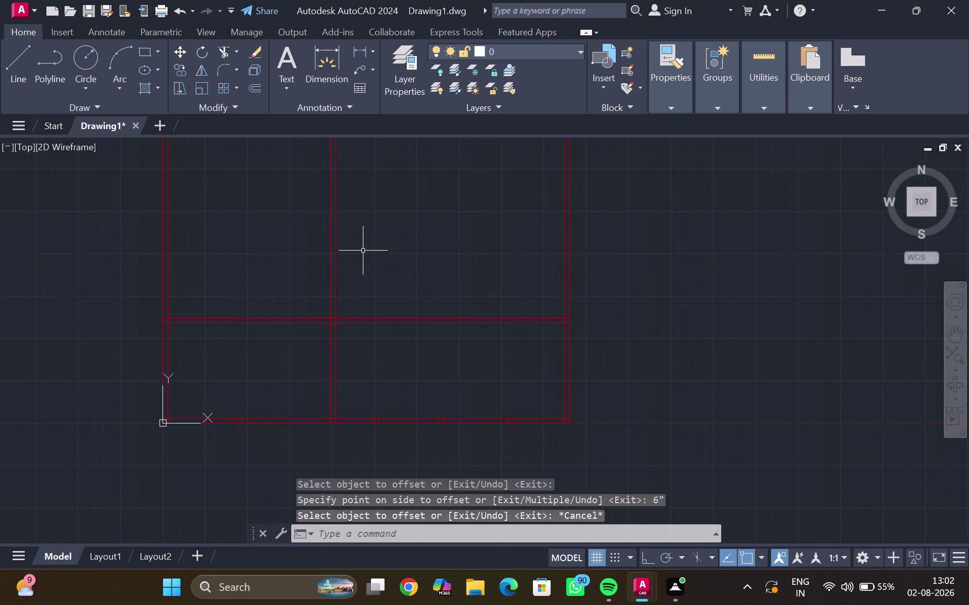
Fence-trim the horizontal partition right of the new vertical wall with TR.
text(tr)
key(Return)
drag(383, 292, 400, 419)
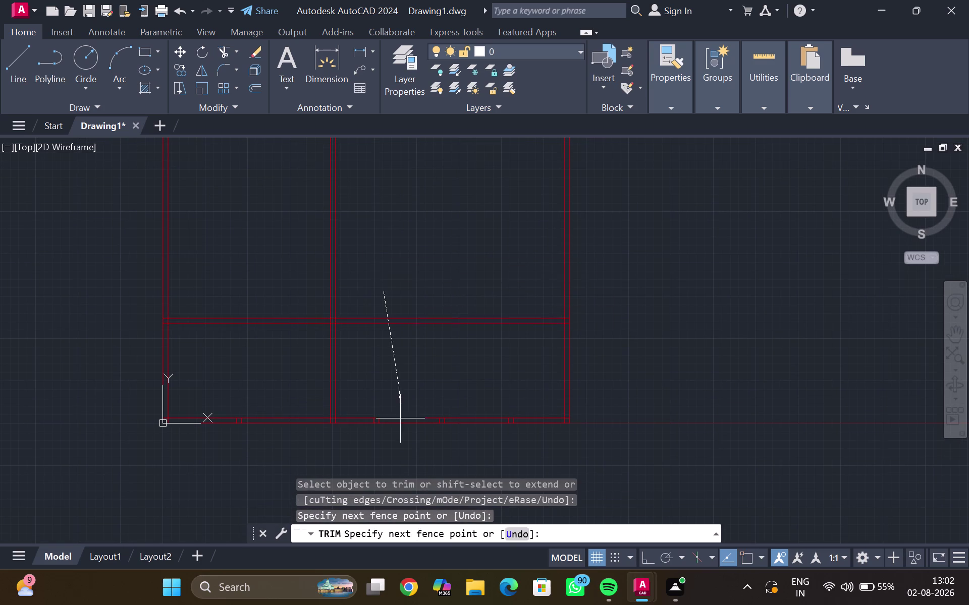
drag(400, 419, 399, 421)
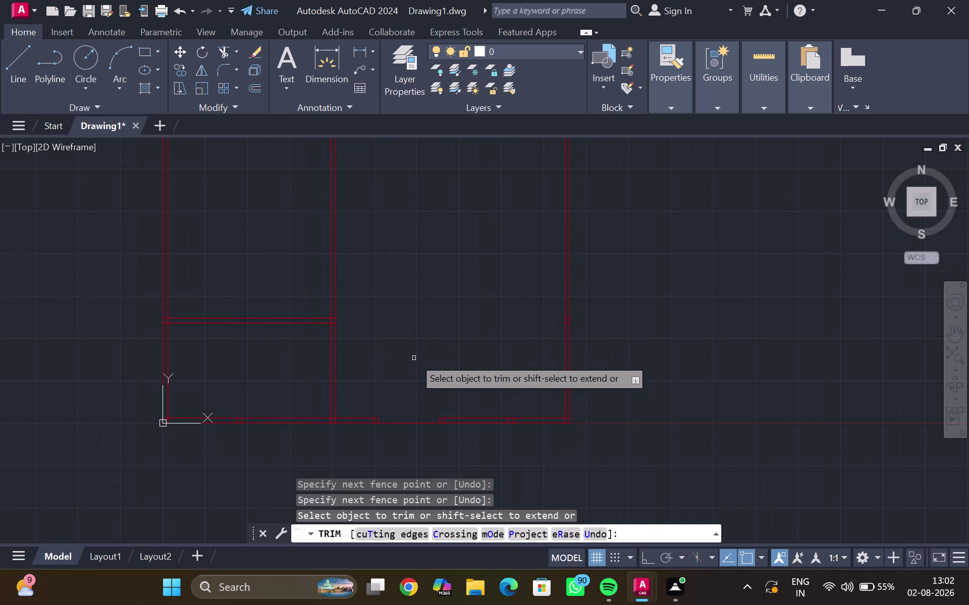
key(ctrl+z)
drag(420, 292, 415, 354)
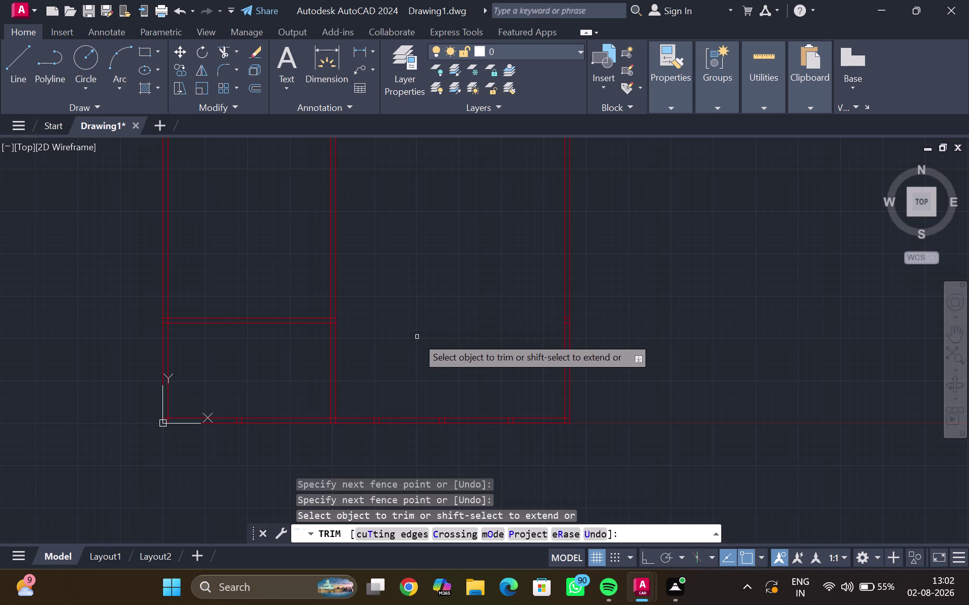
key(Escape)
Reframe the plan and select the horizontal partition line.
scroll(down, 3)
middle_drag(428, 355, 406, 363)
scroll(down, 3)
scroll(up, 3)
middle_drag(386, 346, 391, 350)
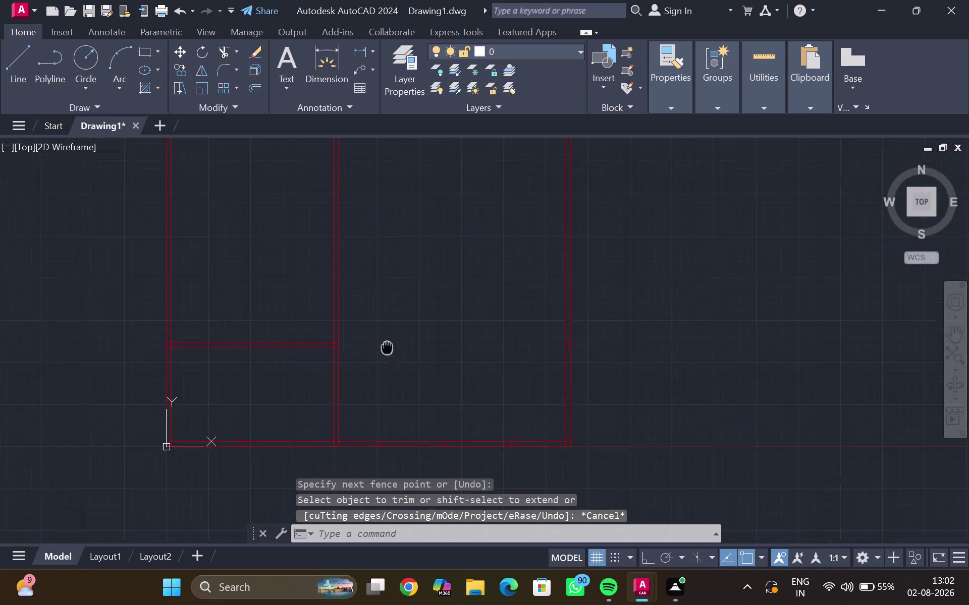
middle_drag(391, 350, 387, 357)
middle_drag(371, 366, 411, 410)
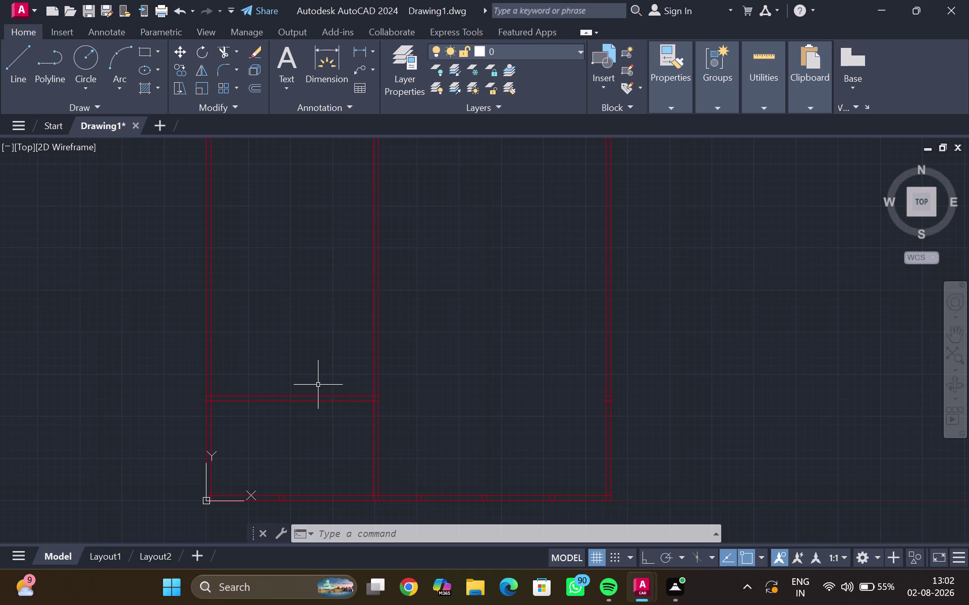
click(313, 398)
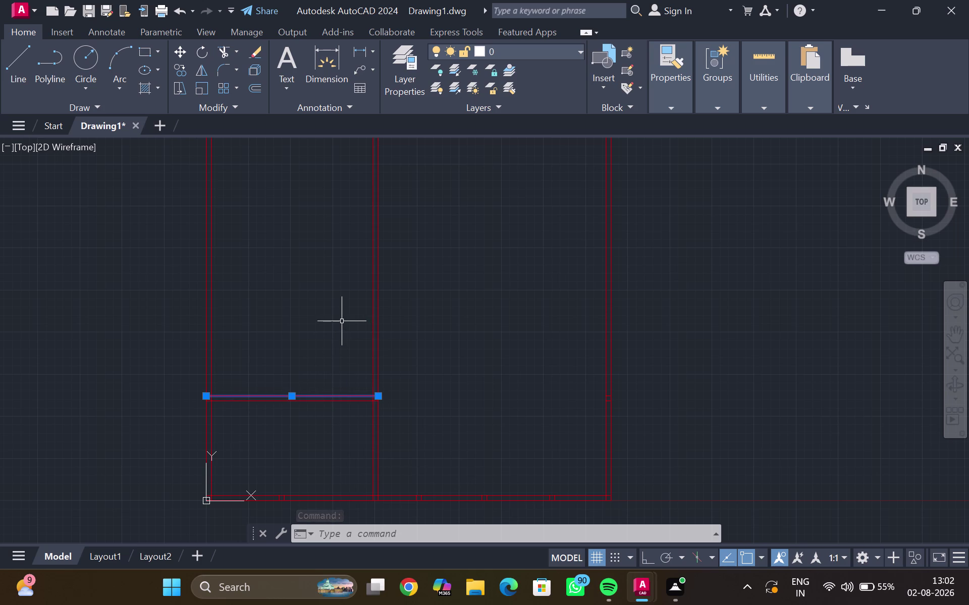
Measure the horizontal partition with a linear dimension, then cancel it.
key(Escape)
click(359, 48)
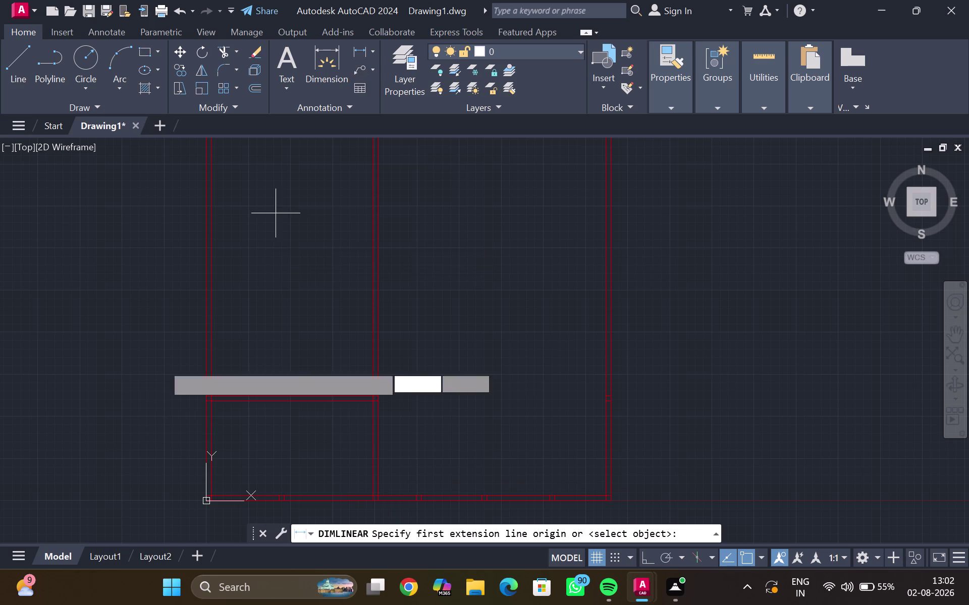
click(209, 396)
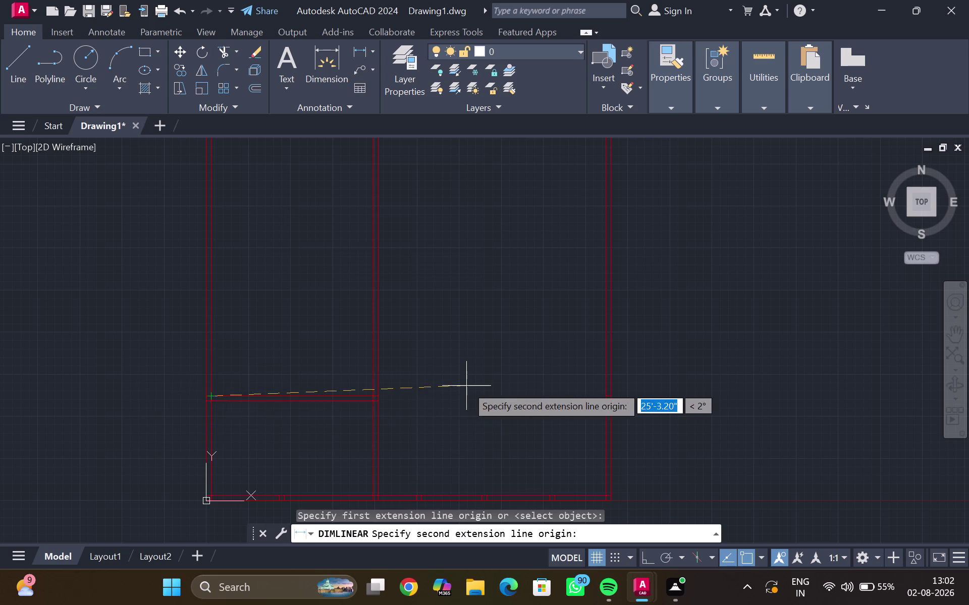
click(370, 398)
key(Escape)
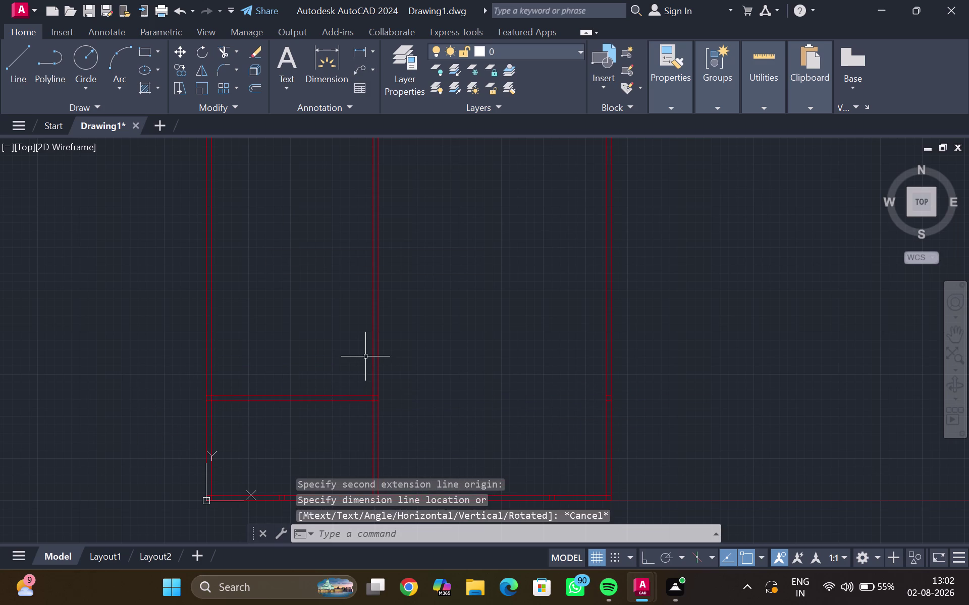
Delete the vertical partition lines and select the left wall's inner line.
scroll(down, 3)
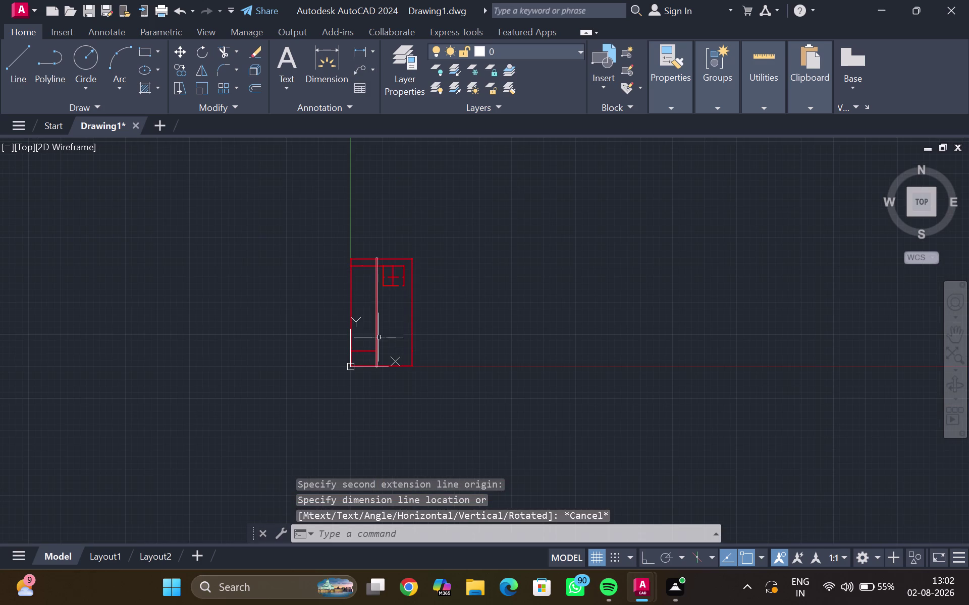
scroll(up, 3)
drag(389, 326, 345, 331)
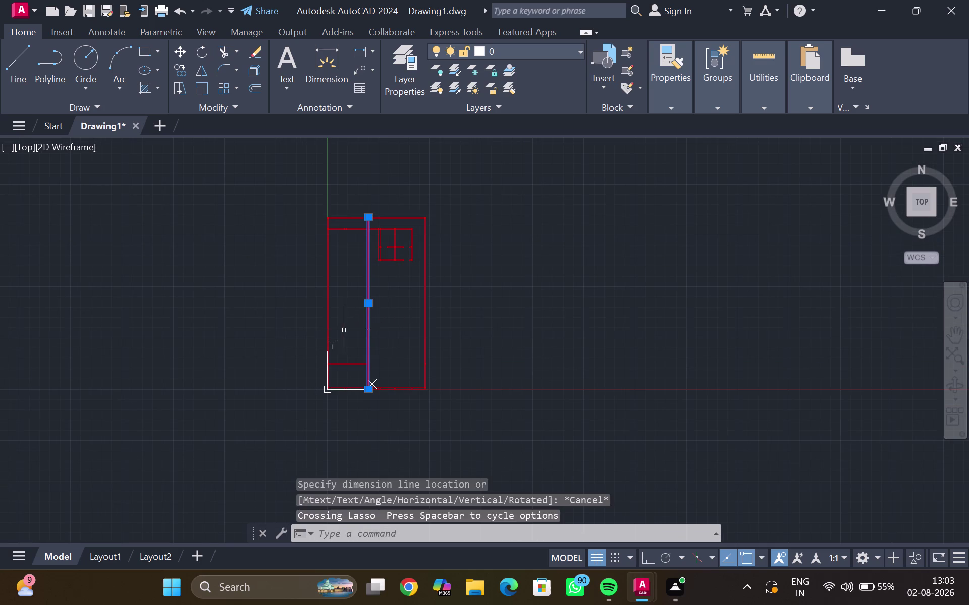
key(Delete)
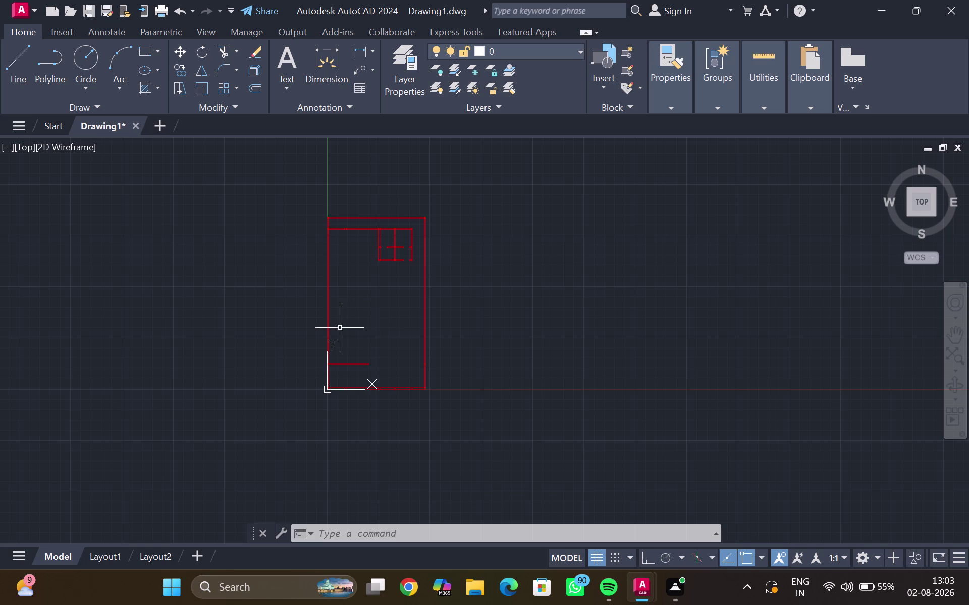
scroll(up, 3)
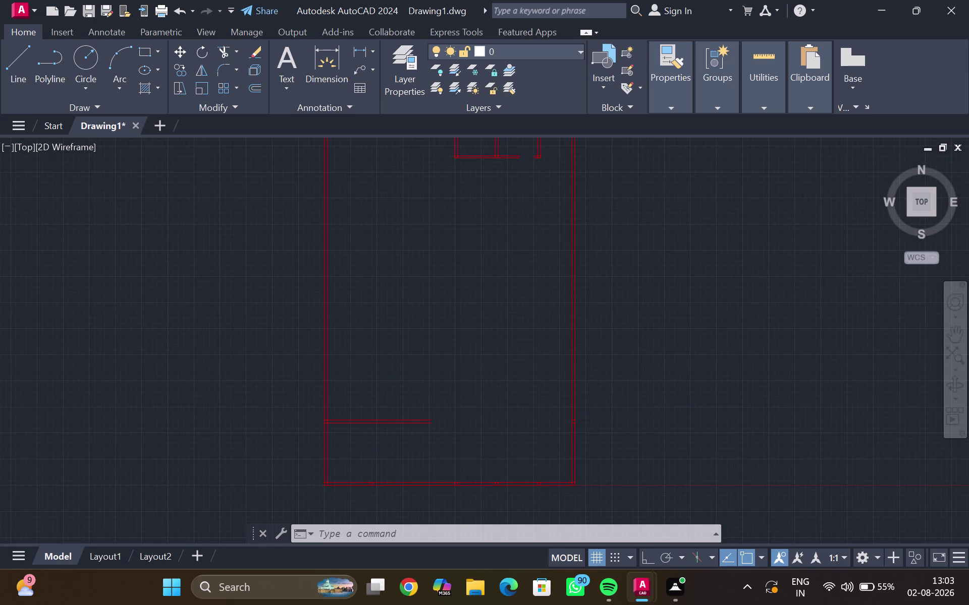
middle_drag(327, 327, 333, 305)
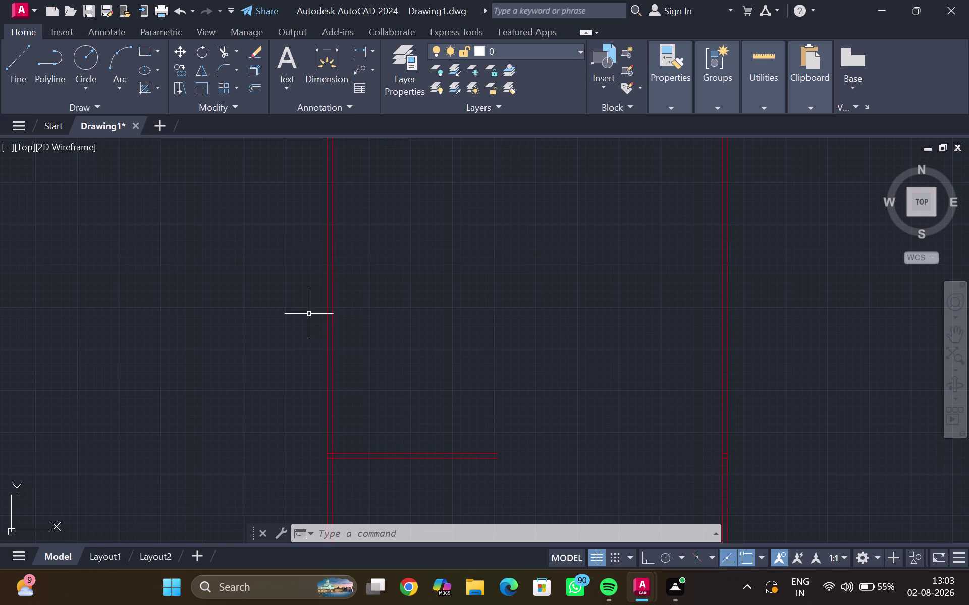
click(332, 320)
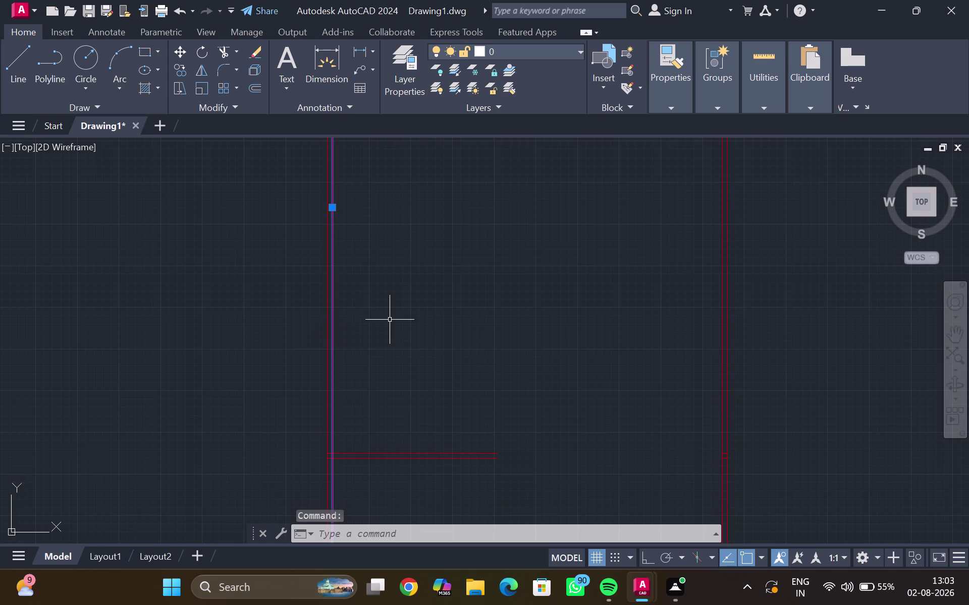
Start OFFSET with a 13'9" distance after a first mistyped entry.
text(1)
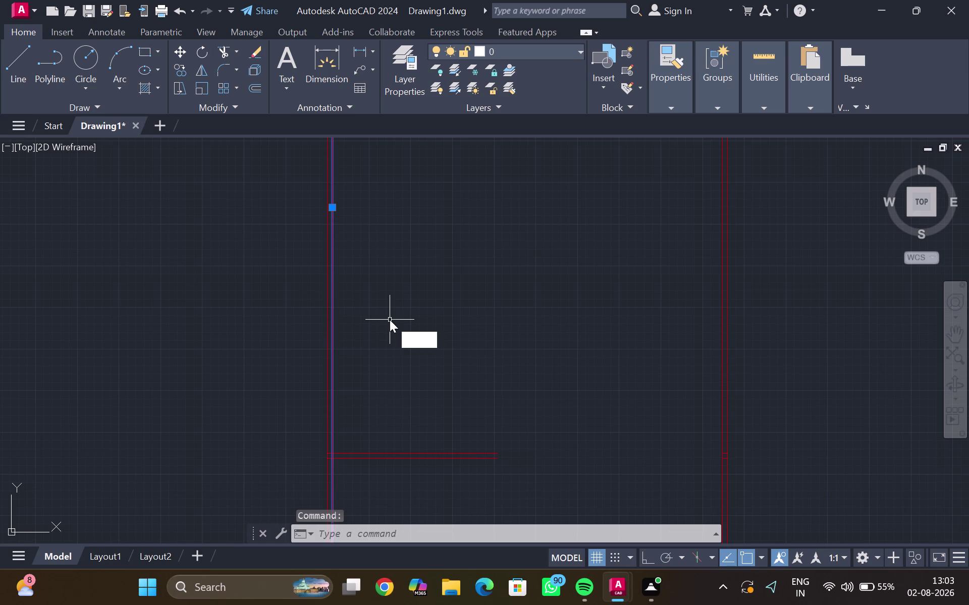
text(3)
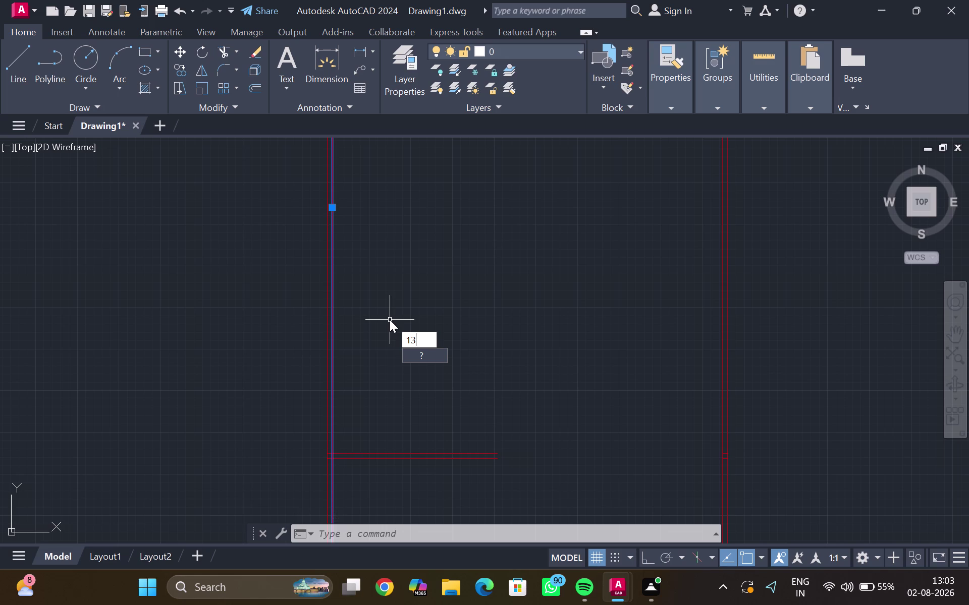
key(apostrophe)
text(9")
key(Return)
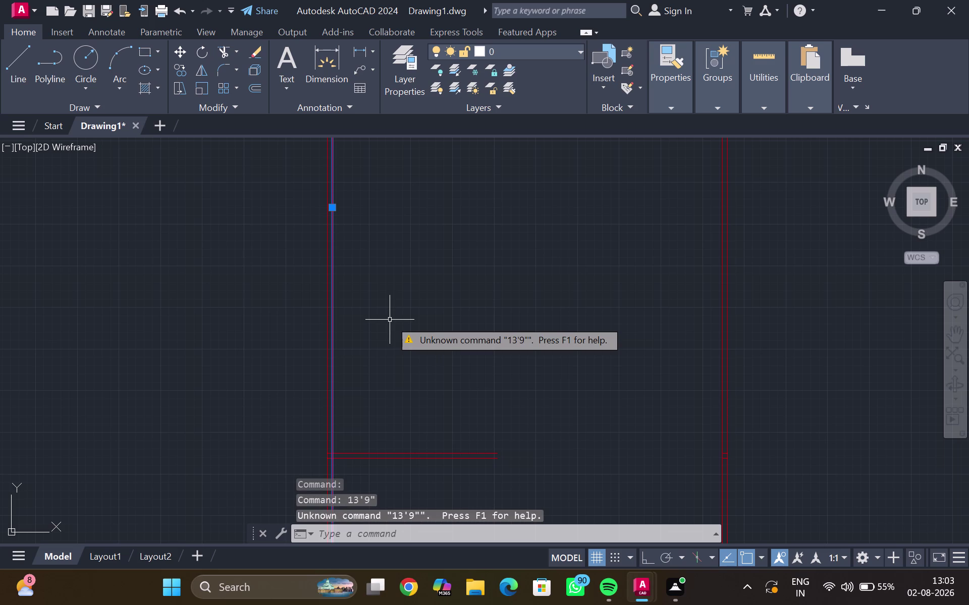
key(o)
key(Return)
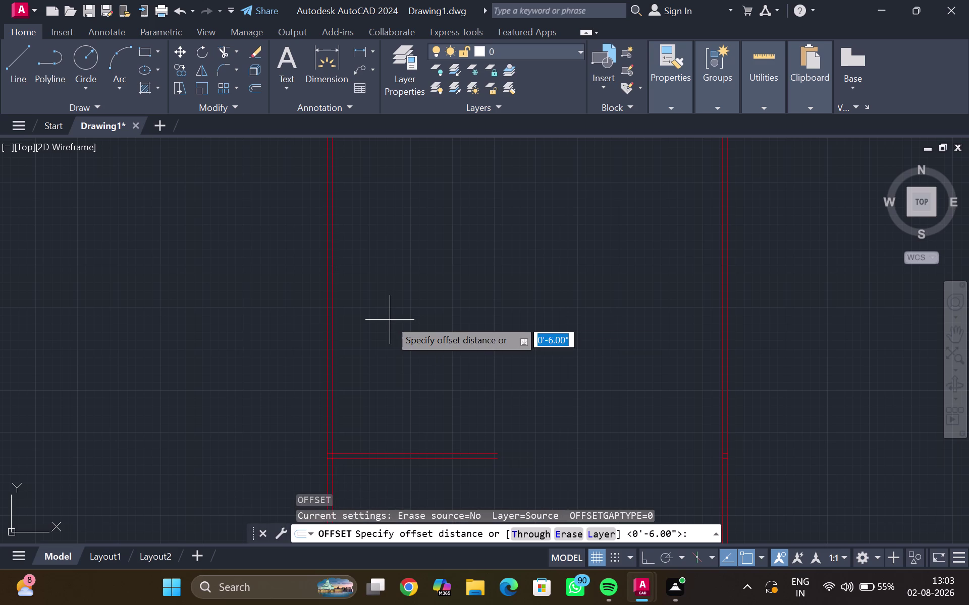
text(13)
text(')
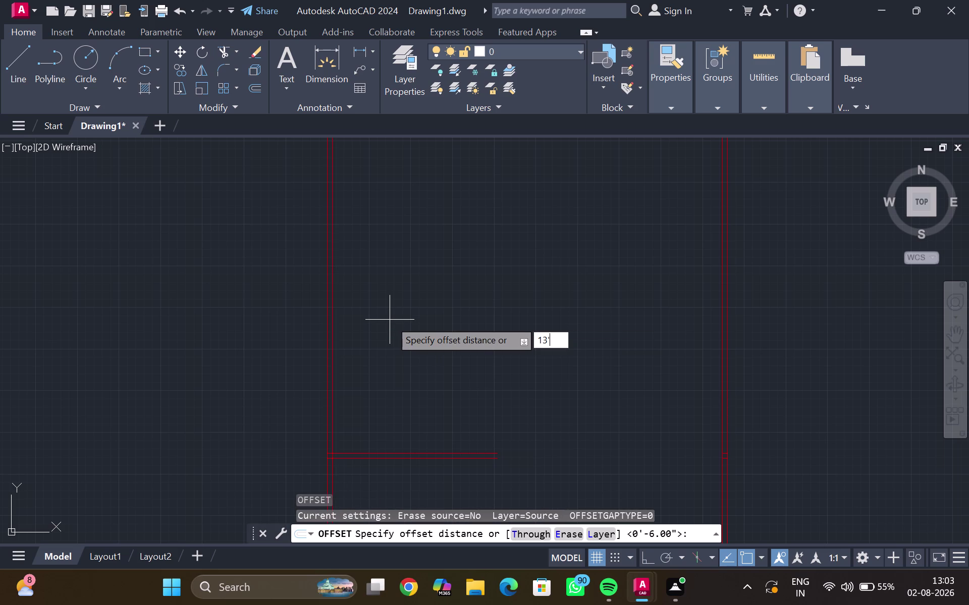
text(9")
key(Return)
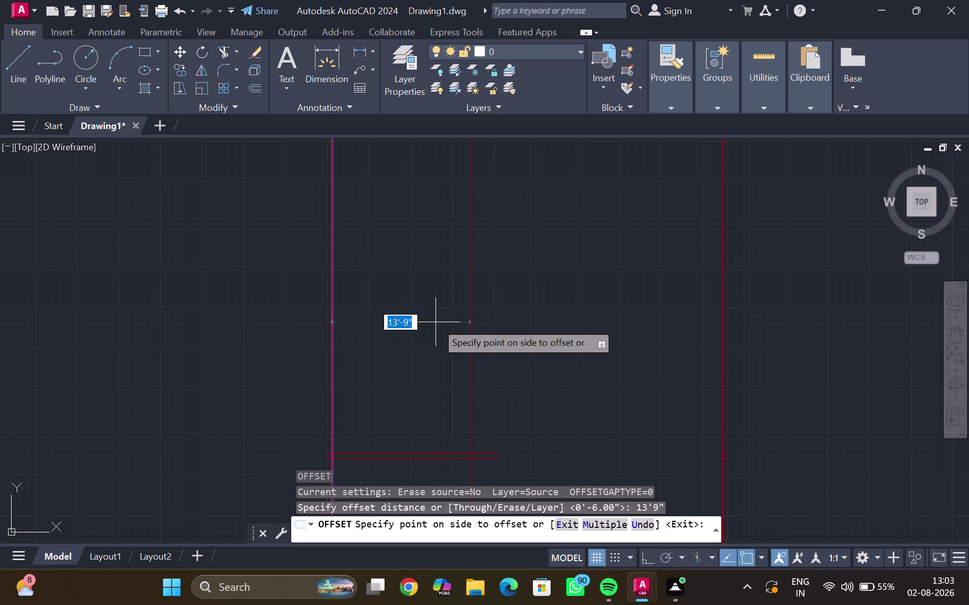
Copy the left wall line 13'9" to the right, then offset it 6 inches.
click(479, 318)
click(470, 325)
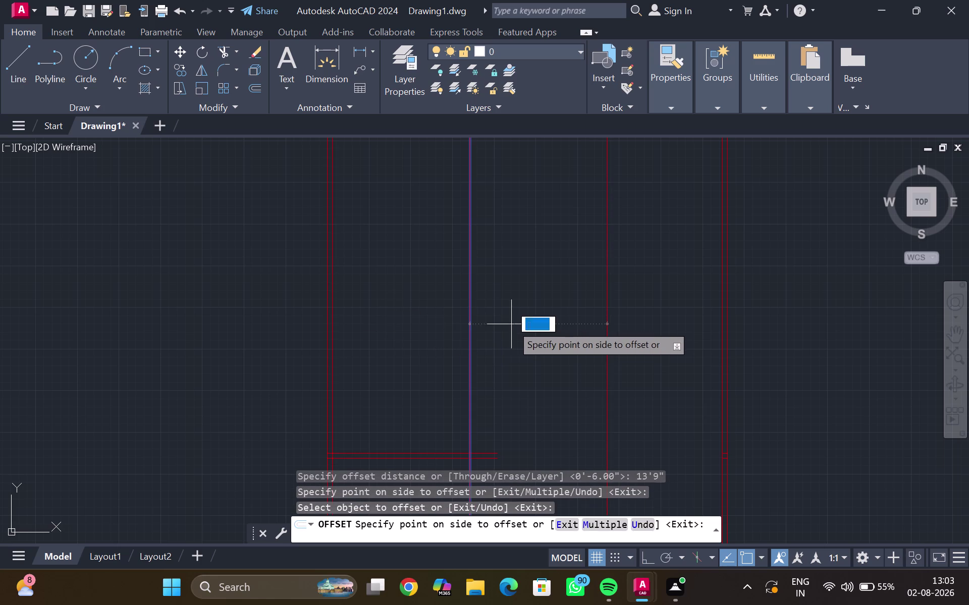
text(6")
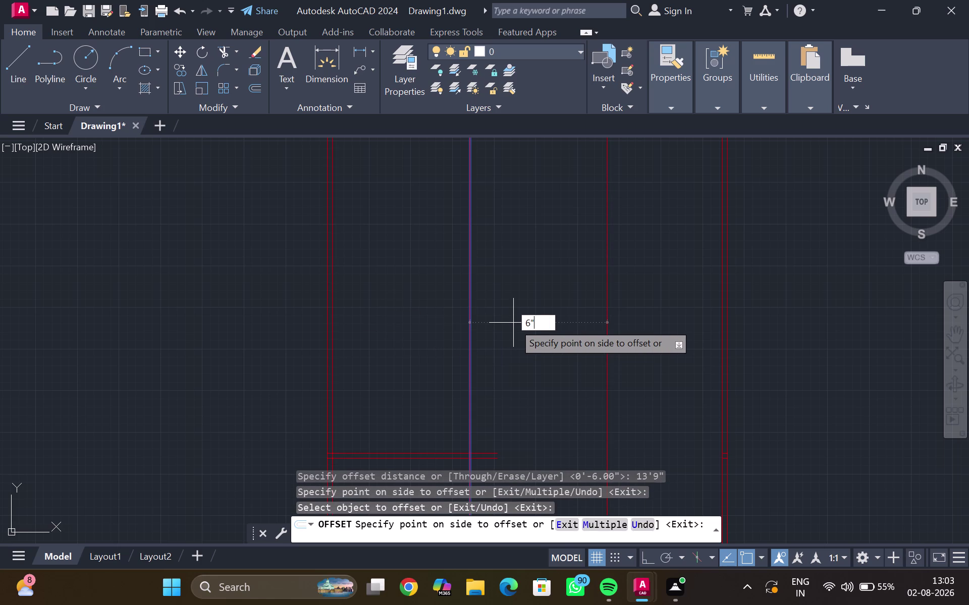
key(Return)
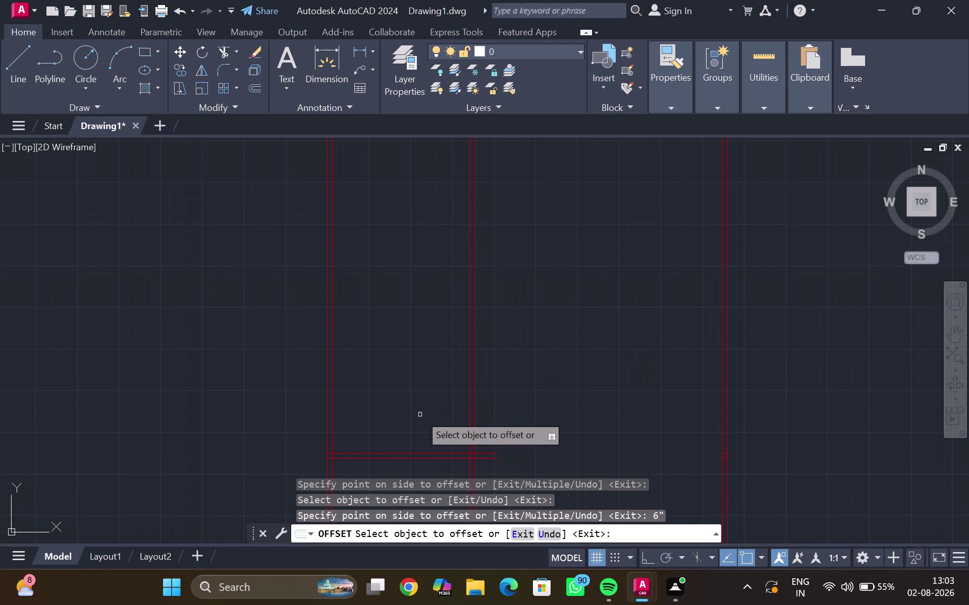
key(Escape)
middle_drag(420, 418, 434, 396)
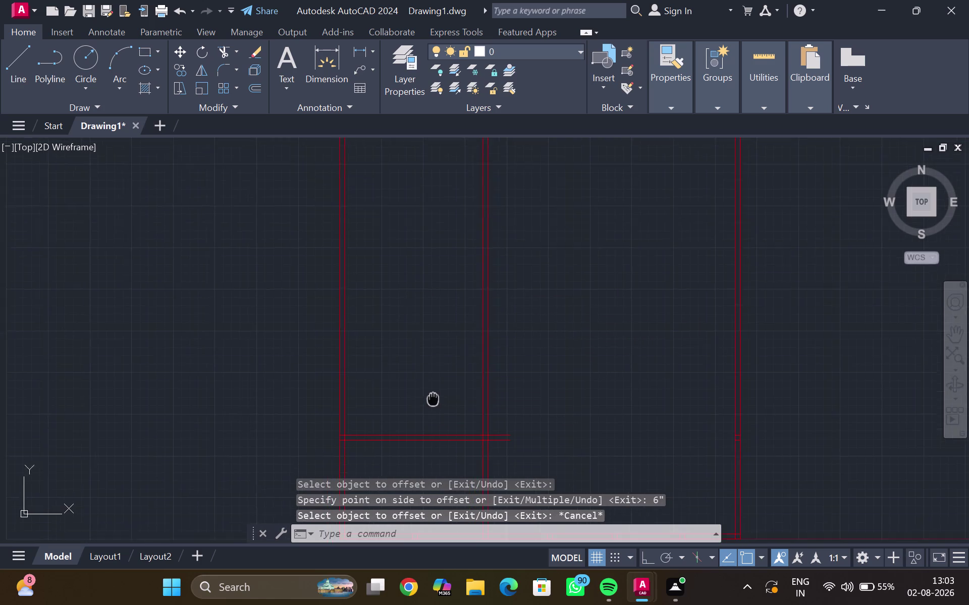
Bring the lower horizontal partition into view and select it.
middle_drag(433, 396, 438, 348)
scroll(down, 3)
middle_drag(430, 351, 420, 346)
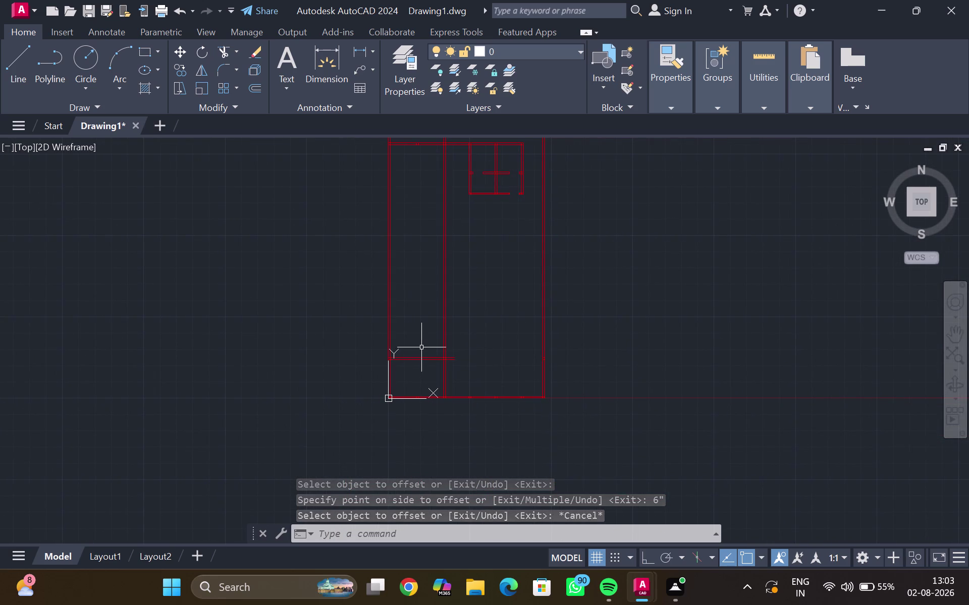
scroll(up, 3)
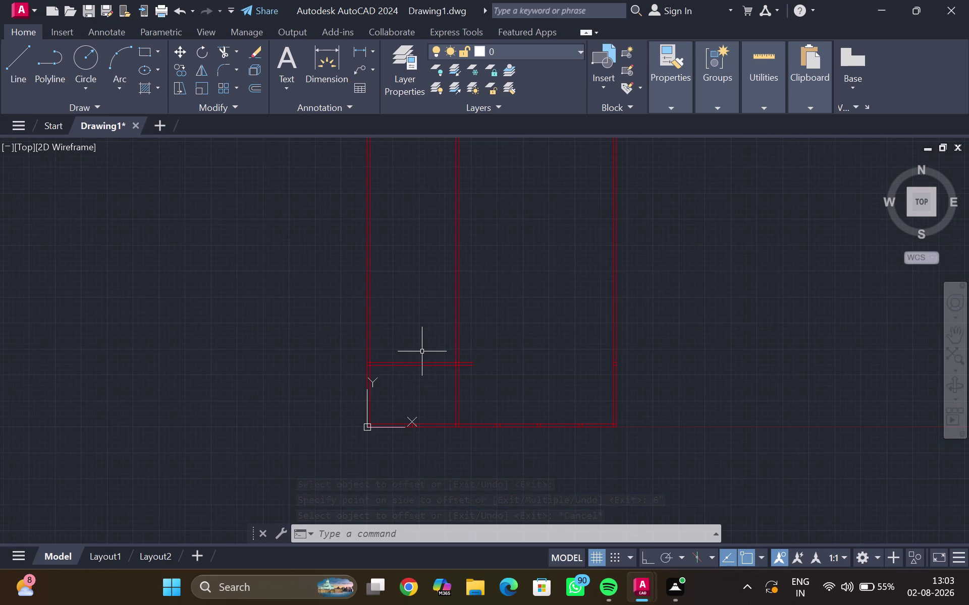
scroll(up, 3)
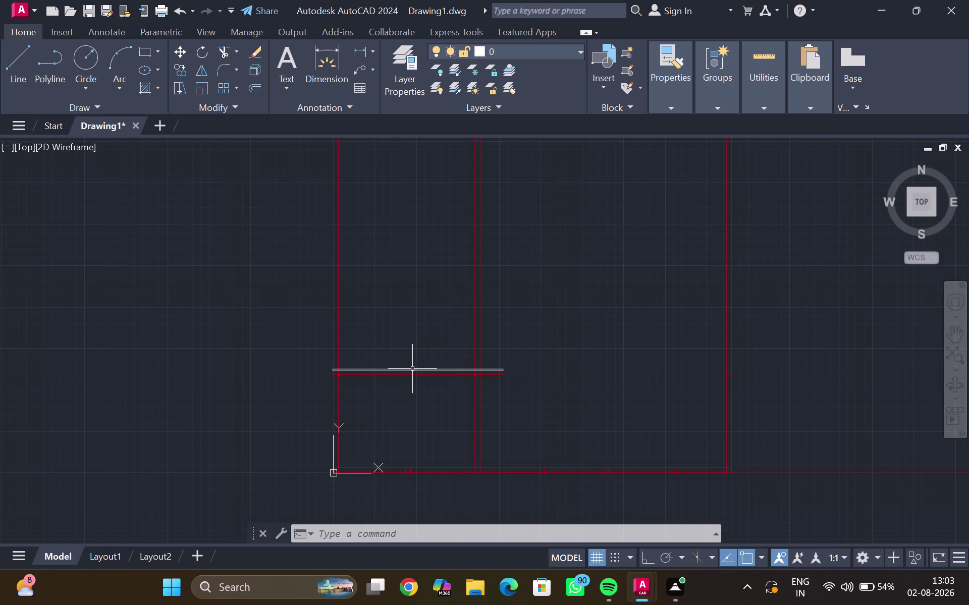
click(412, 369)
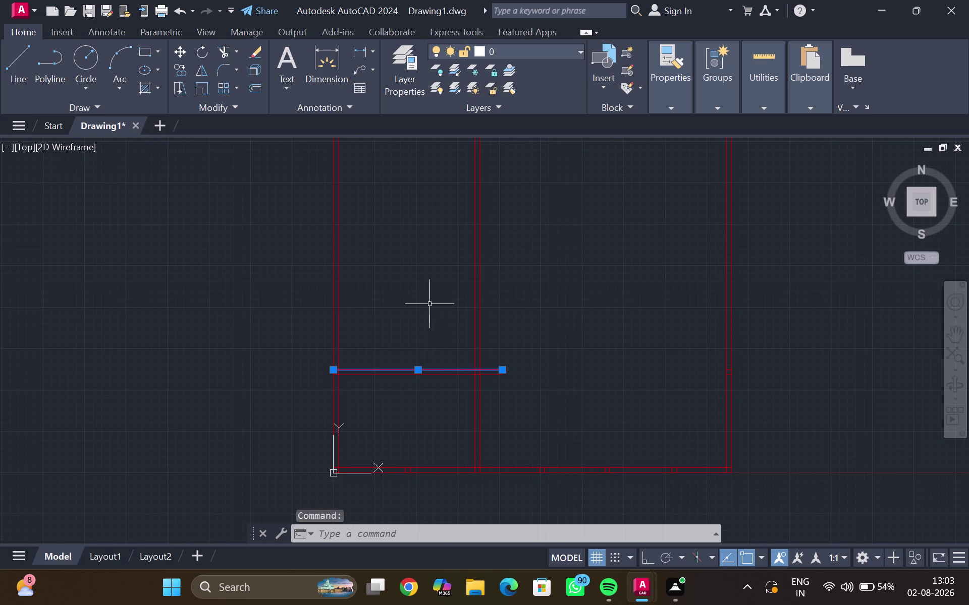
Start OFFSET with a 16-foot distance.
text(16)
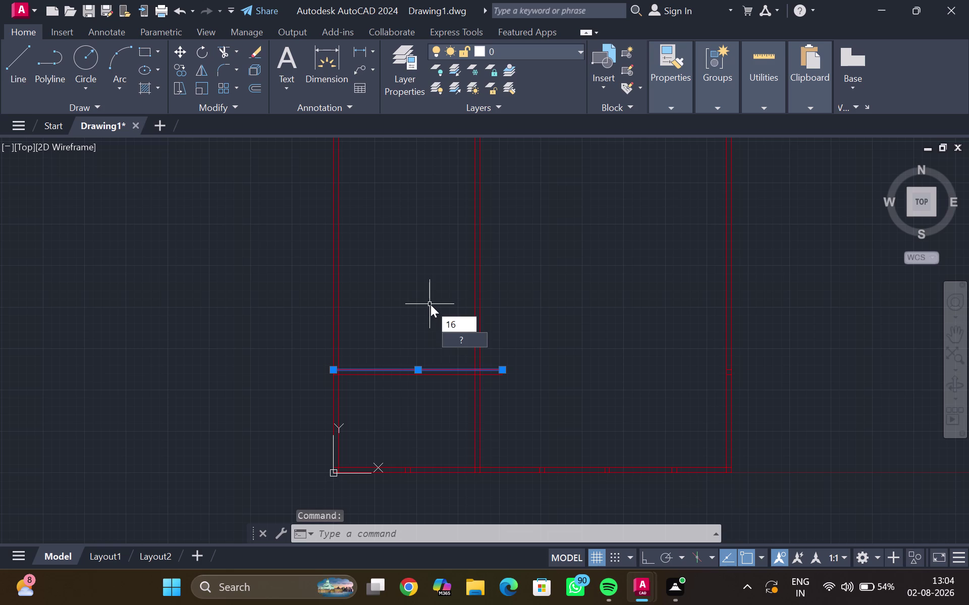
key(apostrophe)
key(Return)
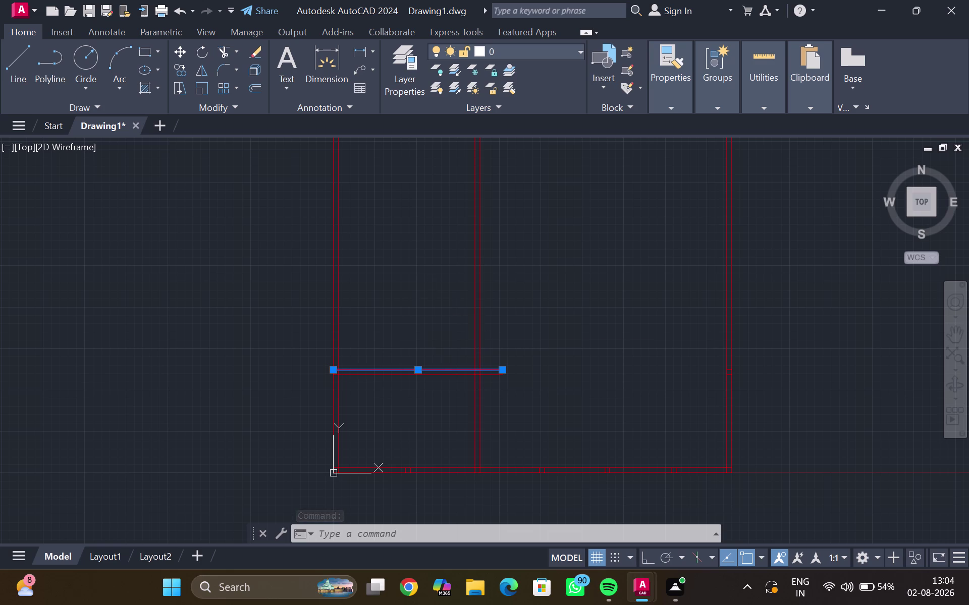
key(o)
key(Return)
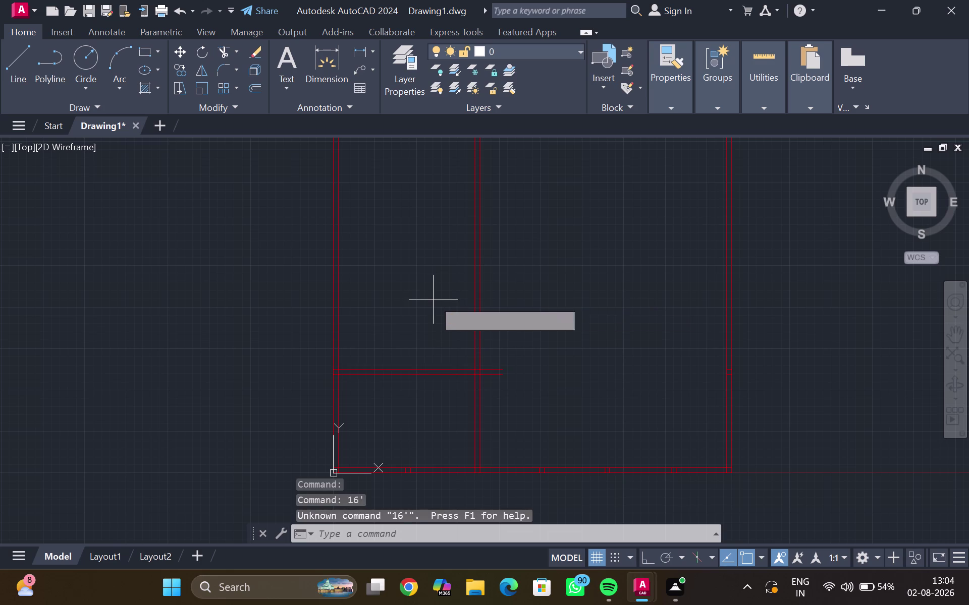
text(16)
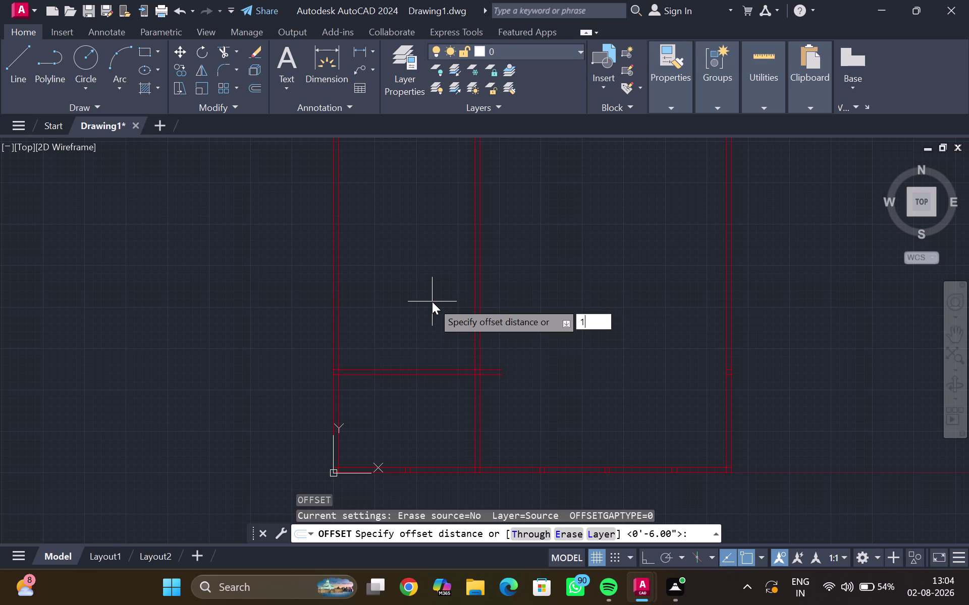
text(')
key(Return)
Copy the lower partition 16 feet upward, then offset that copy 6 inches.
click(440, 245)
click(442, 212)
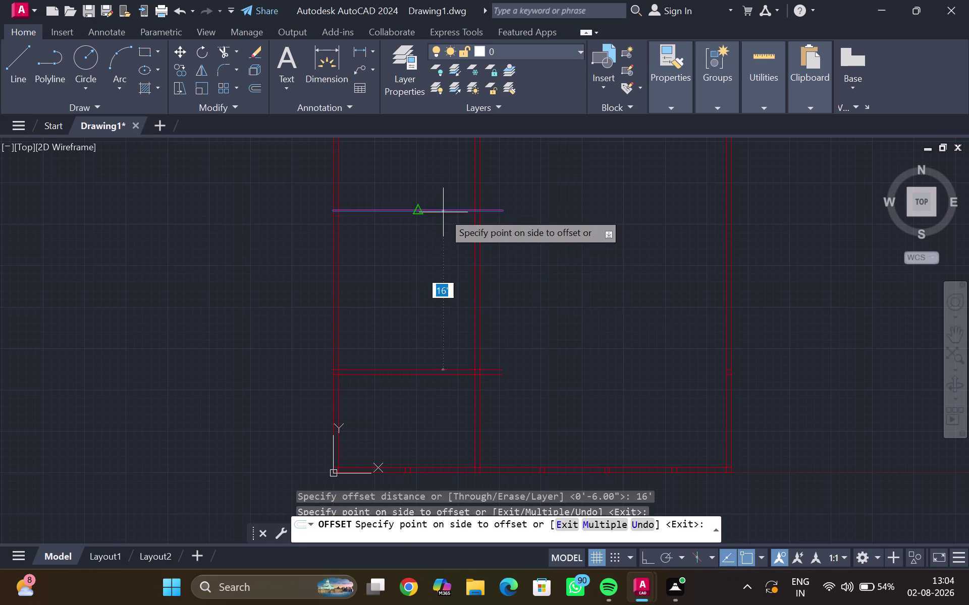
key(6)
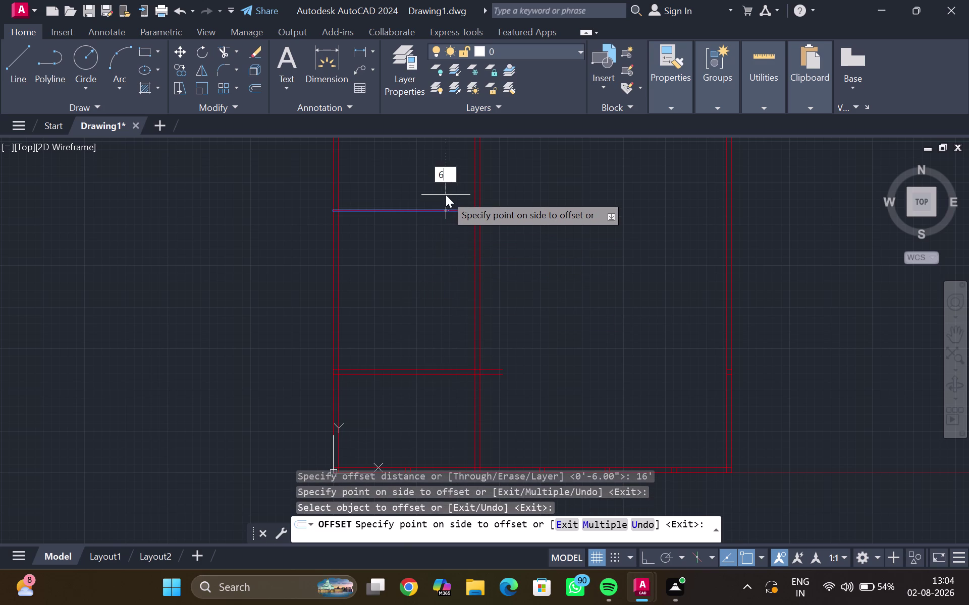
key(shift+quotedbl)
key(Return)
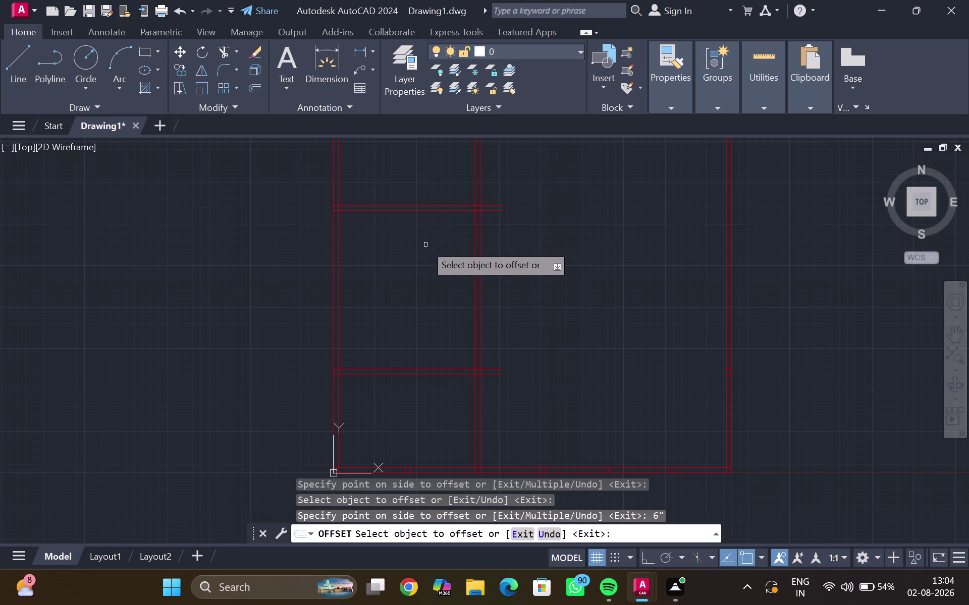
key(Escape)
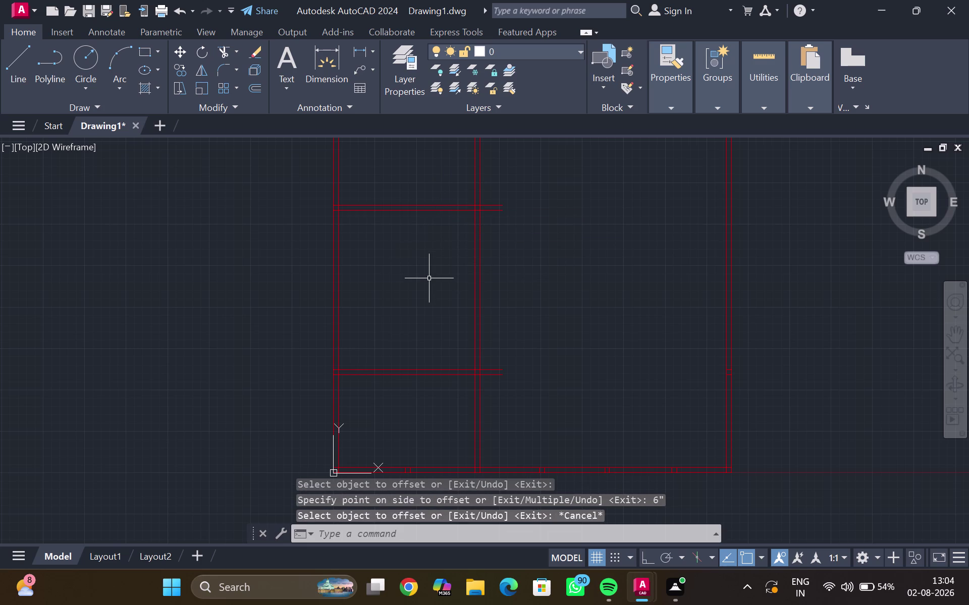
Fence-trim the vertical partition between the horizontal partitions and the upper overhang.
text(tr)
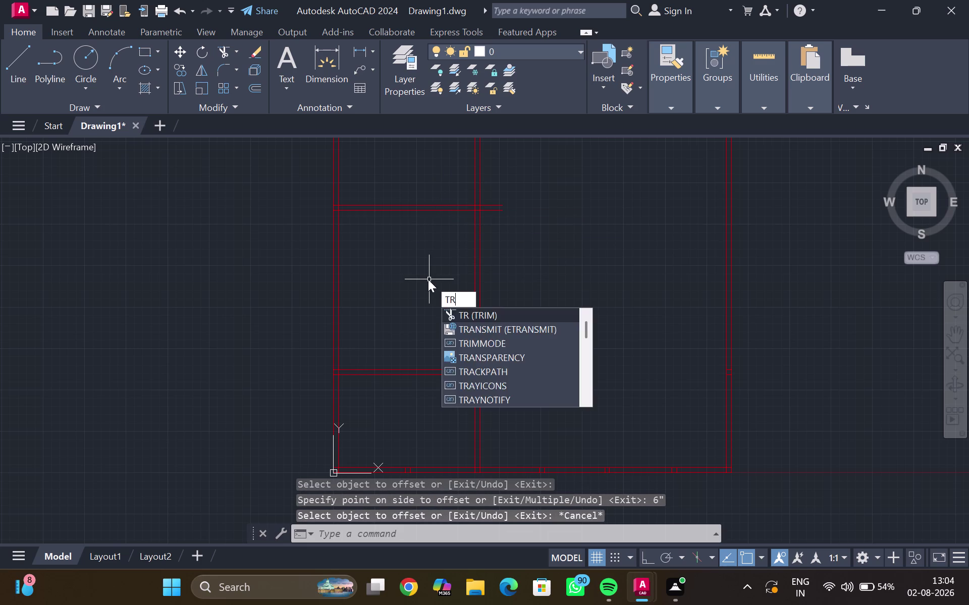
key(Return)
drag(428, 280, 496, 387)
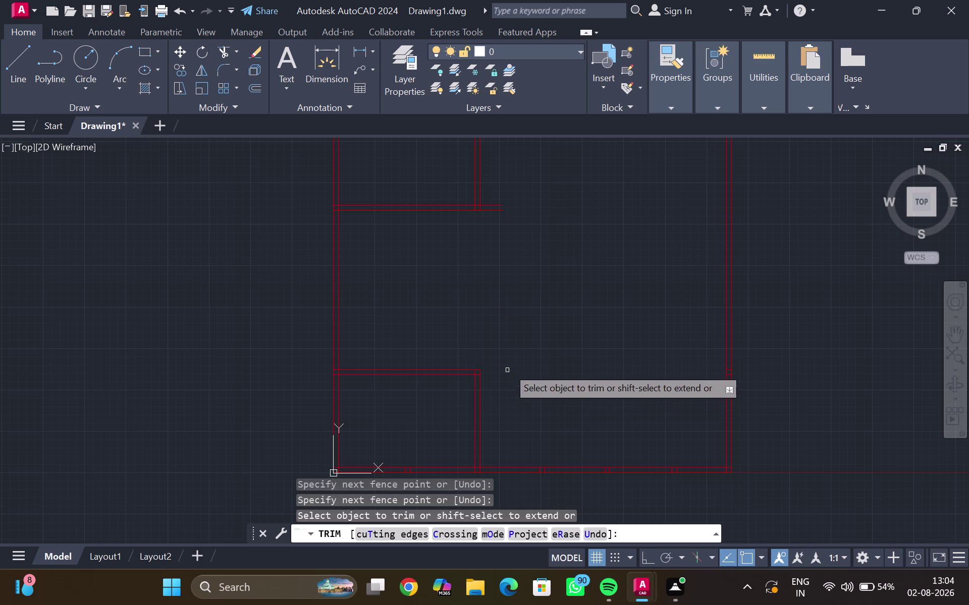
drag(494, 230, 494, 208)
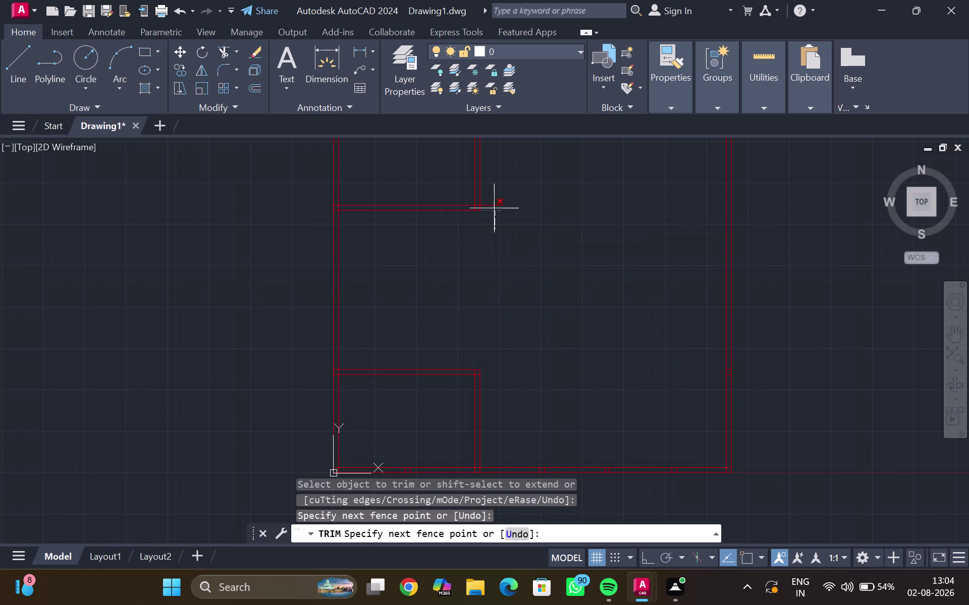
drag(494, 209, 494, 190)
scroll(down, 3)
middle_drag(511, 234, 516, 234)
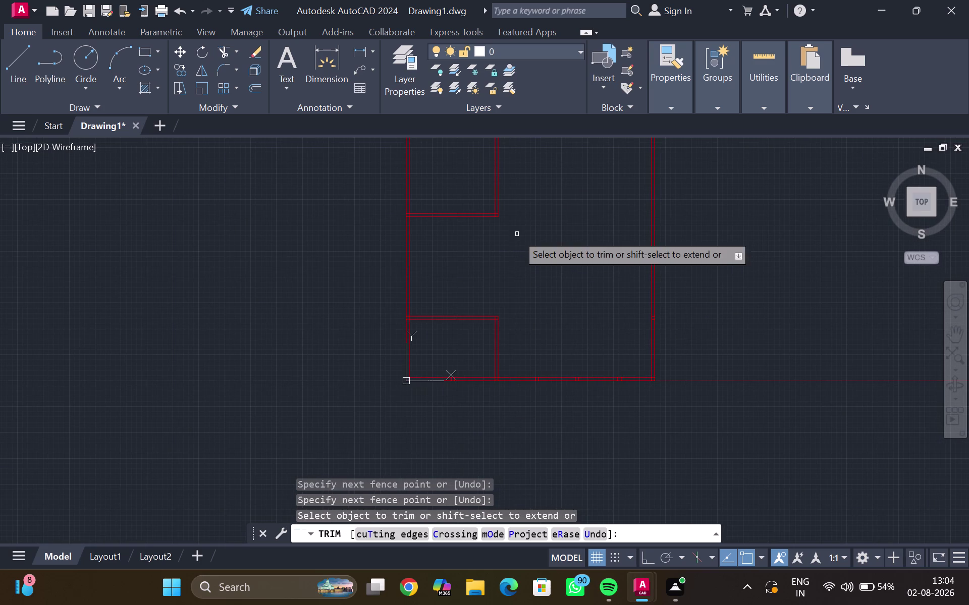
key(Escape)
Frame the rooms and select the left outer wall line.
scroll(up, 3)
middle_drag(474, 257, 468, 270)
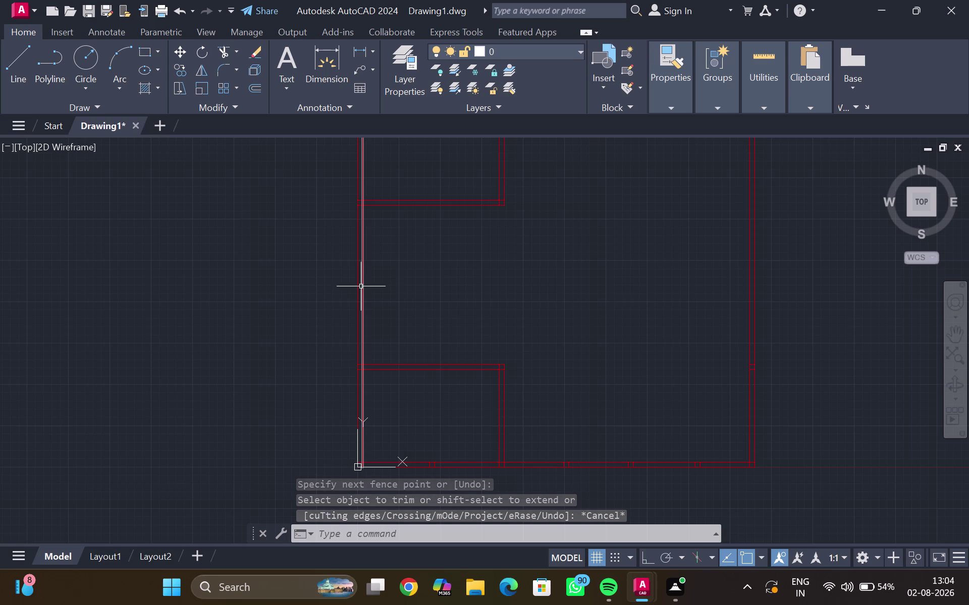
scroll(down, 3)
middle_drag(457, 263, 453, 291)
scroll(down, 3)
scroll(up, 3)
middle_click(428, 284)
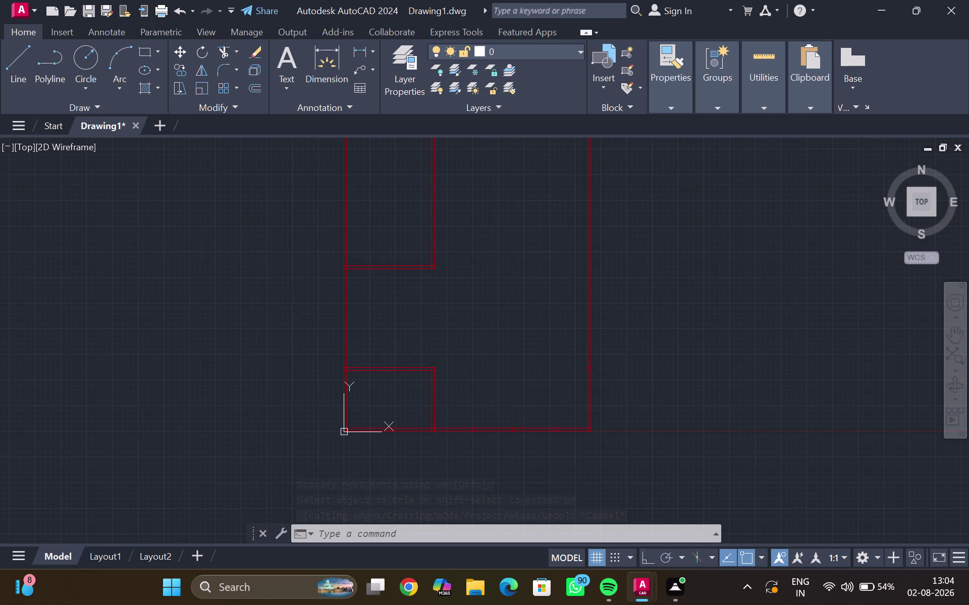
click(348, 320)
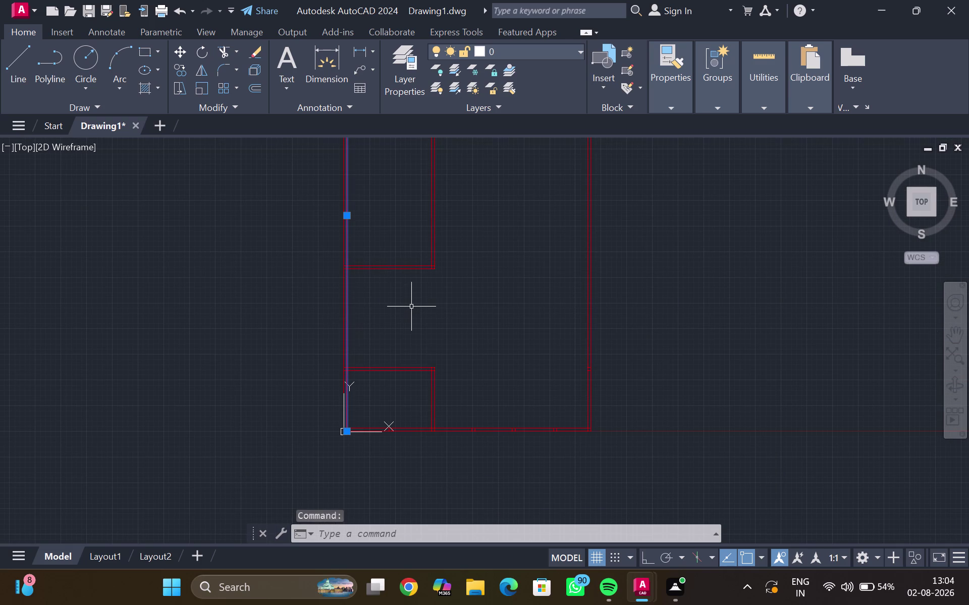
key(Escape)
drag(460, 234, 432, 234)
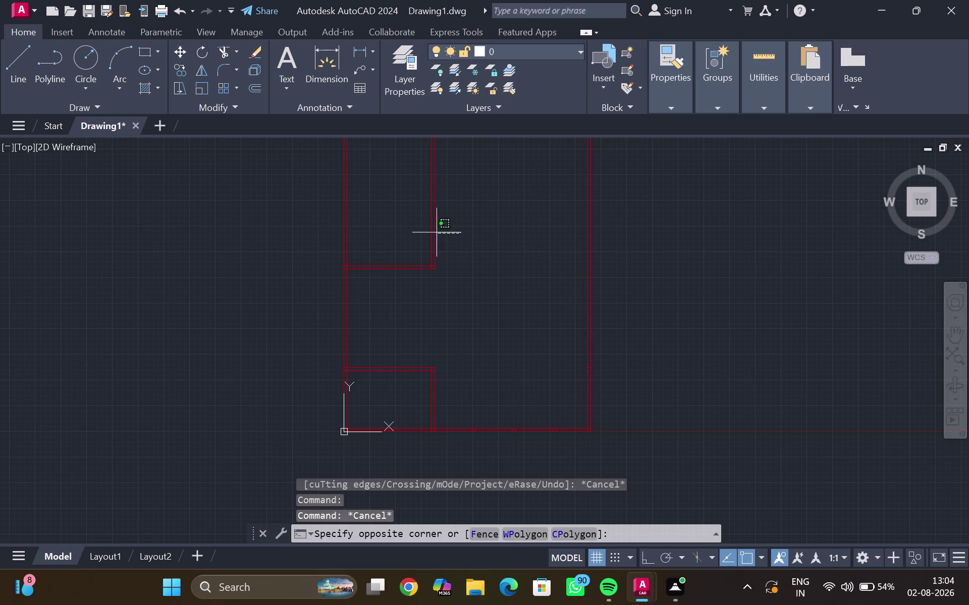
drag(433, 234, 417, 237)
key(Delete)
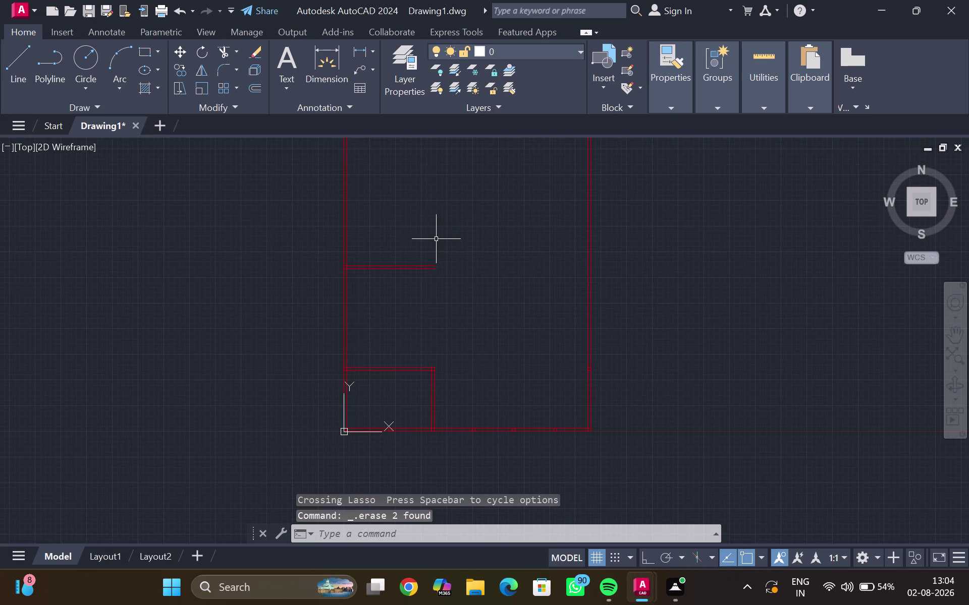
click(347, 308)
key(o)
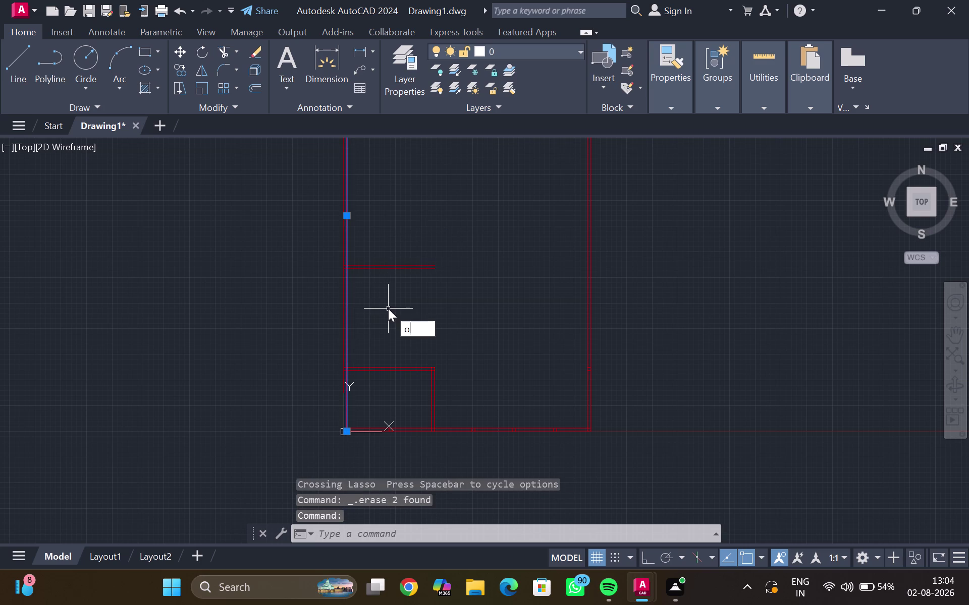
key(Return)
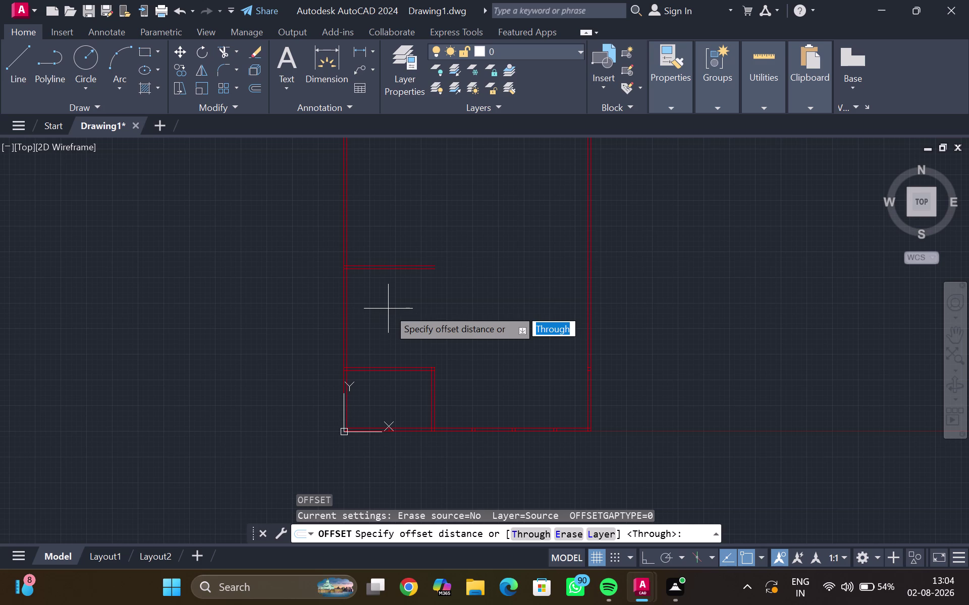
key(Escape)
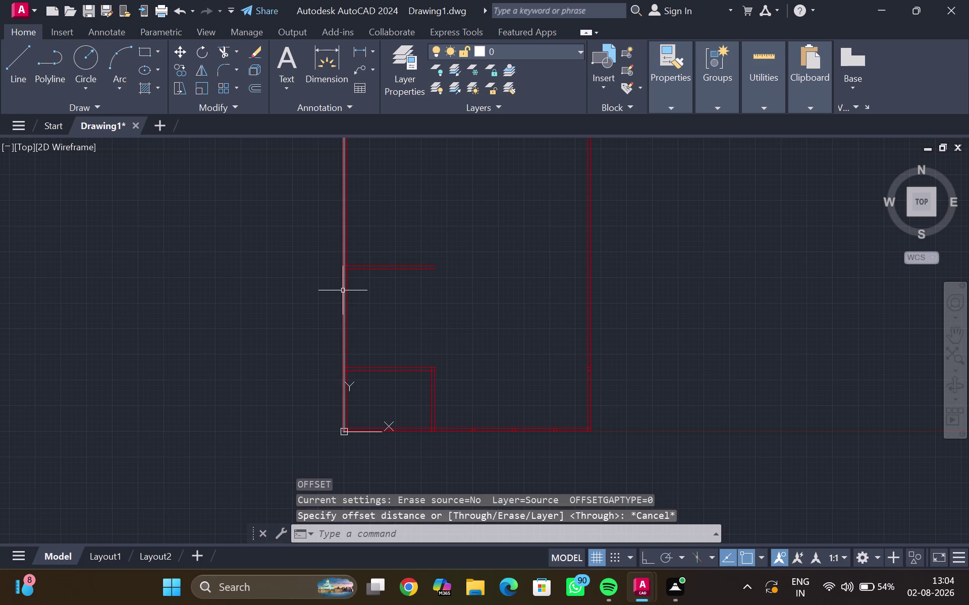
scroll(up, 3)
click(361, 54)
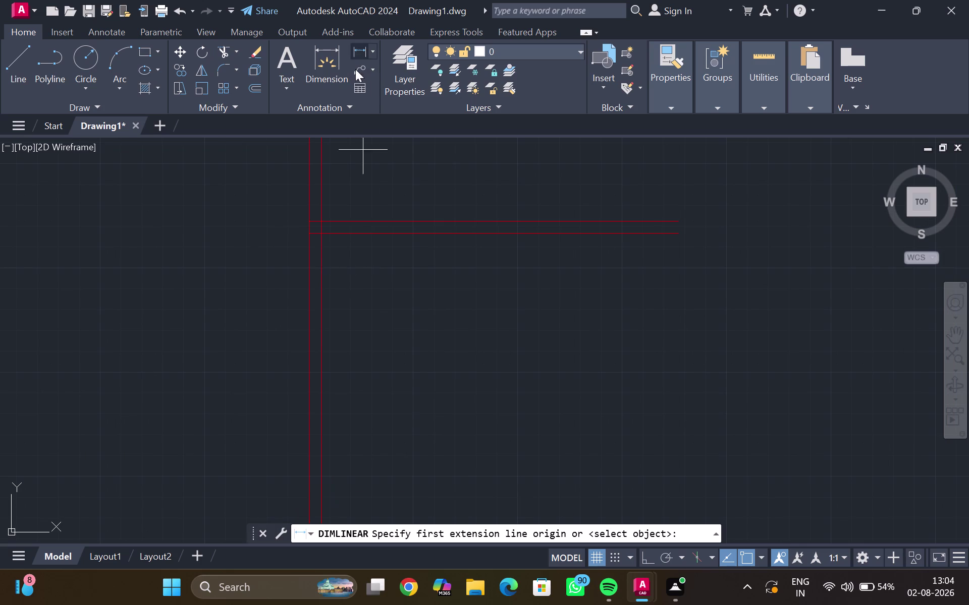
click(316, 237)
scroll(down, 3)
scroll(down, 3)
middle_drag(308, 337, 323, 240)
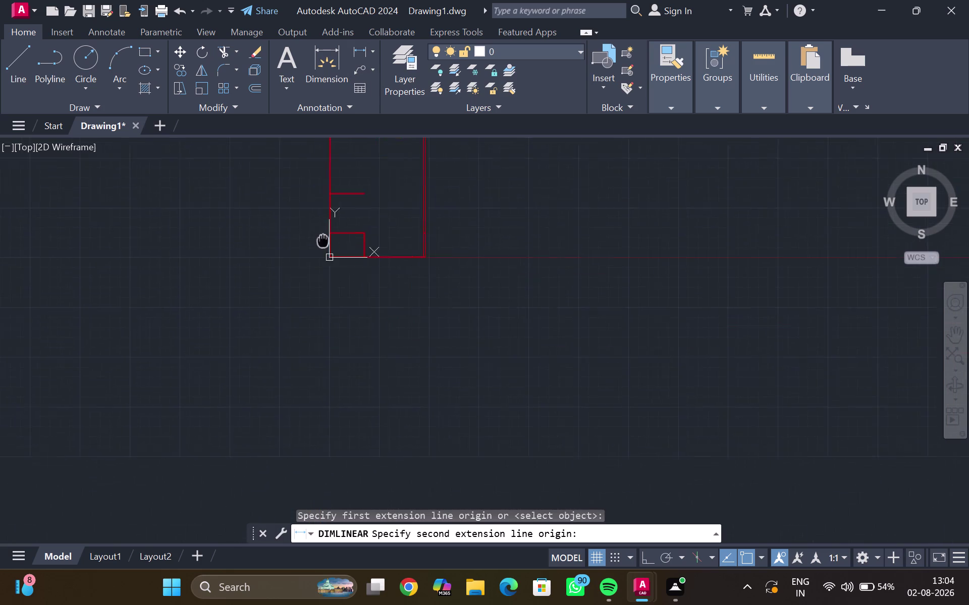
middle_drag(323, 241, 325, 229)
scroll(up, 3)
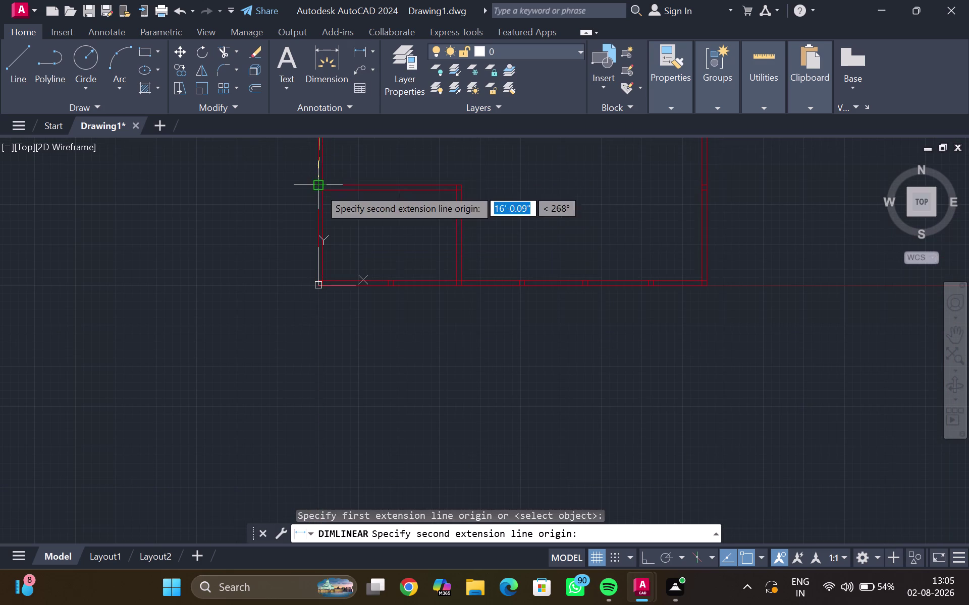
click(324, 187)
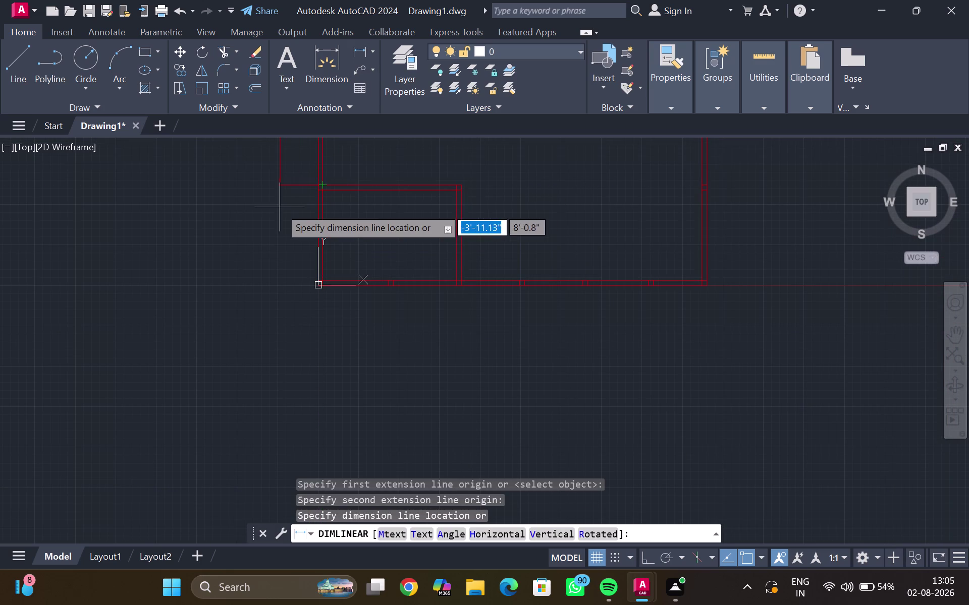
middle_drag(280, 208, 239, 416)
scroll(down, 3)
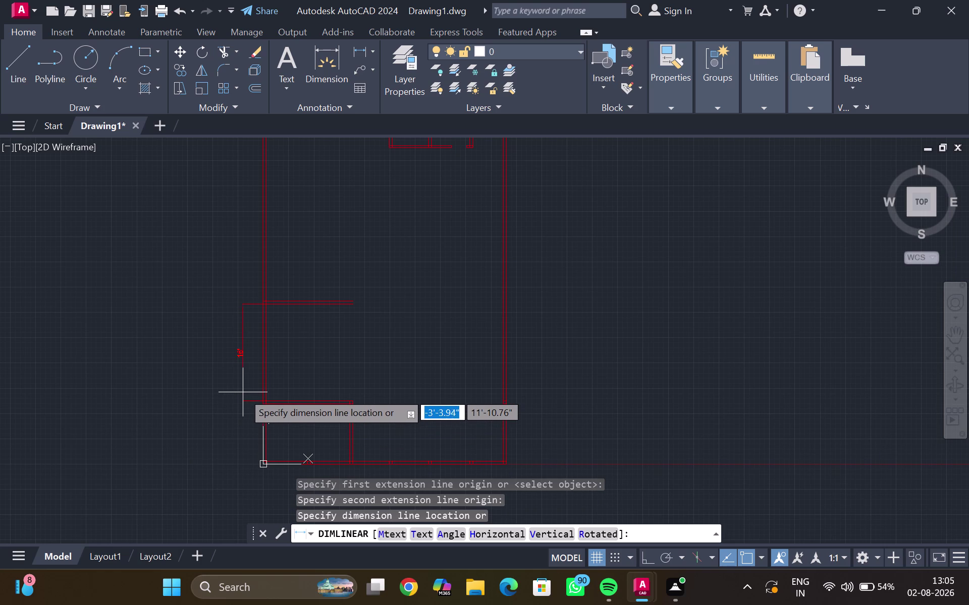
key(Escape)
scroll(up, 3)
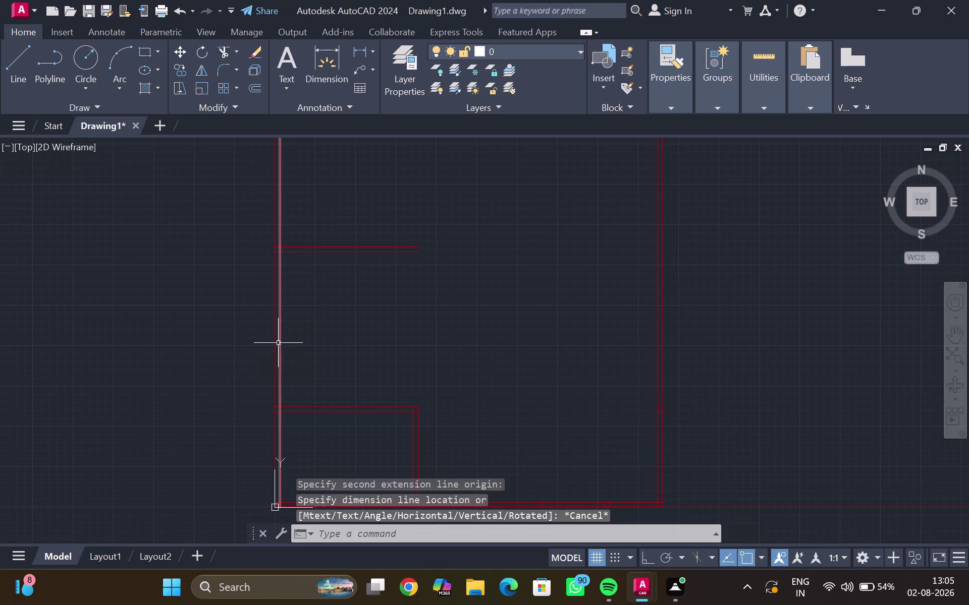
click(278, 343)
key(o)
key(Return)
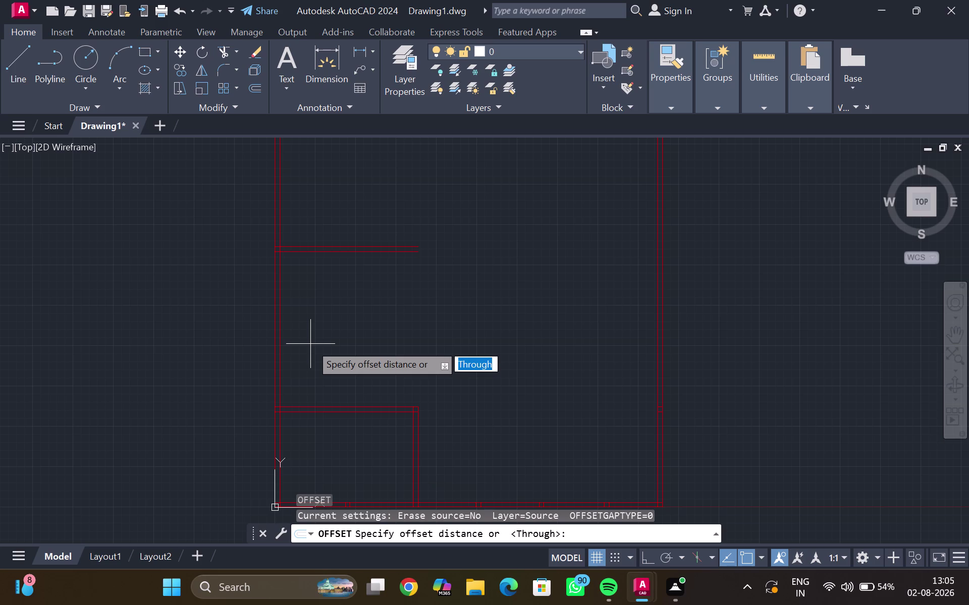
Offset the left wall line 13 feet right, then offset that copy 6 inches.
text(13')
key(Return)
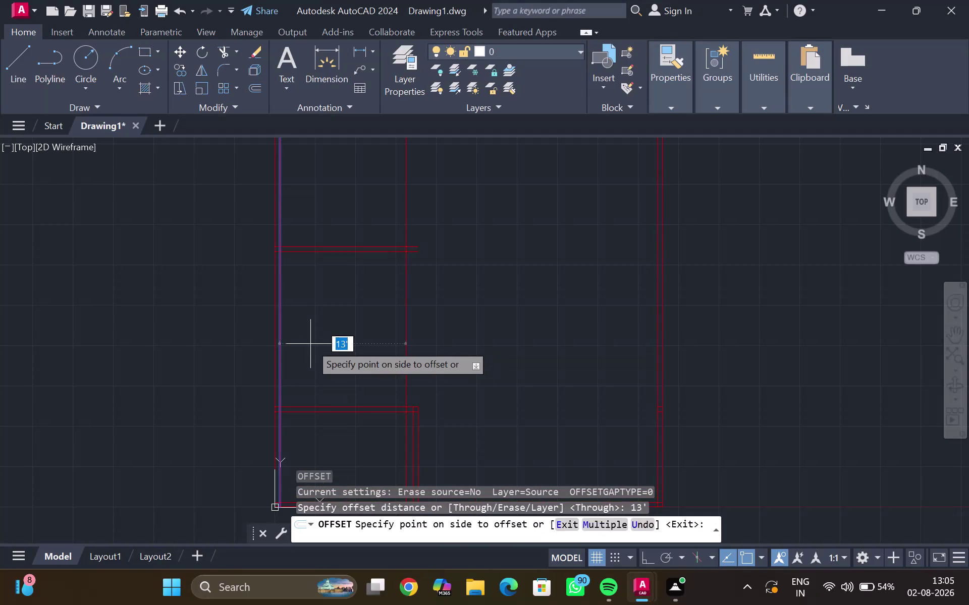
click(310, 344)
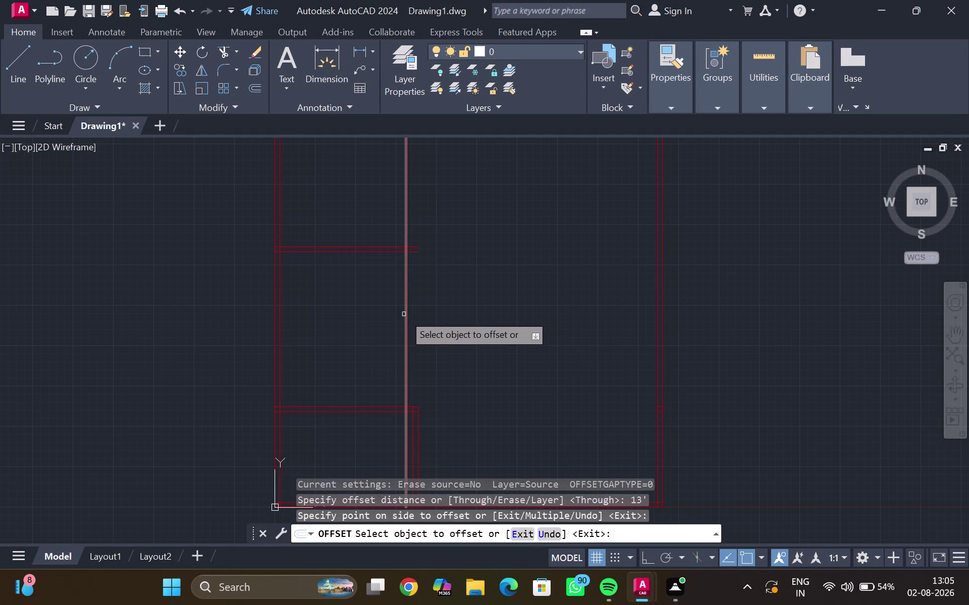
click(404, 314)
text(6)
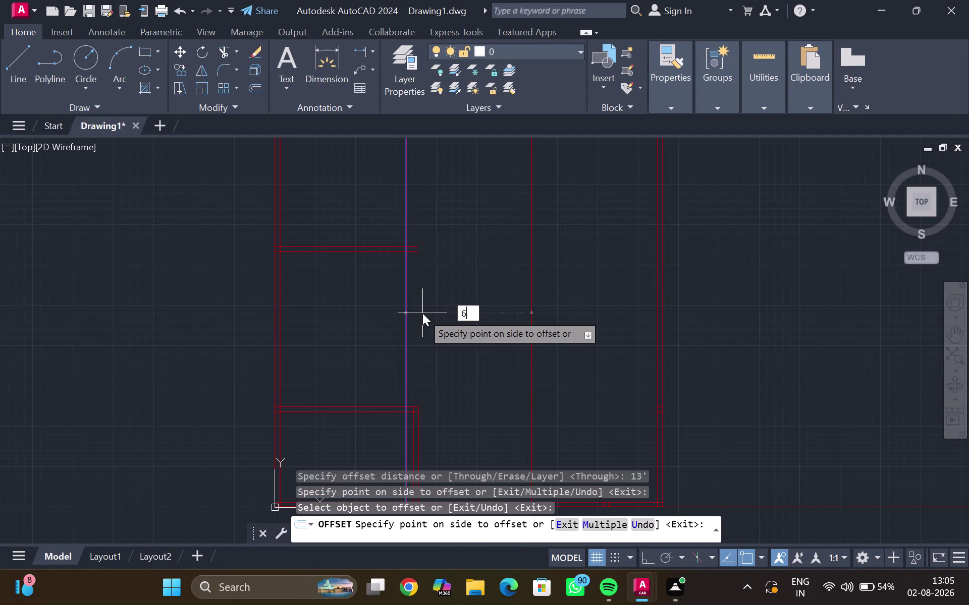
text(")
key(Return)
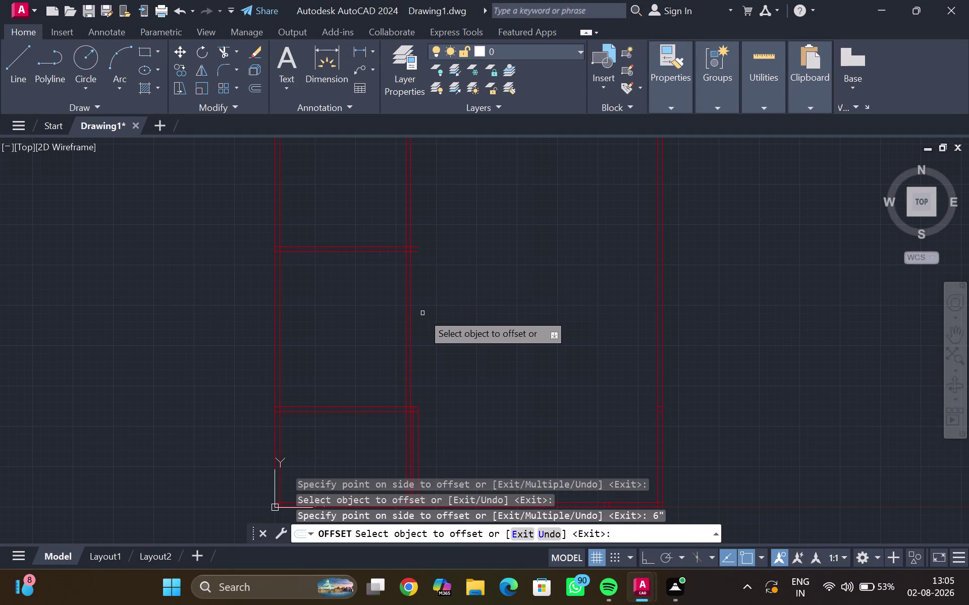
key(Escape)
middle_click(429, 340)
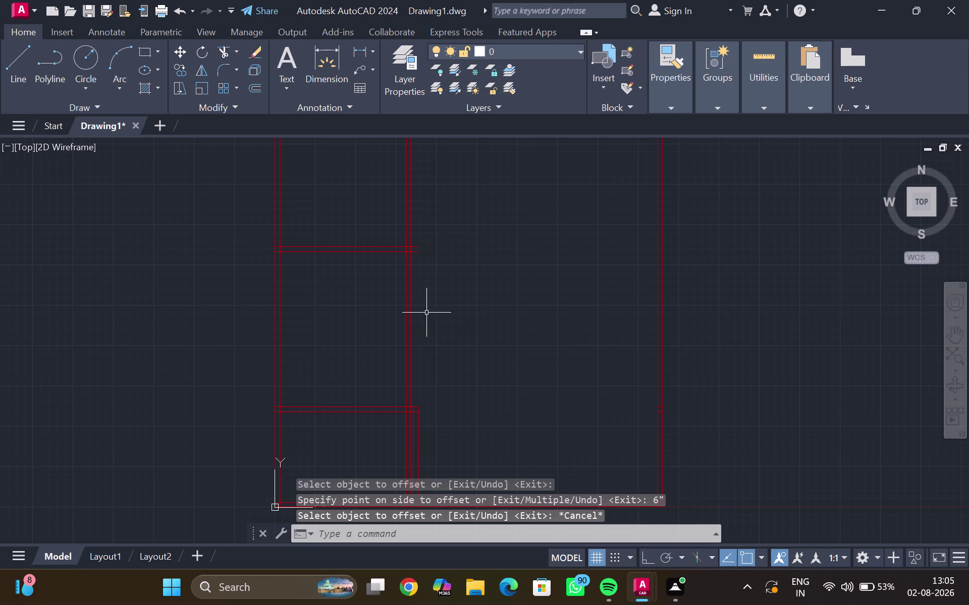
Fence-trim the new partition lines near the horizontal partition with TR.
text(tr)
key(Return)
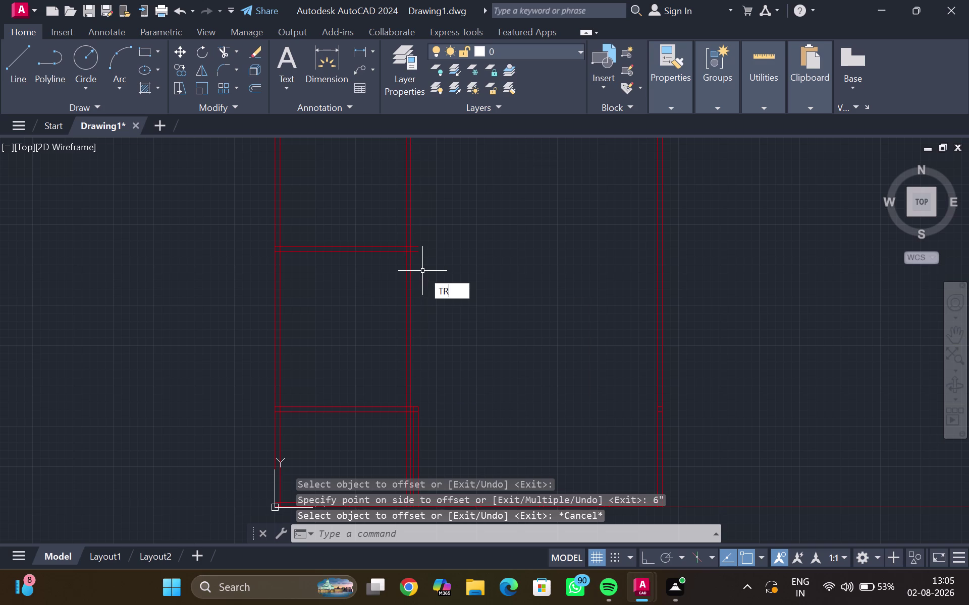
drag(418, 249, 415, 236)
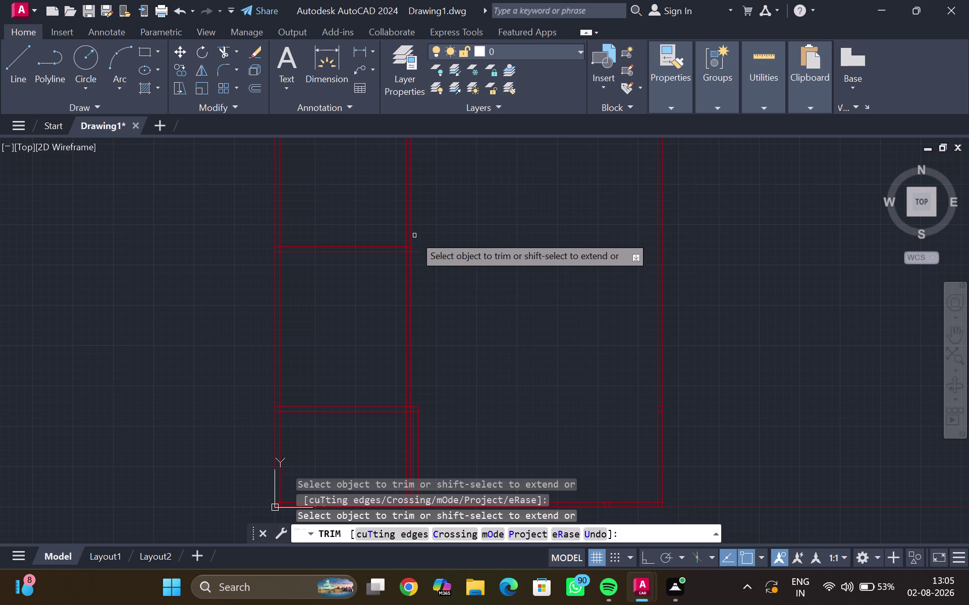
drag(414, 236, 416, 252)
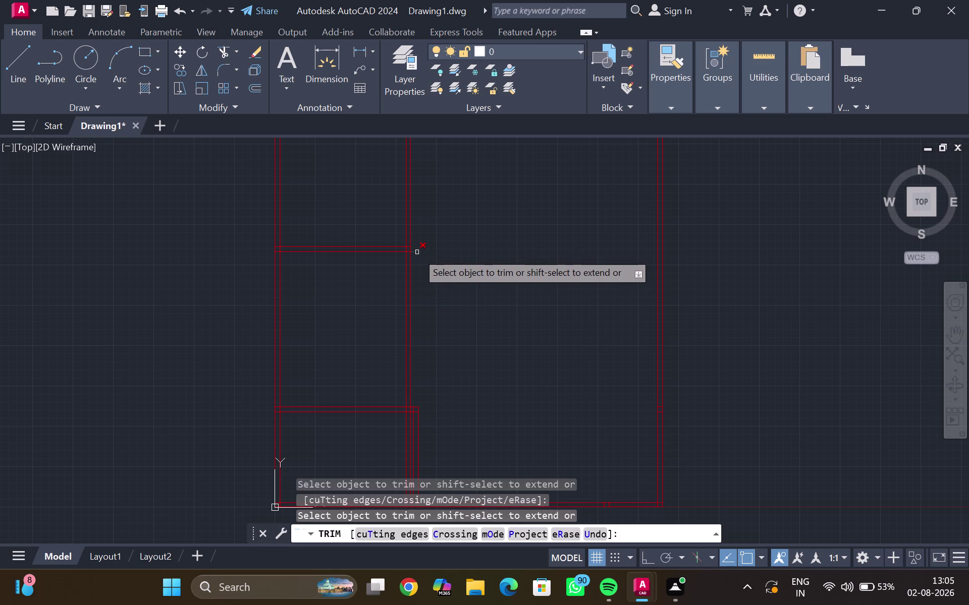
drag(417, 252, 414, 258)
click(418, 251)
drag(424, 227, 398, 227)
Zoom in on the partition junction and trim the remaining line pieces there.
middle_drag(457, 421, 441, 334)
scroll(up, 3)
middle_drag(404, 324, 405, 342)
drag(337, 334, 328, 334)
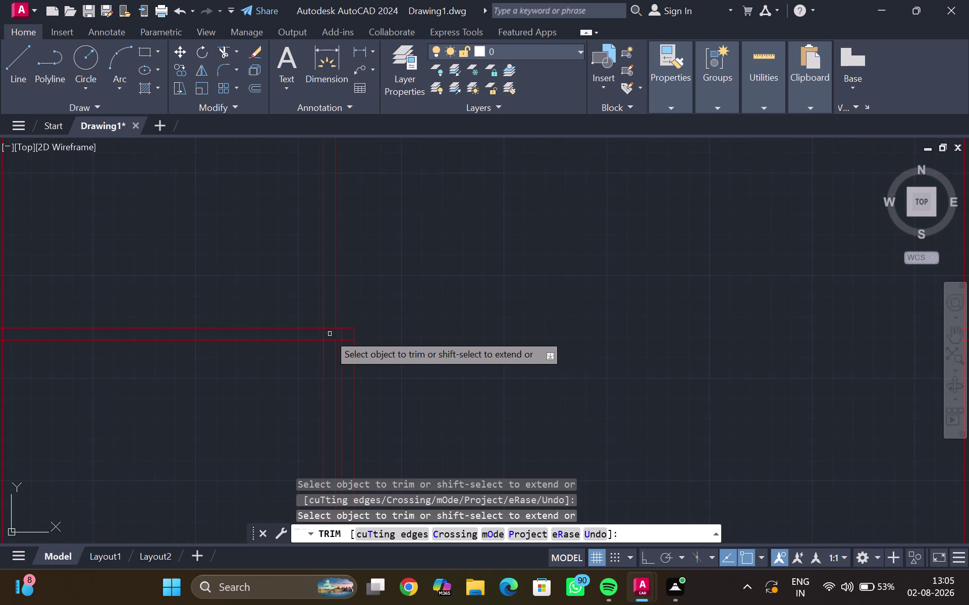
drag(328, 334, 317, 334)
click(322, 335)
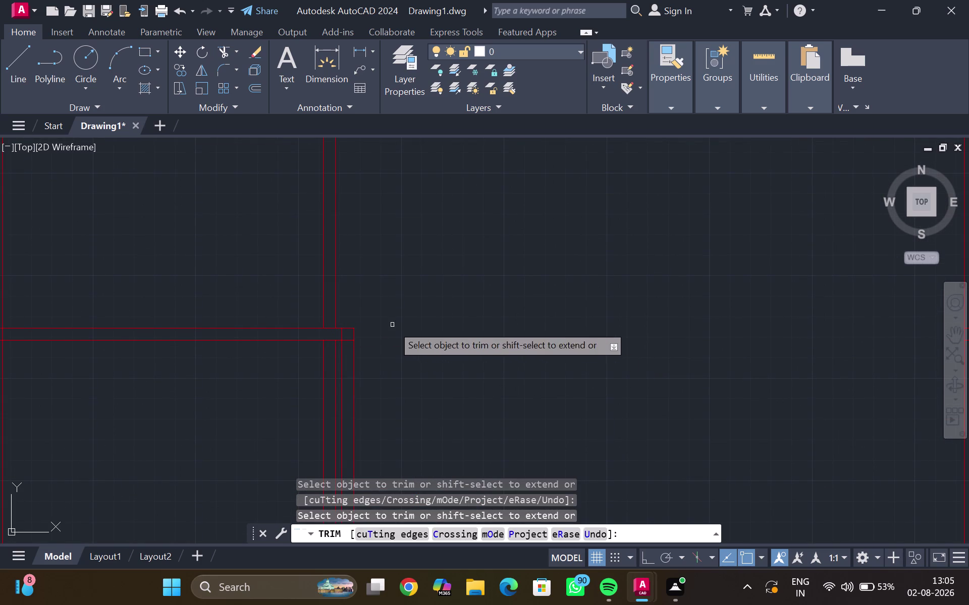
key(Escape)
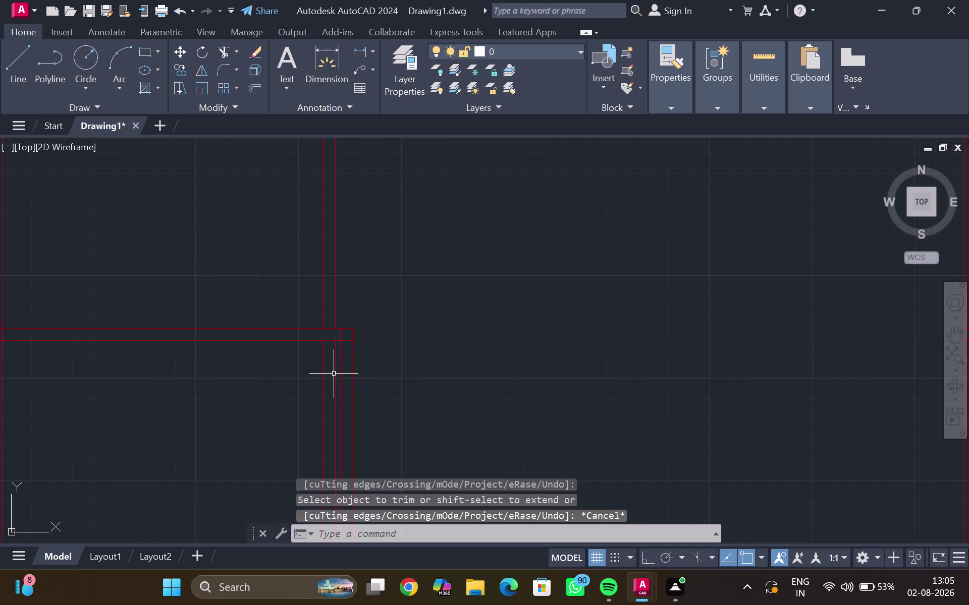
Delete the two partition lines below the junction.
click(335, 374)
click(321, 372)
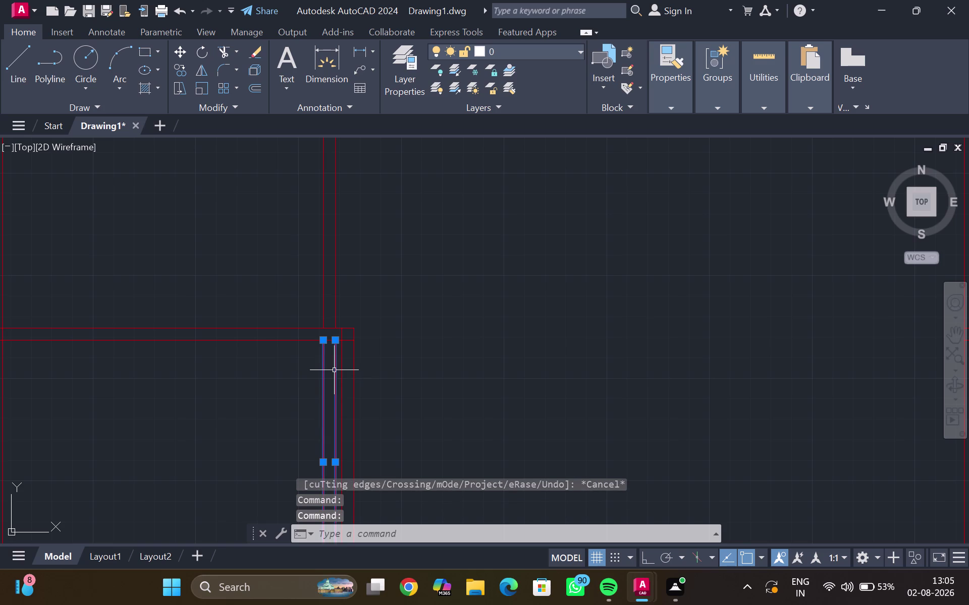
key(Delete)
scroll(down, 3)
middle_click(338, 370)
scroll(up, 3)
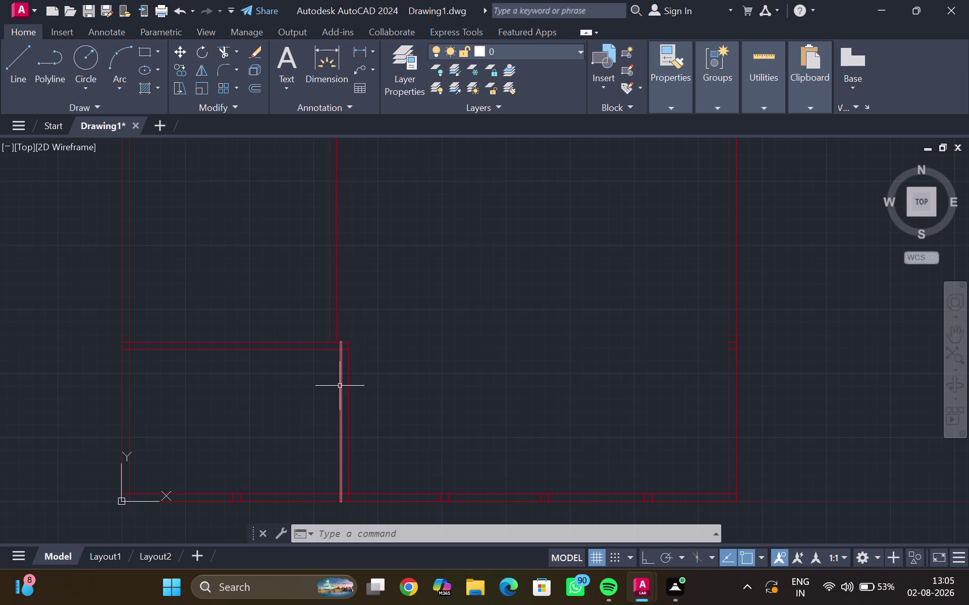
Trim the partition lines below the cross partition and remove leftover junction pieces.
text(tr)
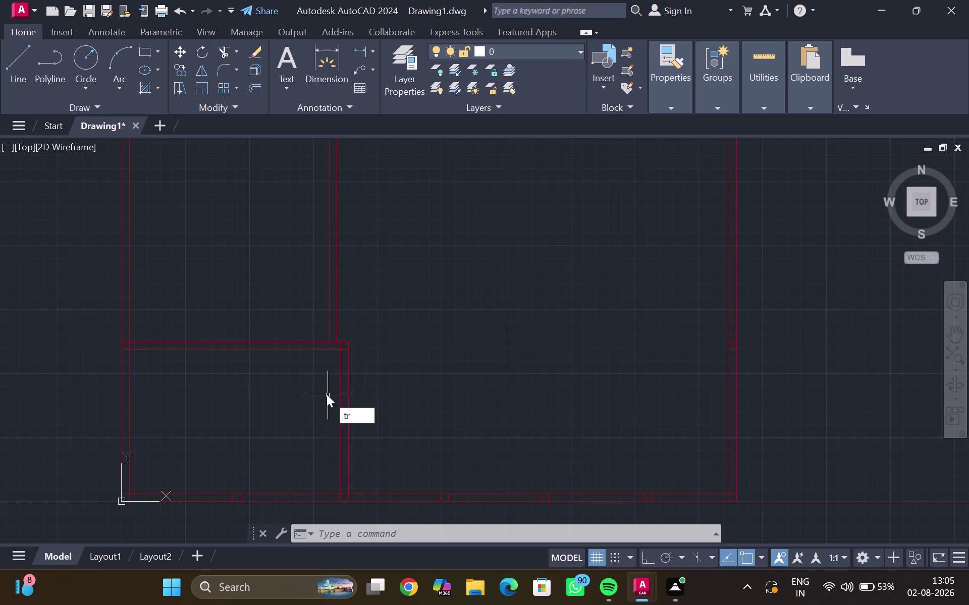
key(Return)
drag(325, 397, 446, 327)
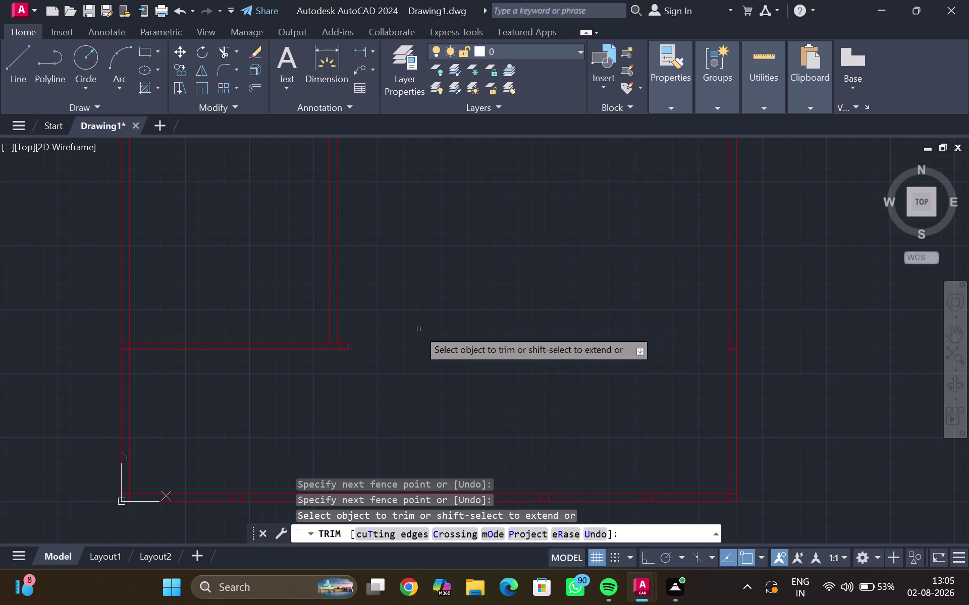
scroll(up, 3)
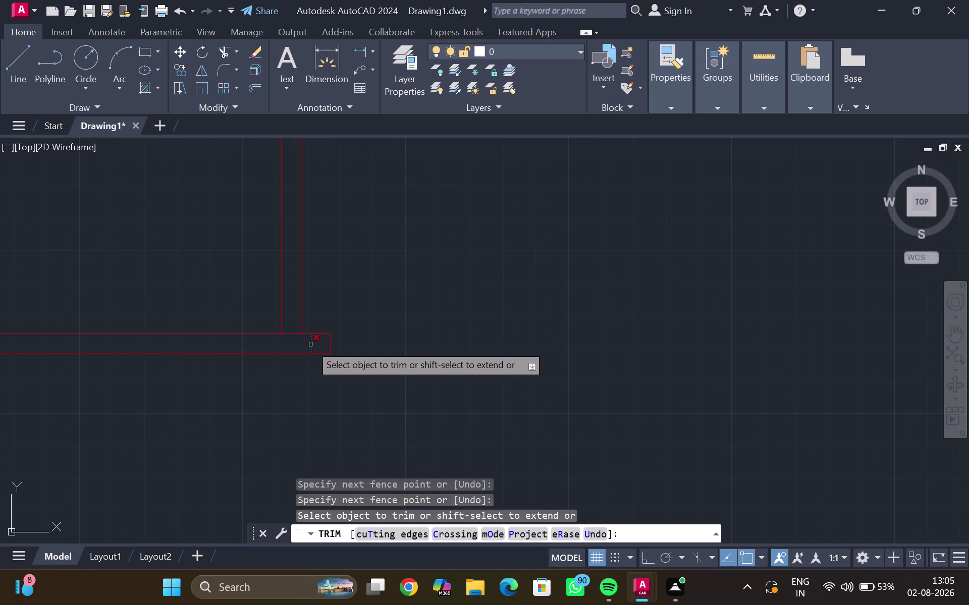
click(310, 345)
click(294, 334)
scroll(down, 3)
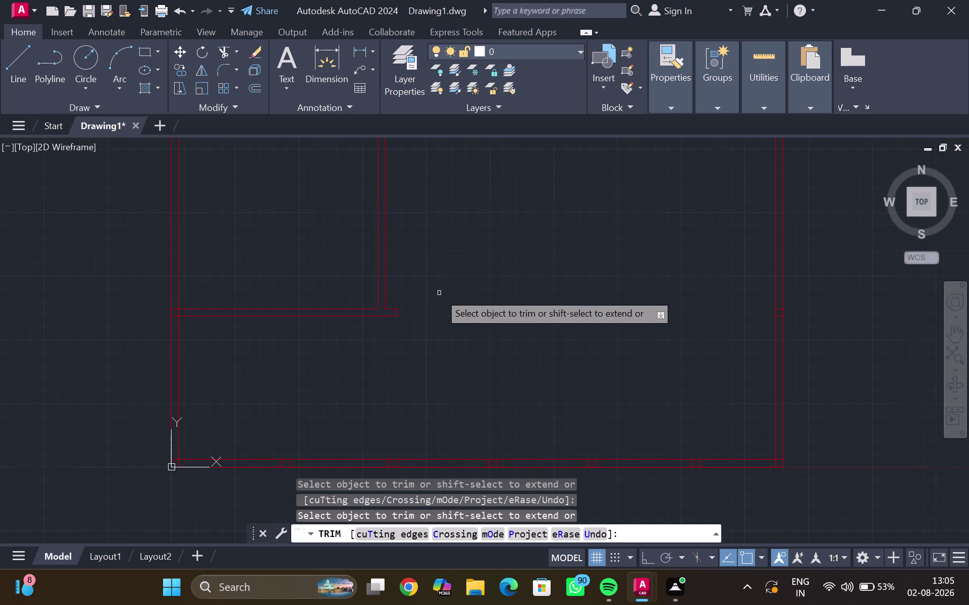
key(Escape)
middle_drag(438, 297, 444, 355)
scroll(down, 3)
middle_drag(426, 305, 427, 306)
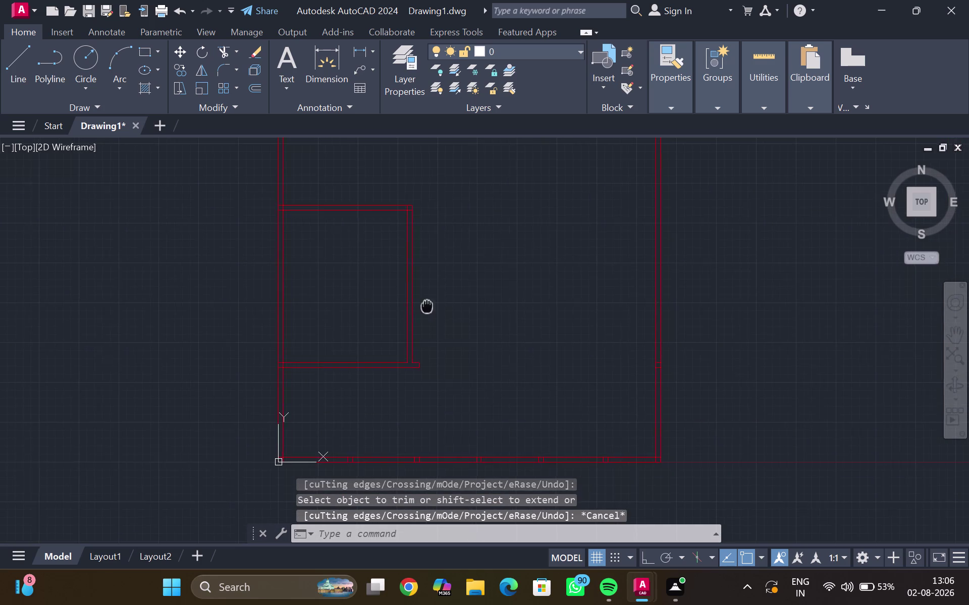
middle_drag(427, 306, 406, 469)
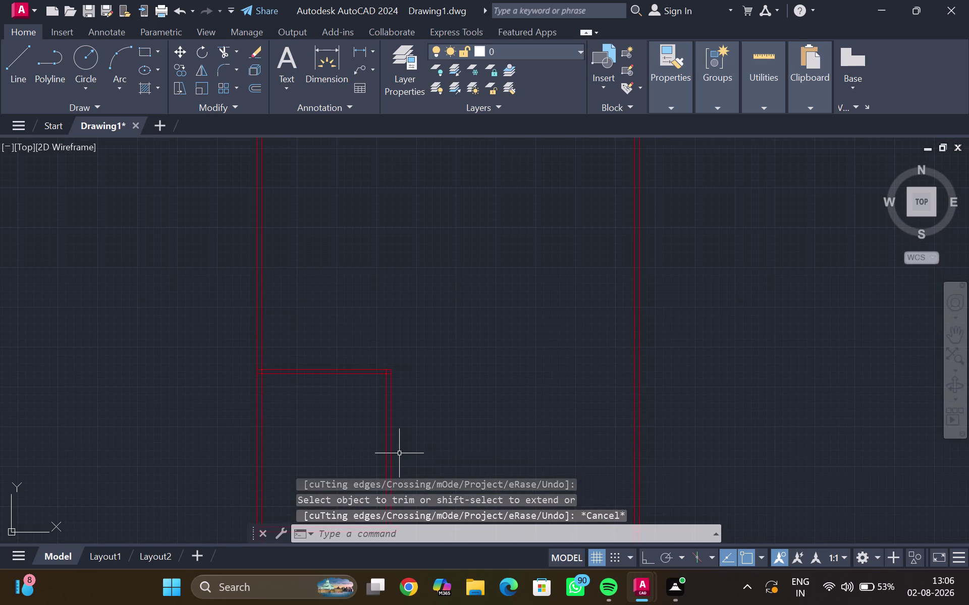
scroll(up, 3)
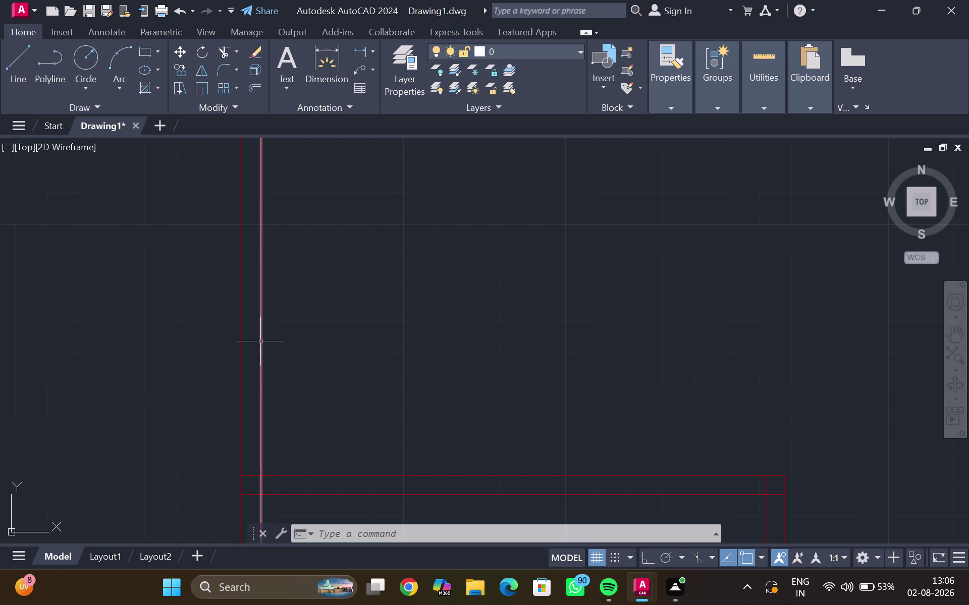
Offset the wall line 3'9" to place the first partition line.
click(260, 341)
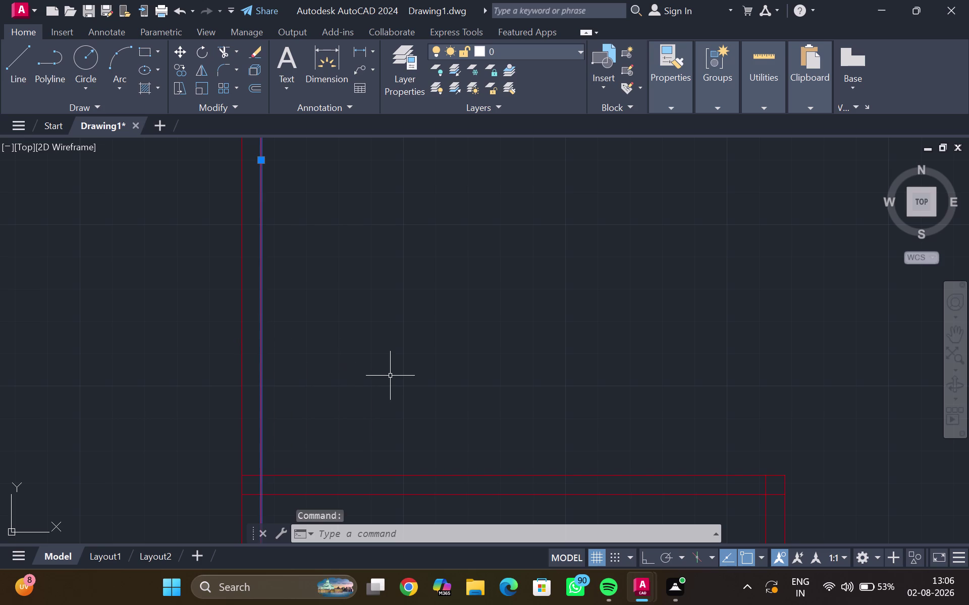
key(o)
key(Return)
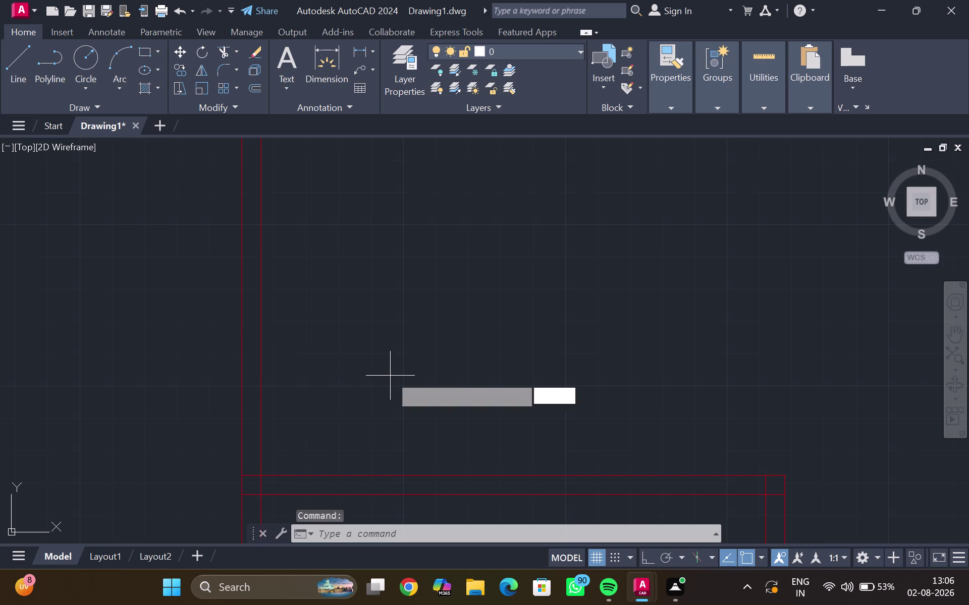
text(3')
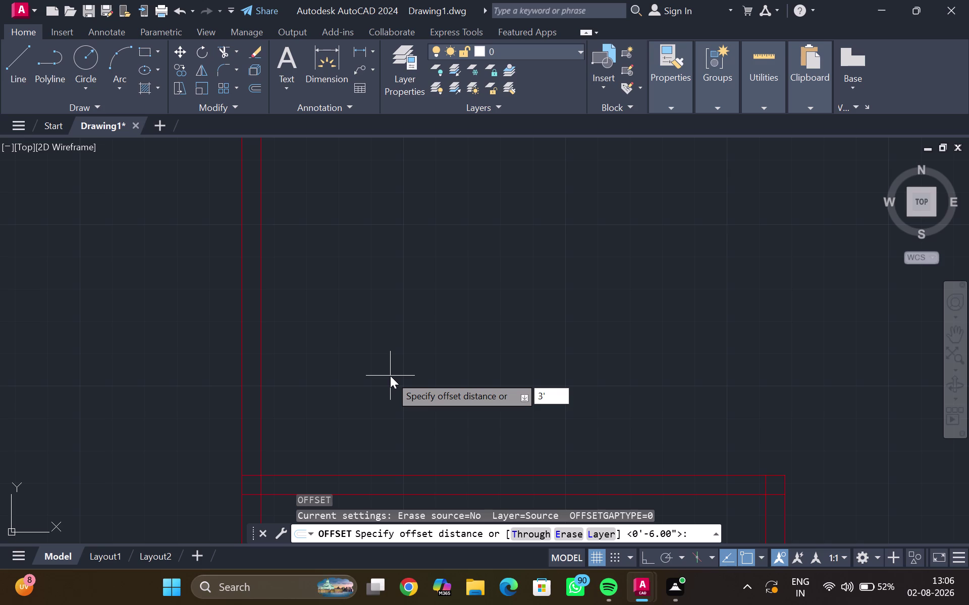
key(9)
key(shift+quotedbl)
key(Return)
click(436, 371)
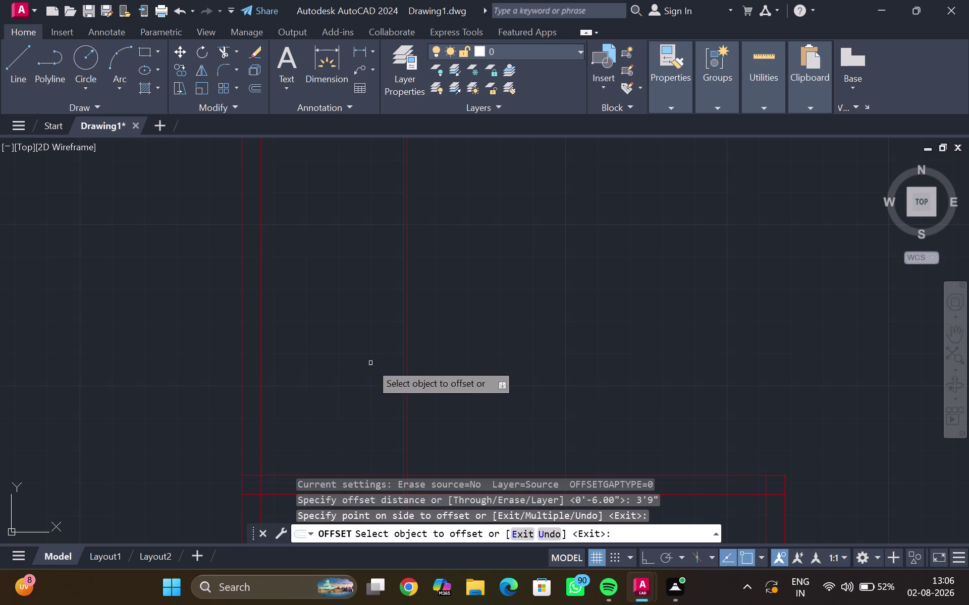
click(404, 359)
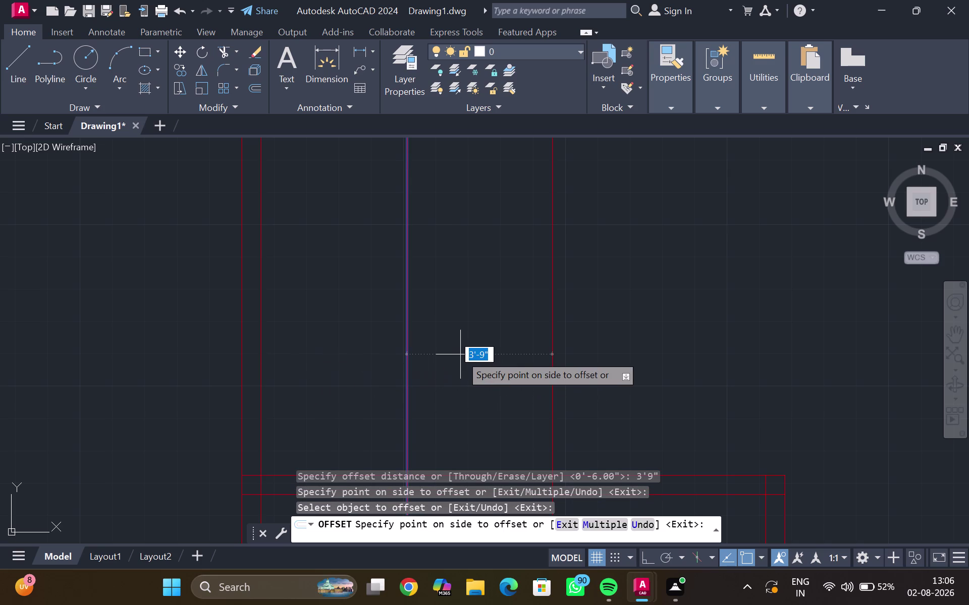
Offset the new partition line 6" to complete the double-line partition.
text(6")
key(Return)
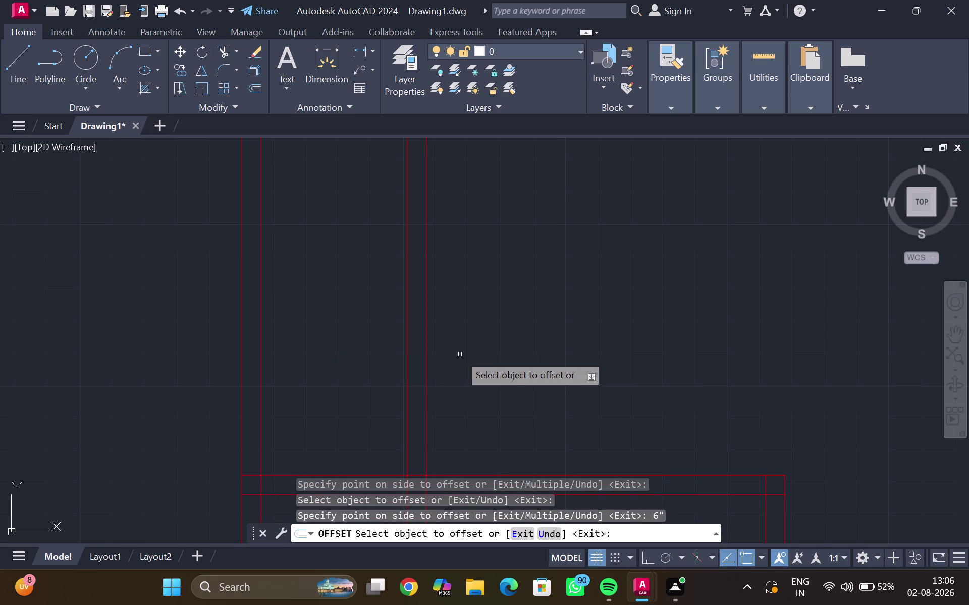
click(454, 342)
key(Escape)
scroll(down, 3)
middle_click(453, 339)
middle_click(453, 339)
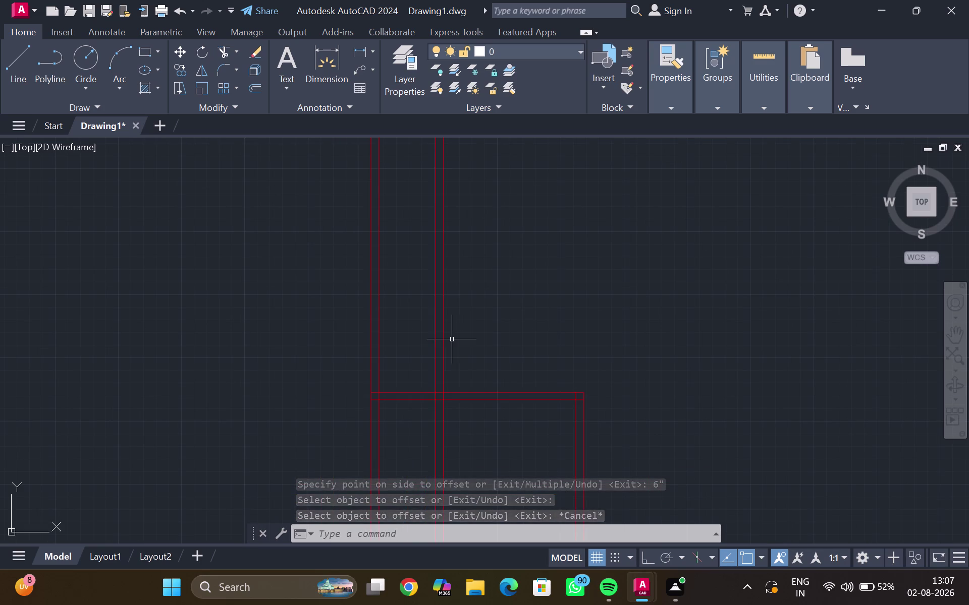
scroll(up, 3)
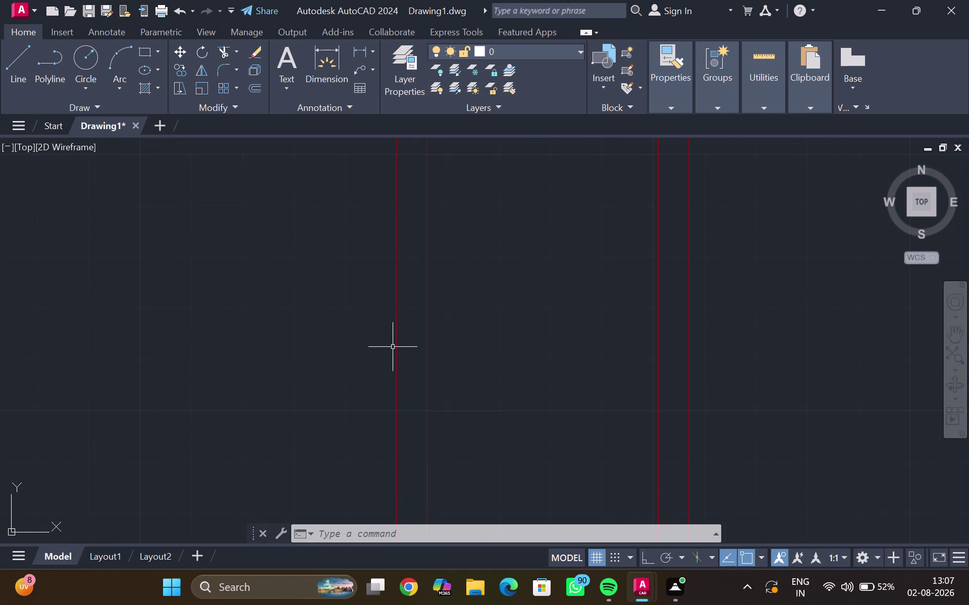
Offset the left partition line 4" to its right.
click(398, 351)
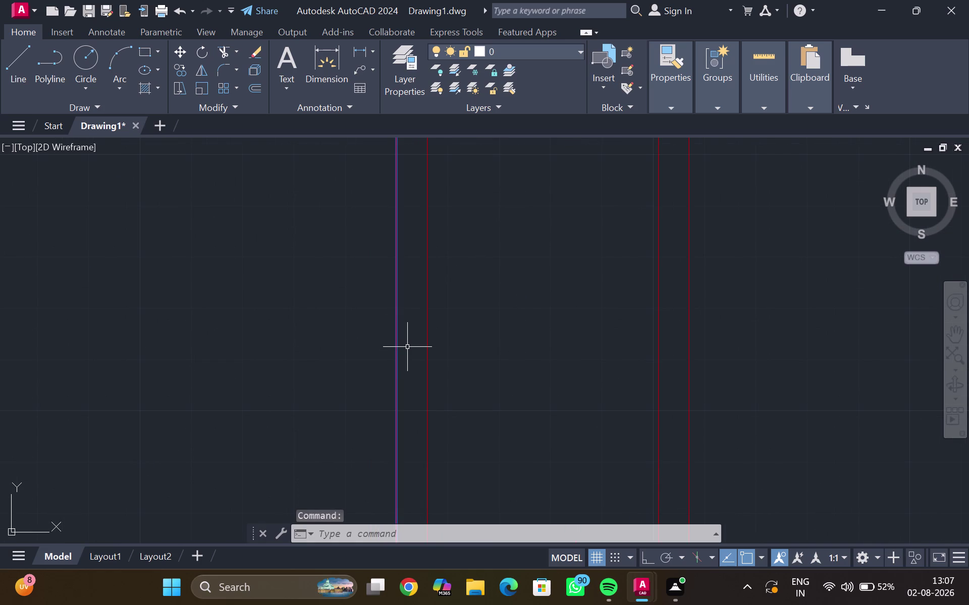
key(o)
key(Return)
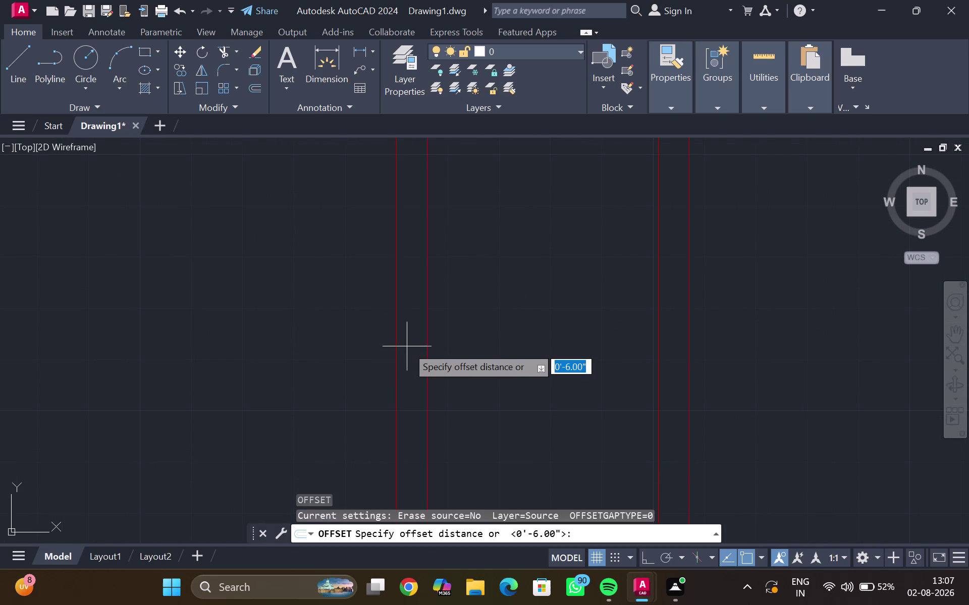
text(4")
key(Return)
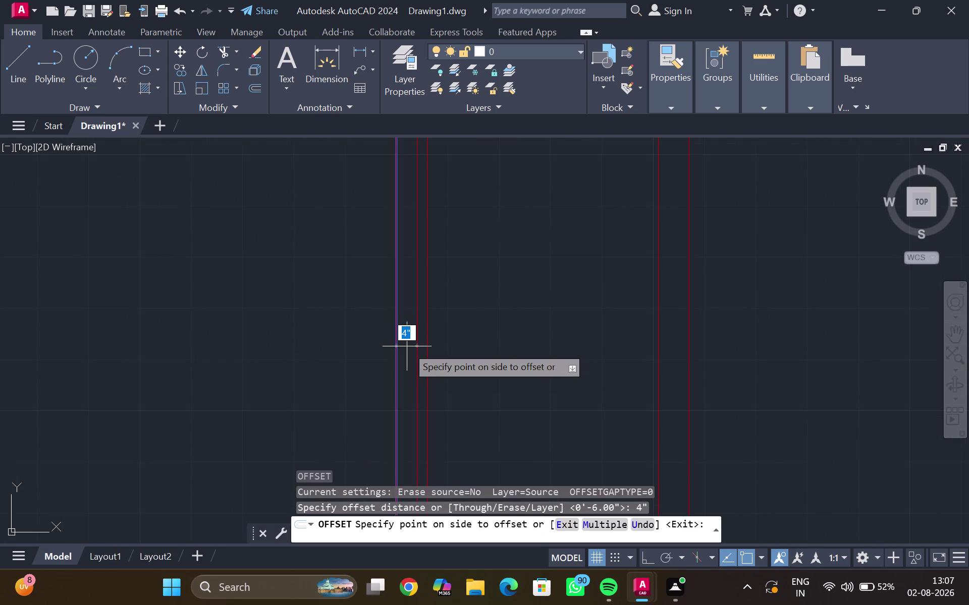
click(407, 347)
key(Escape)
Pan down to the bottom wall and select its inner line.
scroll(down, 3)
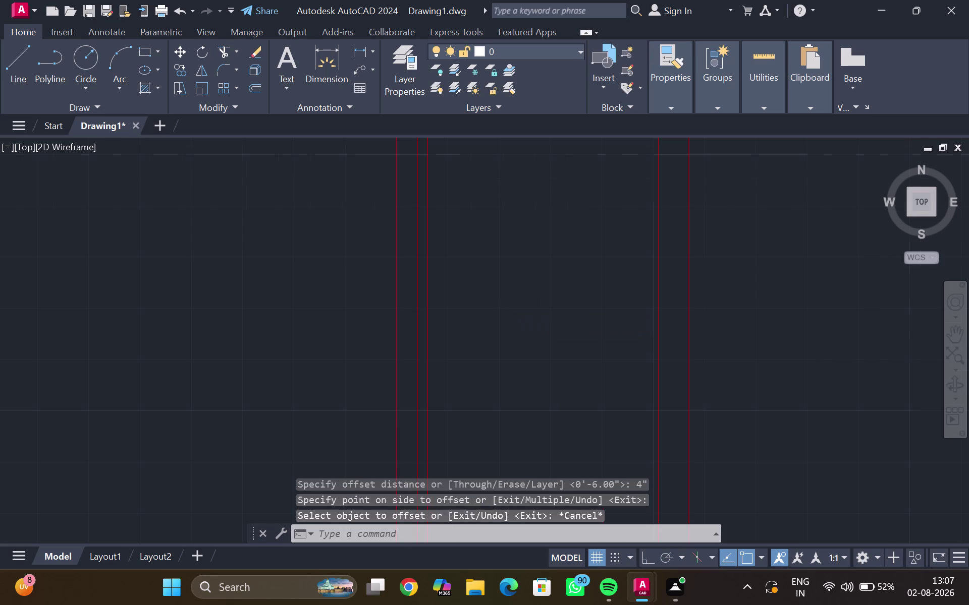
middle_drag(509, 303, 500, 323)
middle_drag(486, 395, 421, 345)
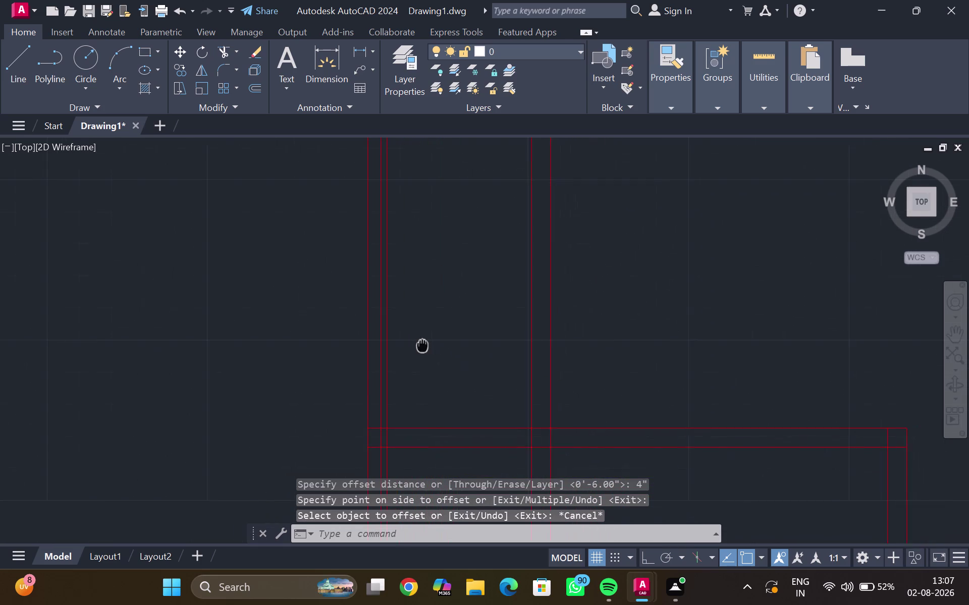
middle_drag(421, 345, 414, 343)
middle_drag(561, 374, 425, 374)
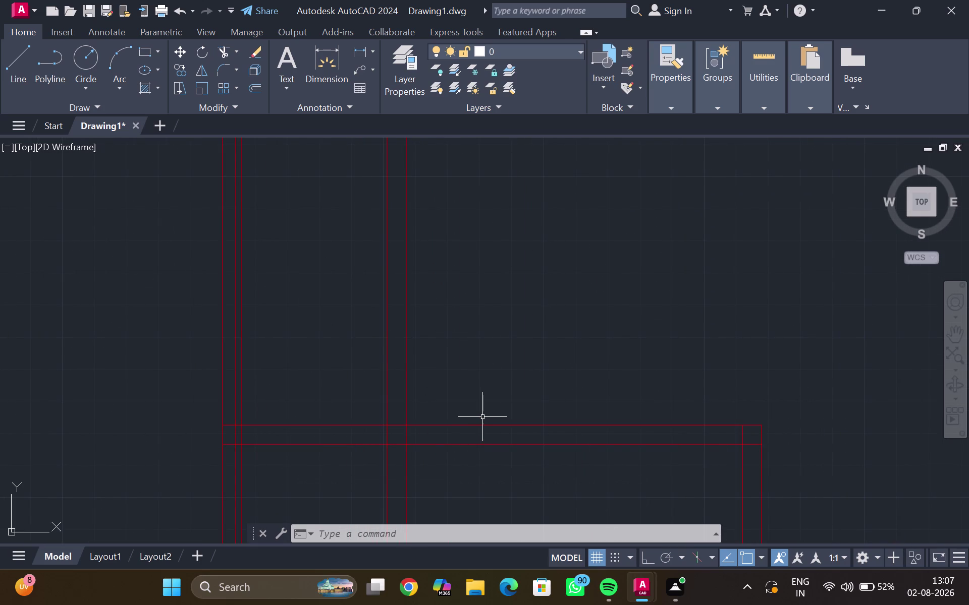
click(455, 423)
click(456, 426)
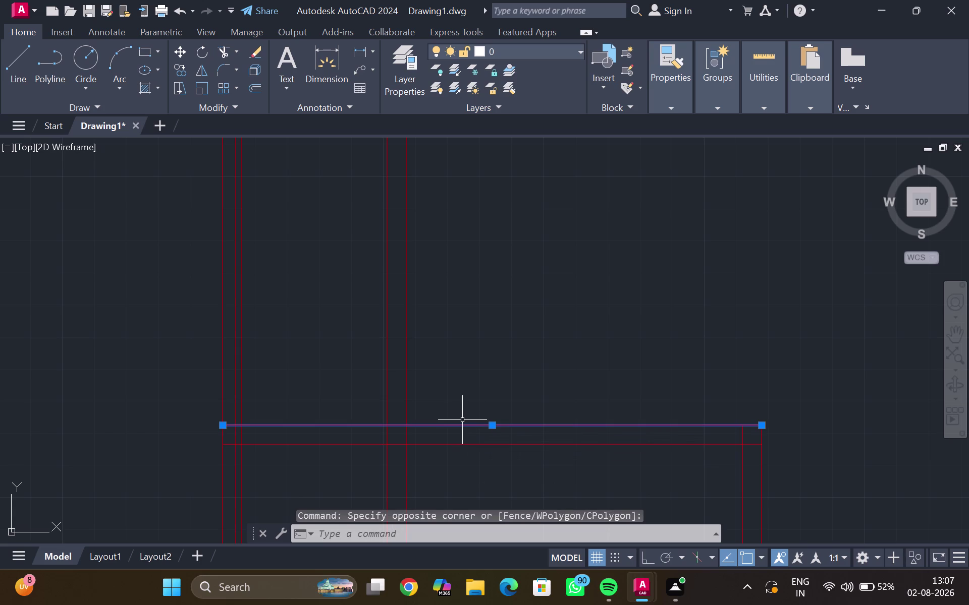
Break the inner bottom wall line at the partition intersection.
text(br)
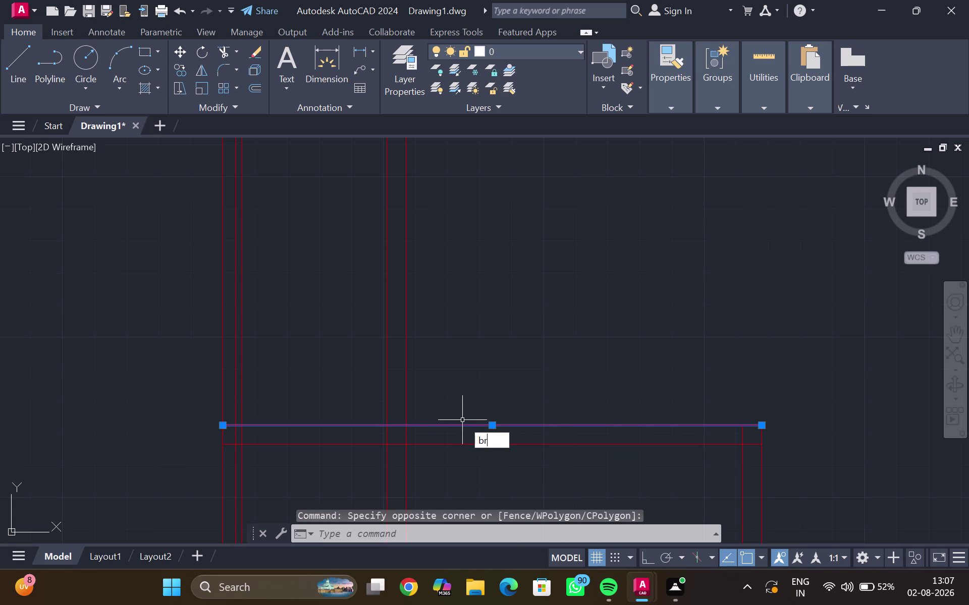
text(e)
click(520, 456)
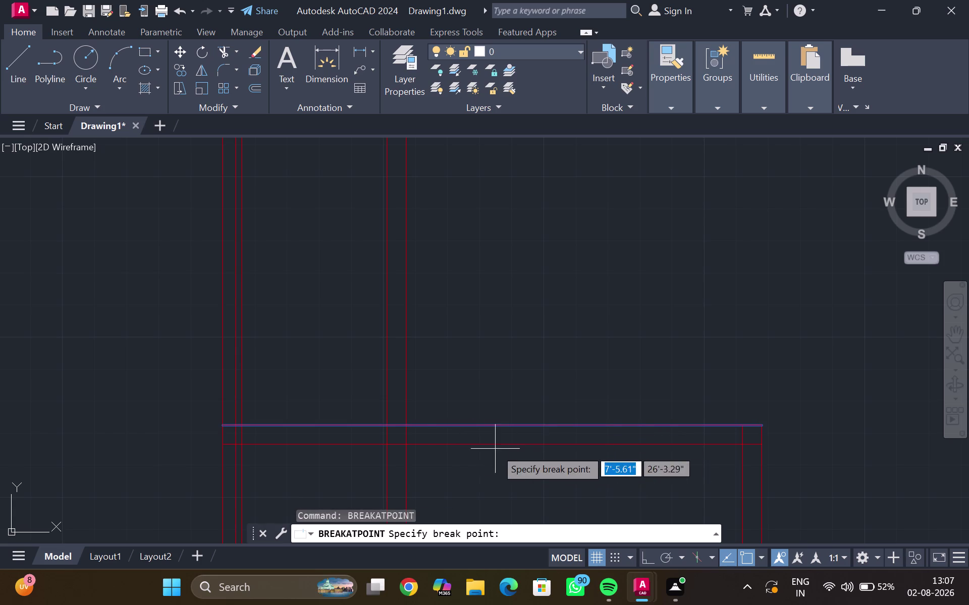
click(404, 426)
key(Escape)
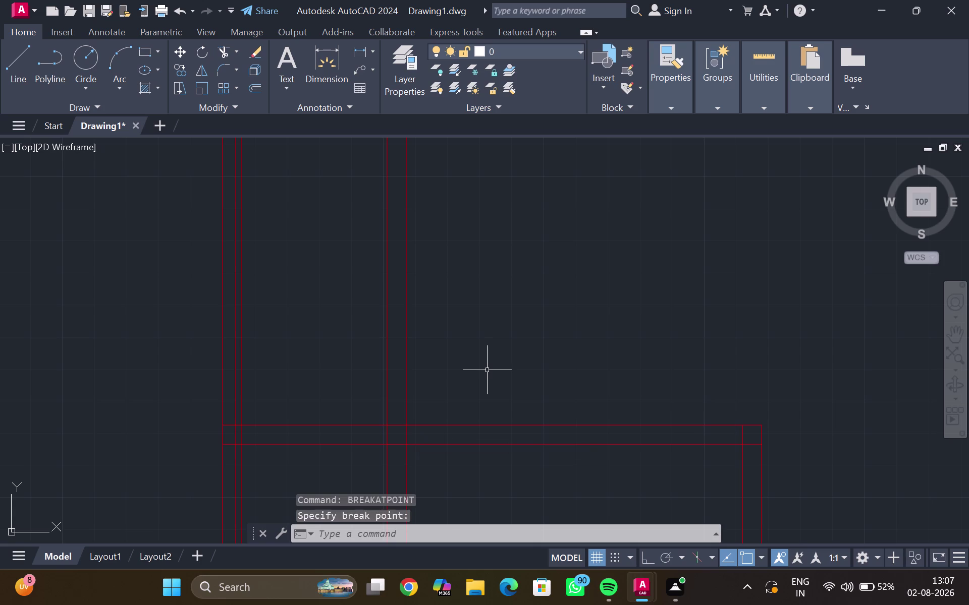
Select the right piece of the split wall line for offsetting.
click(482, 429)
click(483, 425)
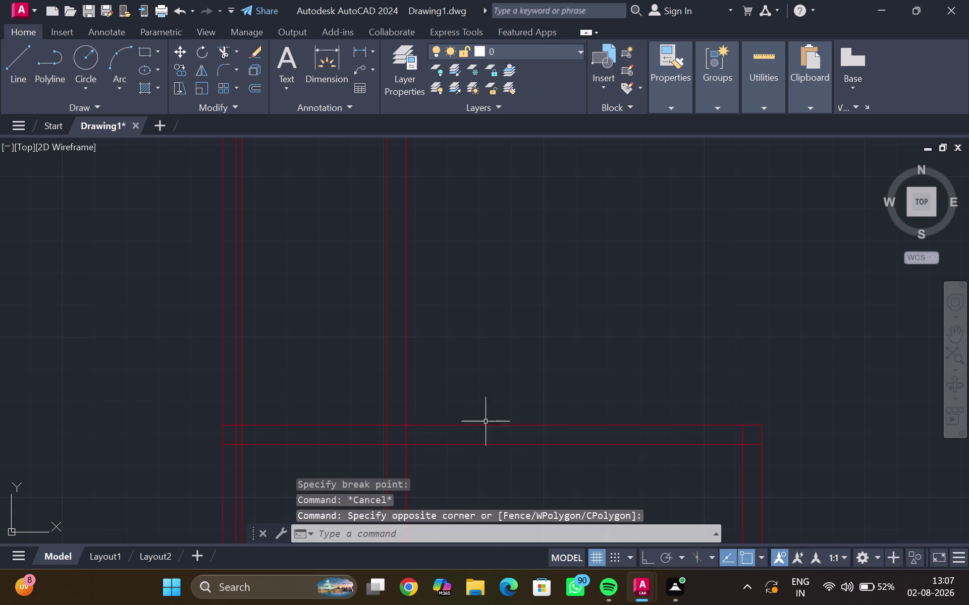
click(496, 425)
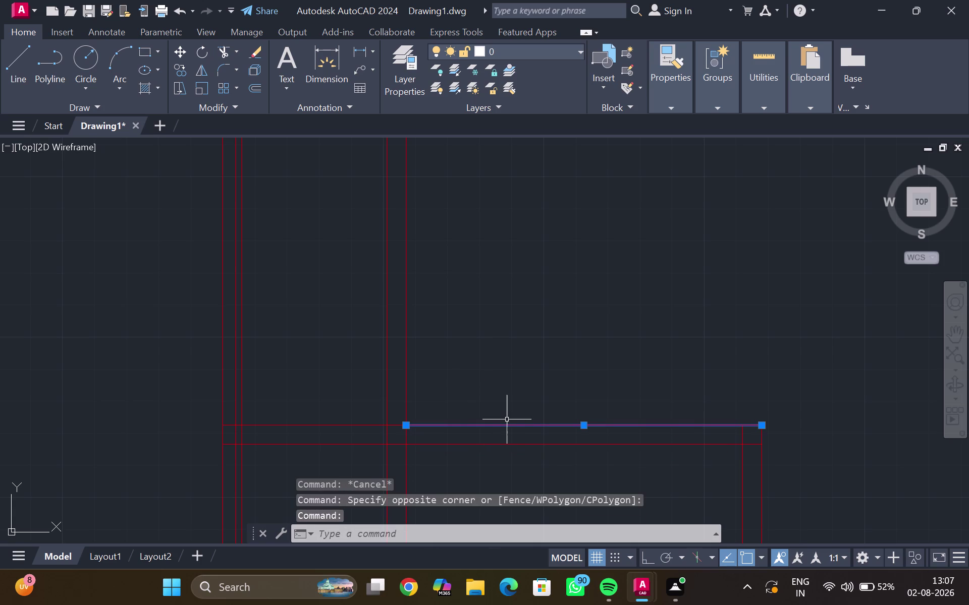
key(o)
key(Return)
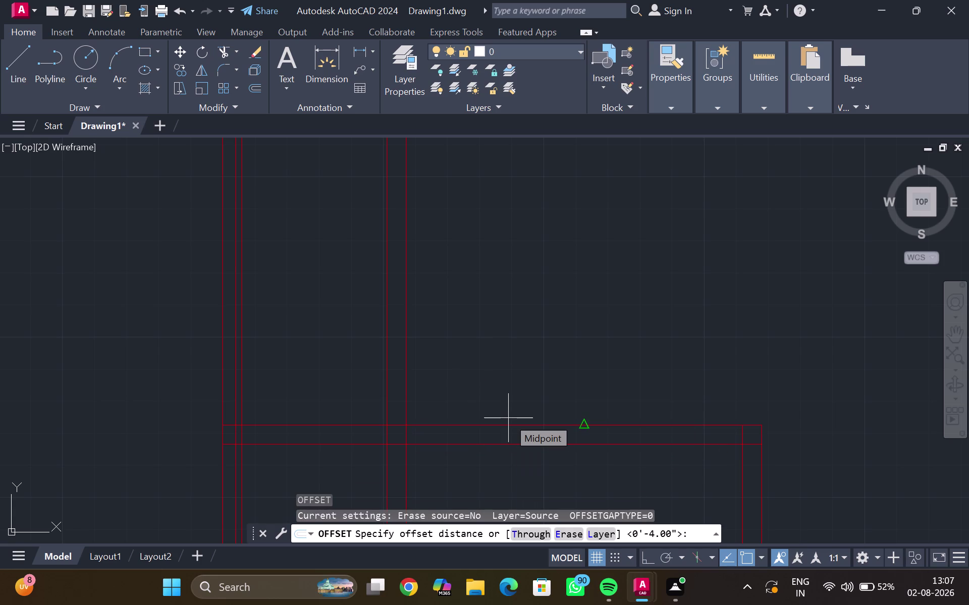
Offset the split wall segment 12' upward for the new horizontal partition.
text(1)
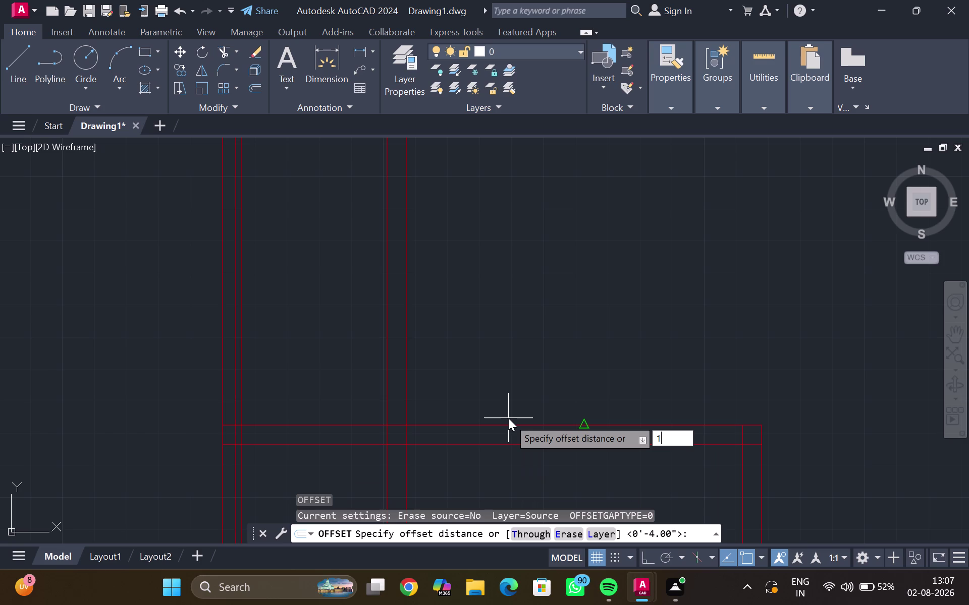
text(2)
key(apostrophe)
key(Return)
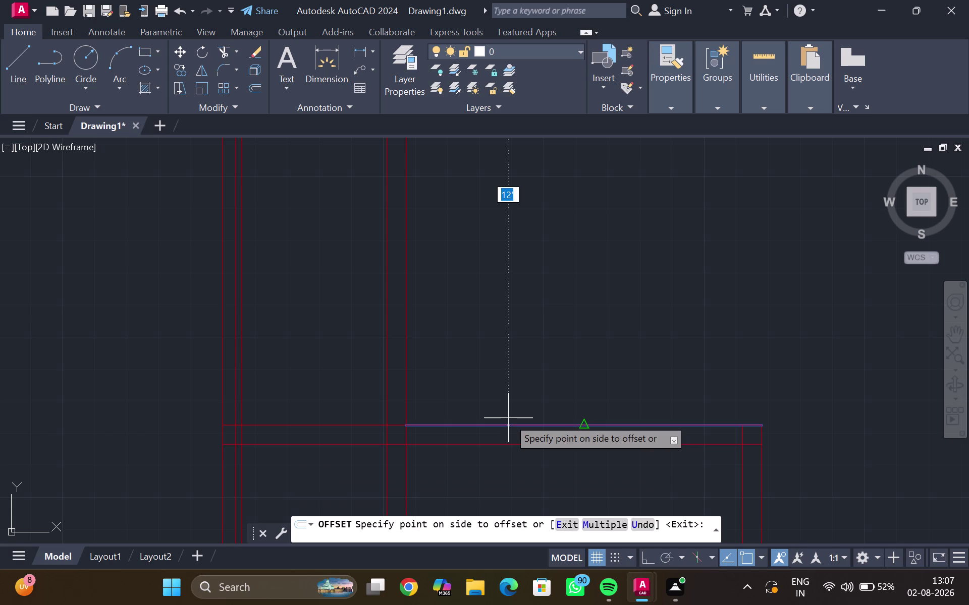
scroll(down, 3)
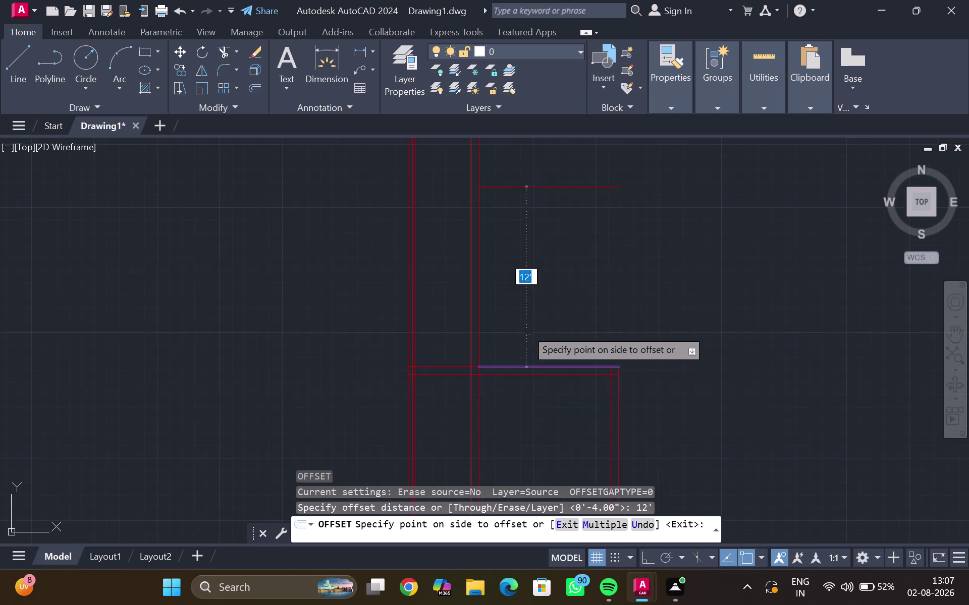
middle_drag(527, 329, 509, 354)
click(506, 304)
Offset the new horizontal line 6" to form the partition pair.
middle_drag(504, 215, 503, 226)
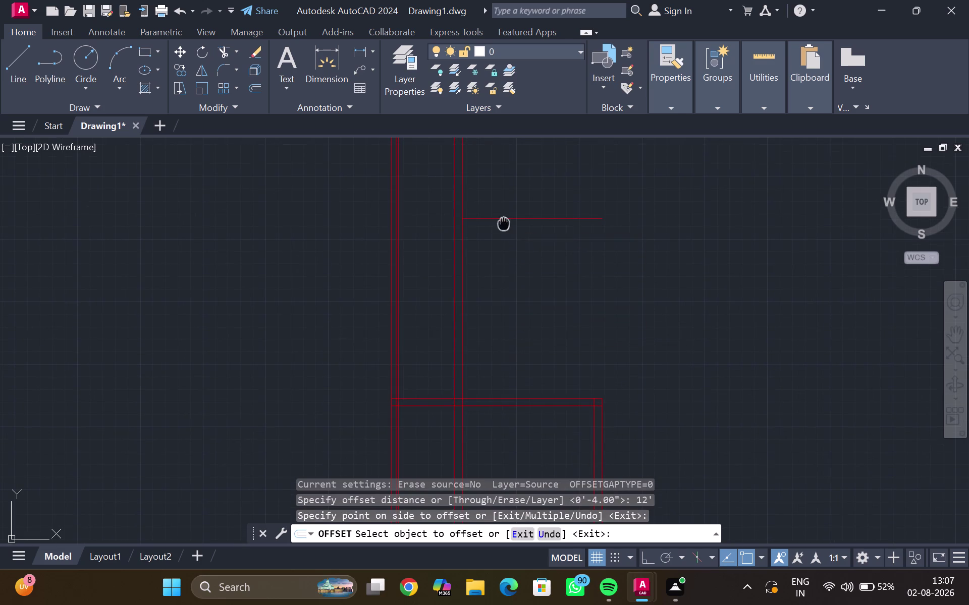
middle_drag(503, 226, 447, 322)
click(446, 317)
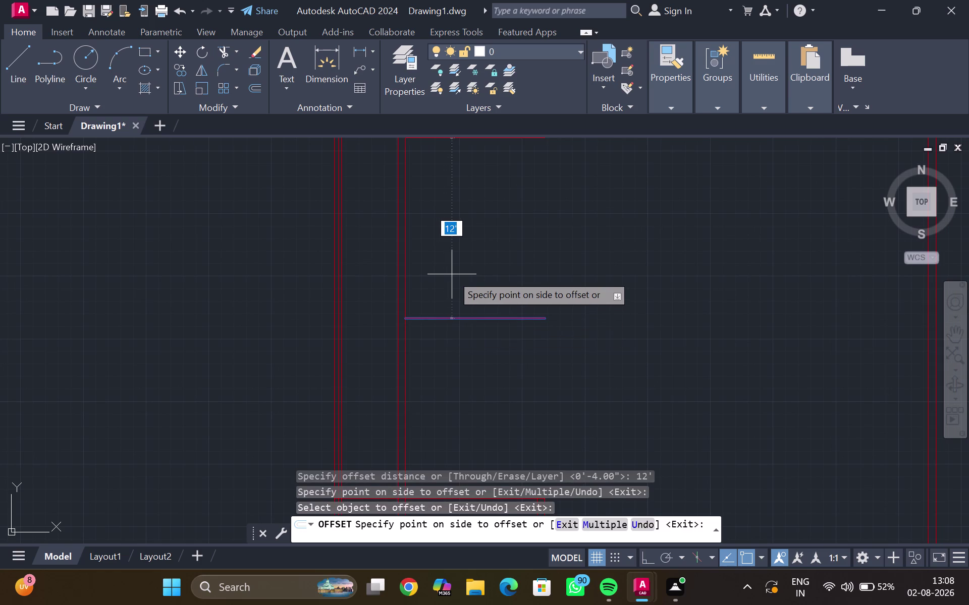
text(6")
key(Return)
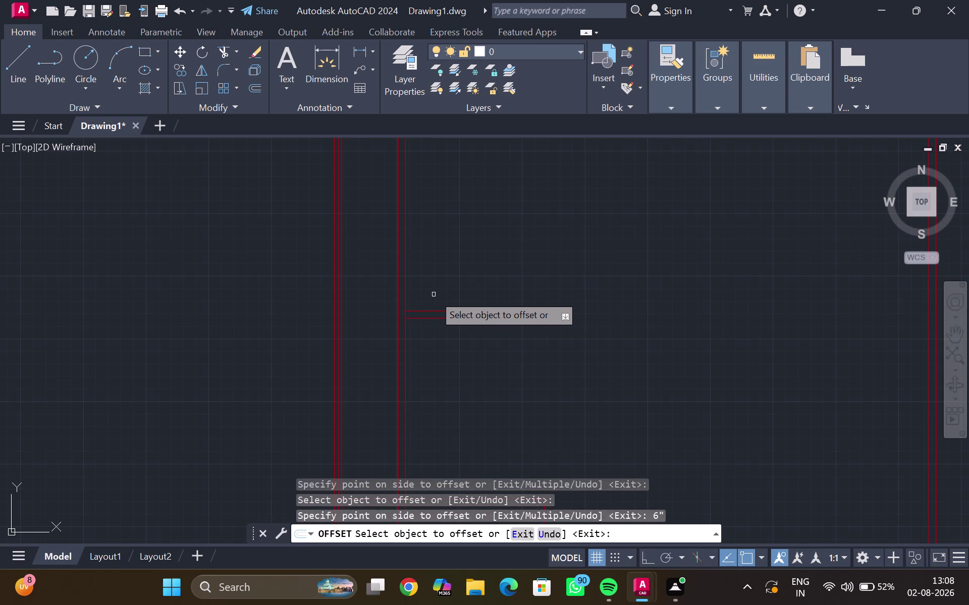
key(Escape)
Extend the new partition lines toward the nearby wall with a fence.
text(ex)
key(Return)
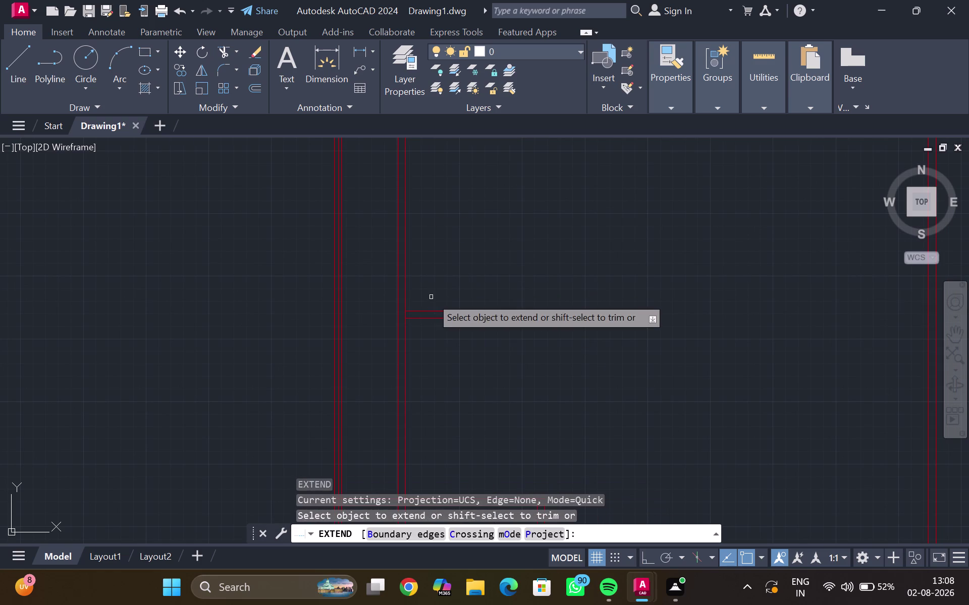
drag(431, 297, 422, 347)
middle_click(425, 333)
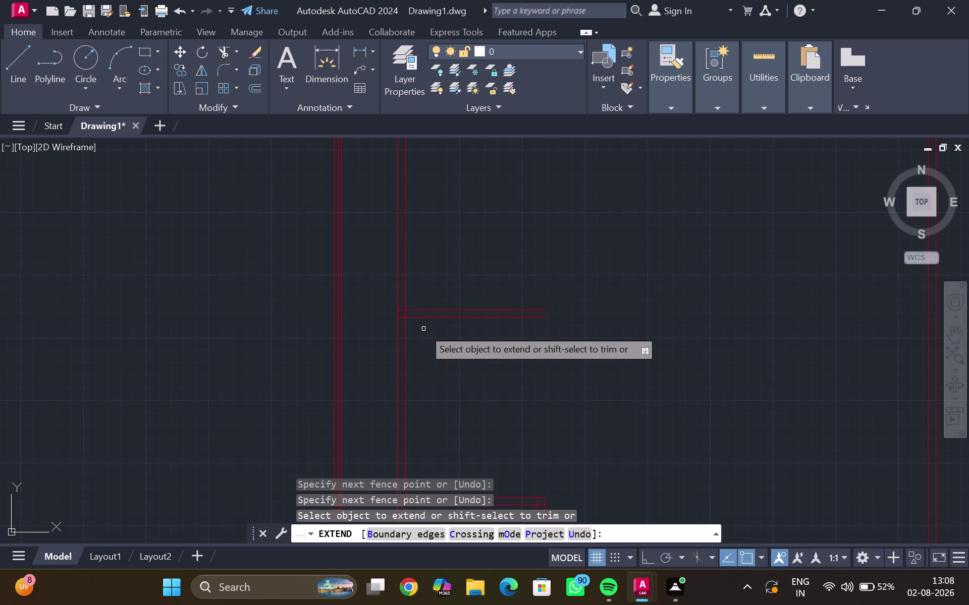
scroll(down, 3)
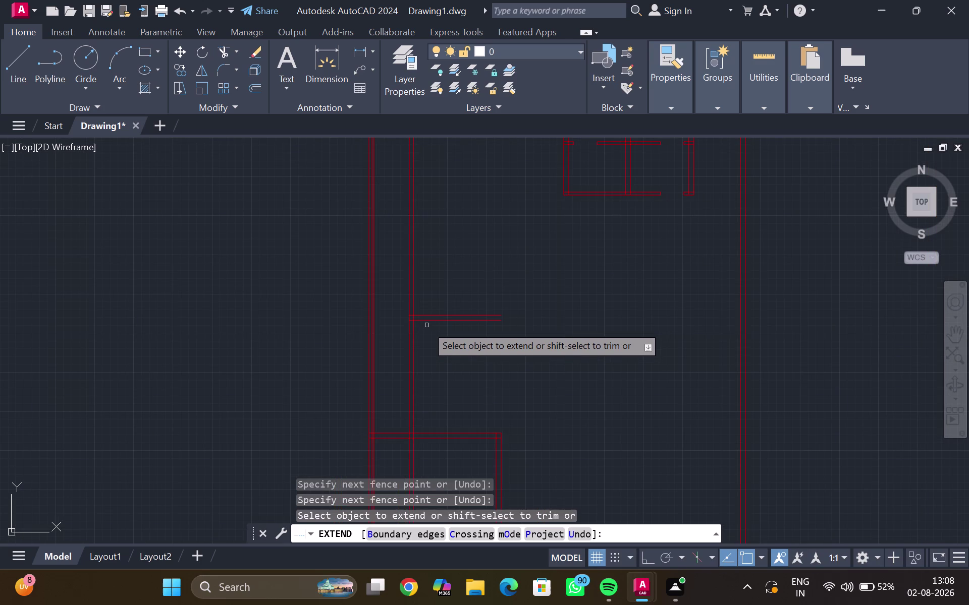
Extend the partition lines to the right and left walls with fence selections.
text(ex)
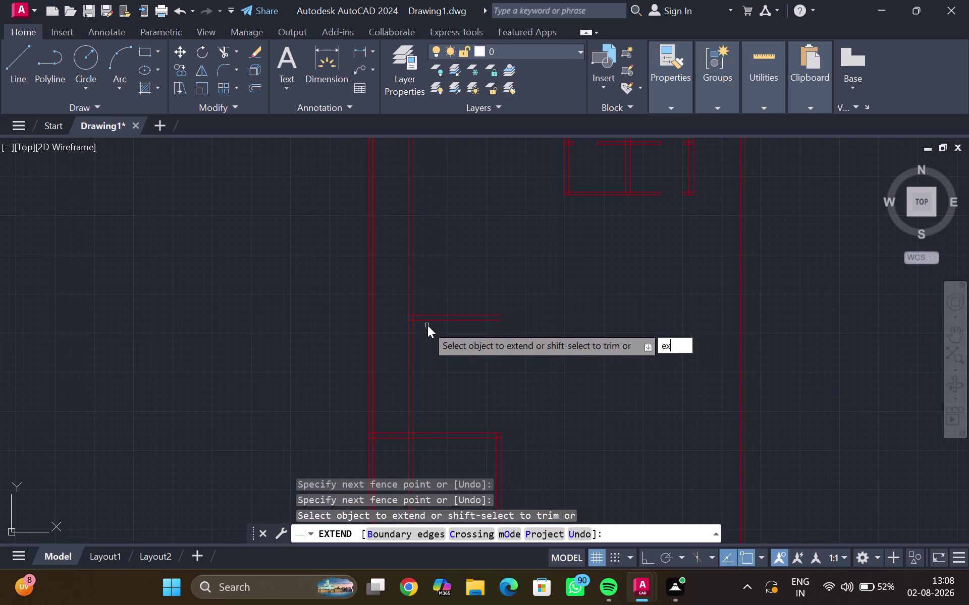
key(Return)
drag(448, 298, 442, 342)
scroll(up, 3)
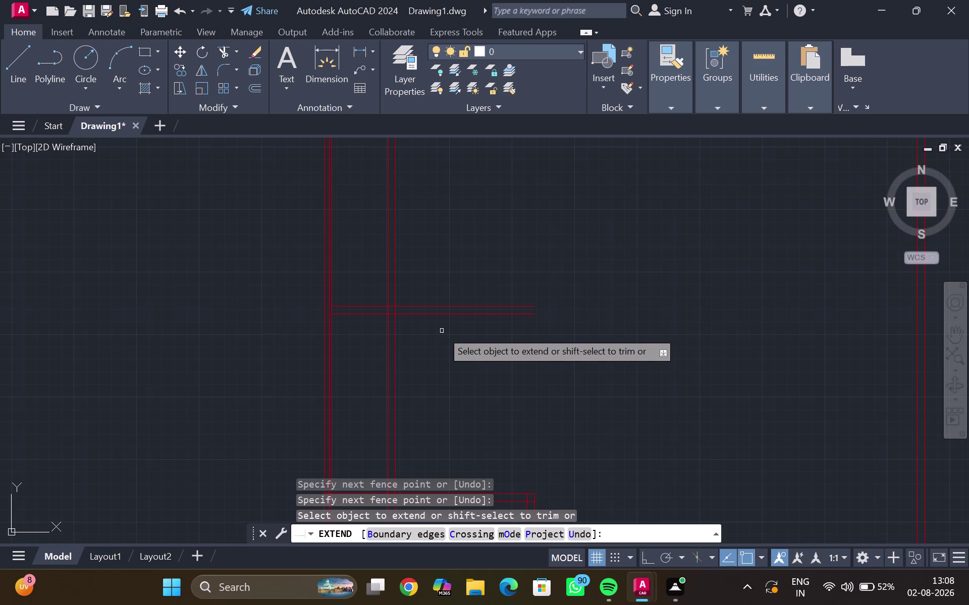
drag(350, 294, 347, 334)
scroll(up, 3)
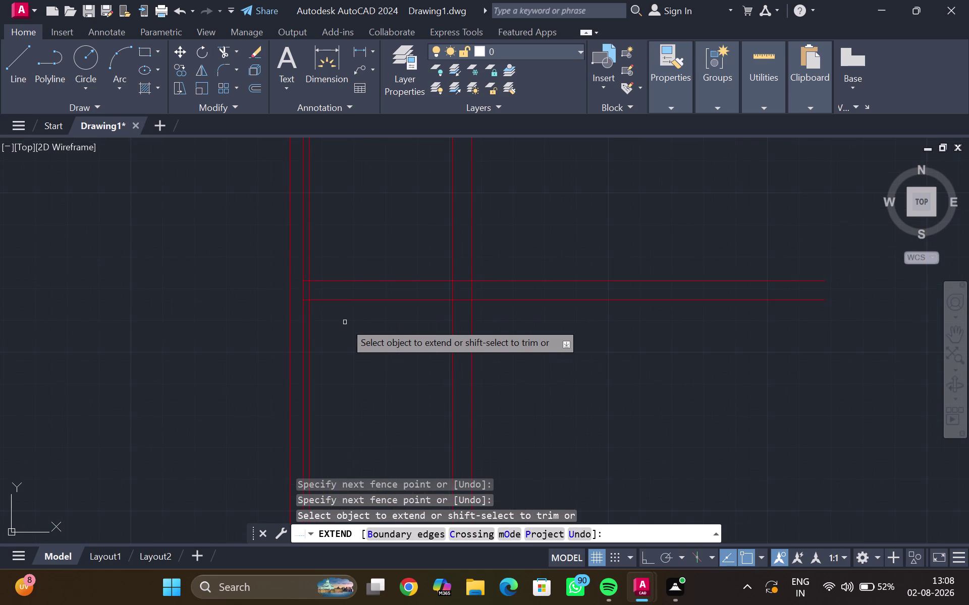
drag(369, 267, 368, 312)
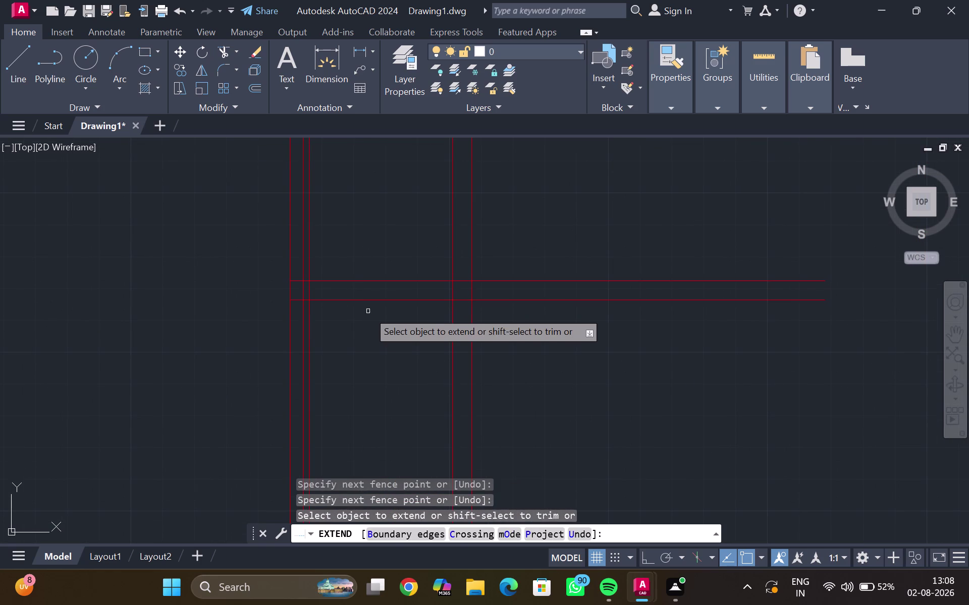
key(Escape)
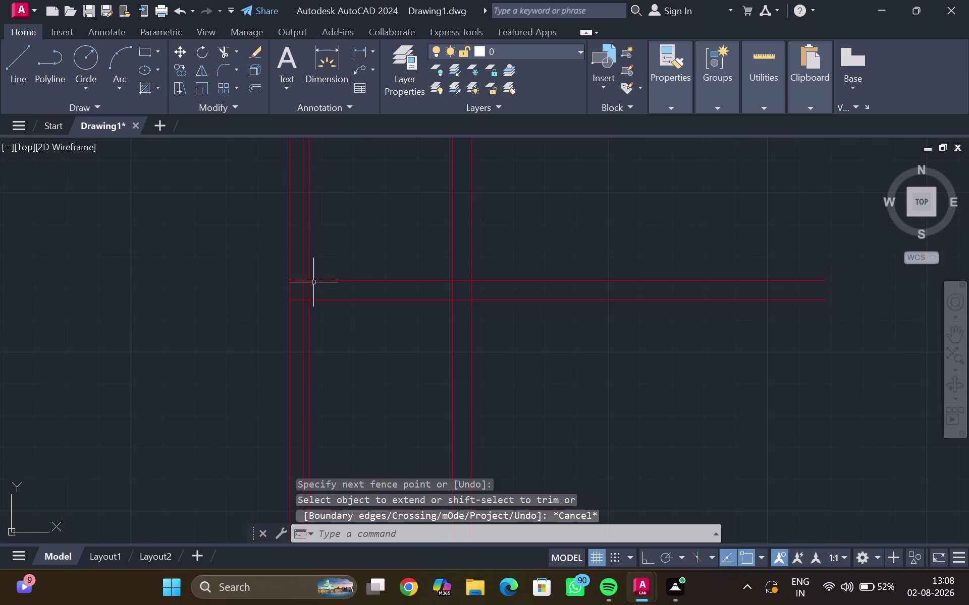
Trim the line overshoots at the left wall and the lower corner junction.
text(tr)
key(Return)
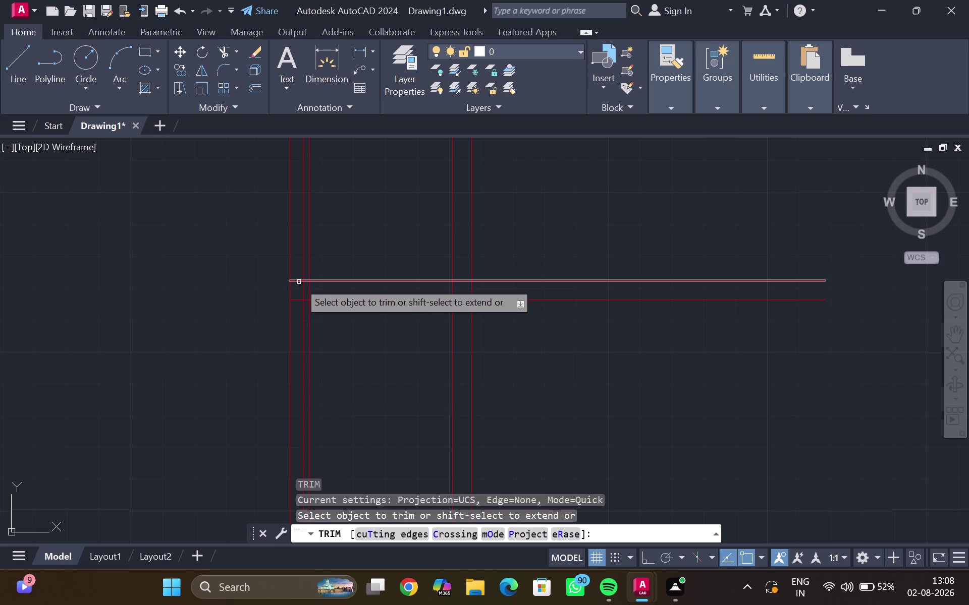
click(303, 289)
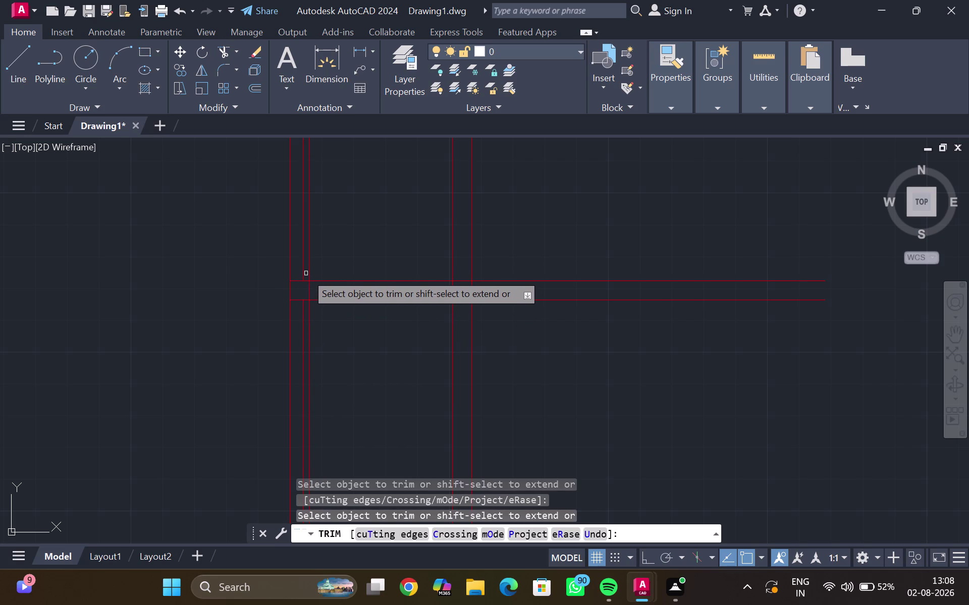
click(304, 273)
scroll(down, 3)
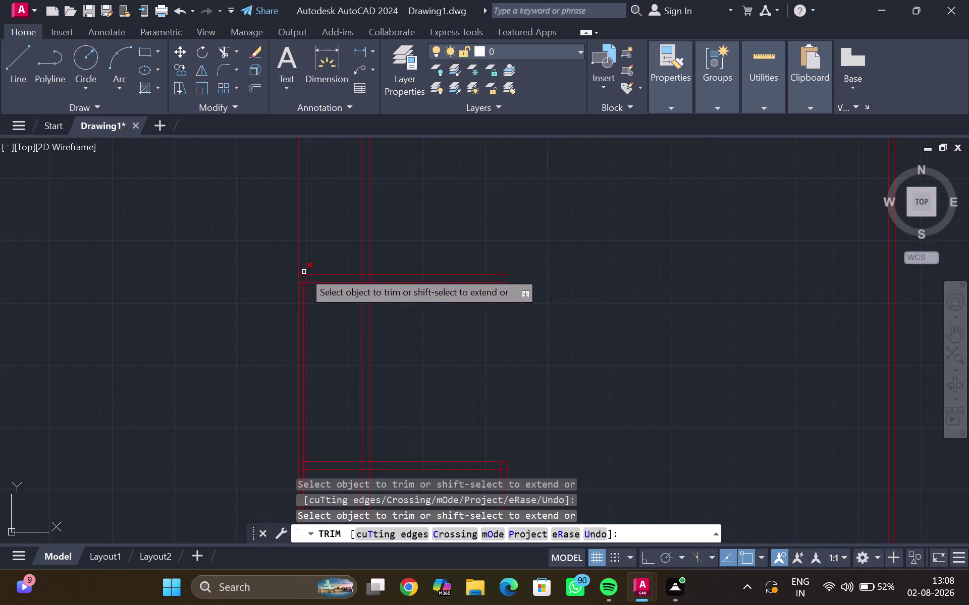
scroll(down, 3)
middle_drag(306, 291, 328, 253)
scroll(up, 3)
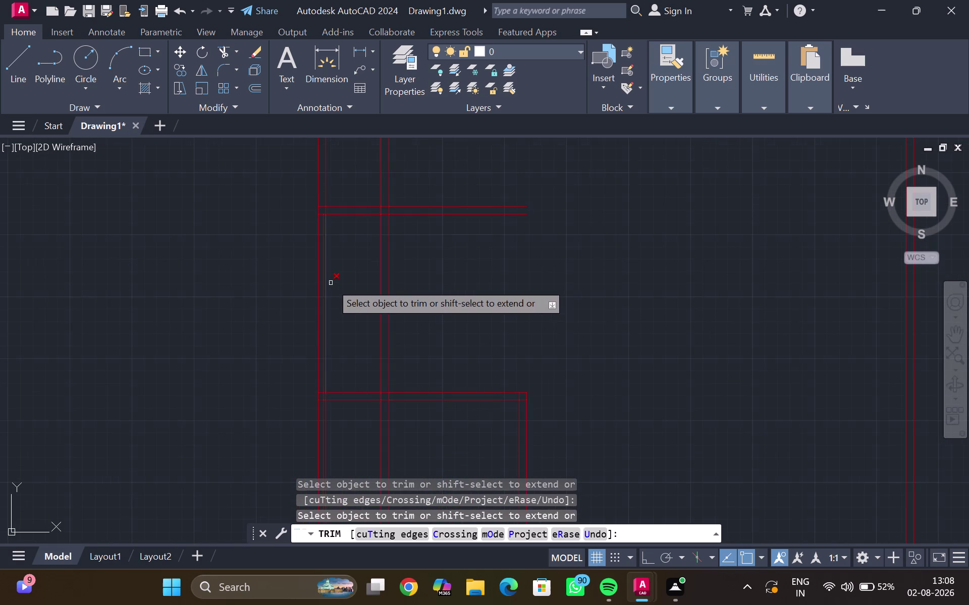
scroll(up, 3)
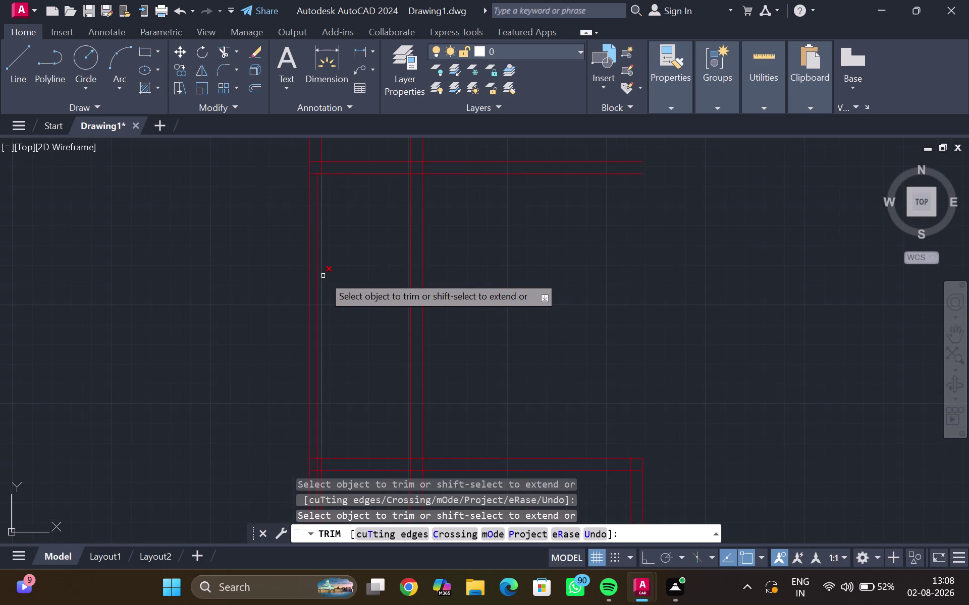
click(323, 276)
middle_drag(320, 396, 346, 263)
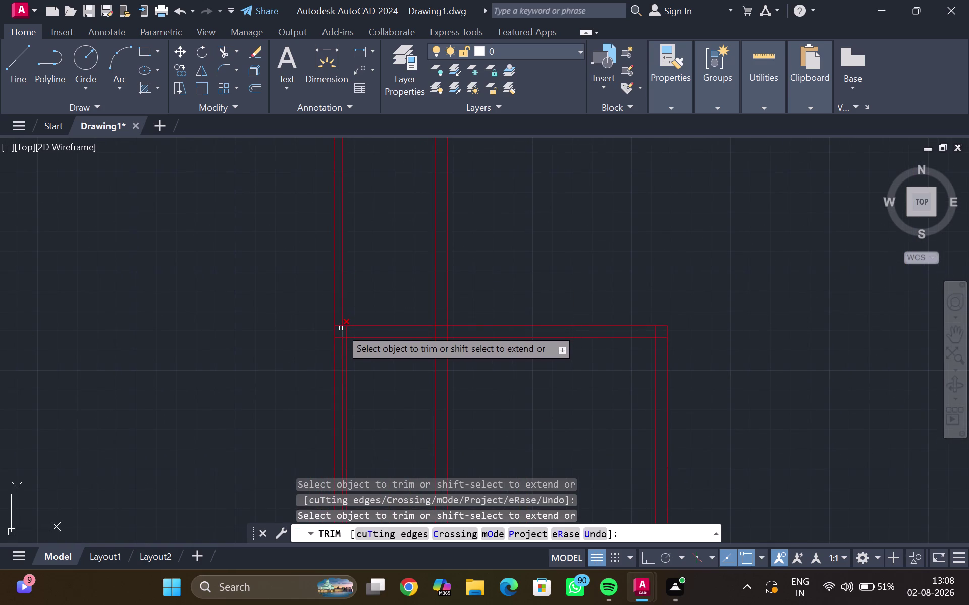
click(342, 329)
click(341, 345)
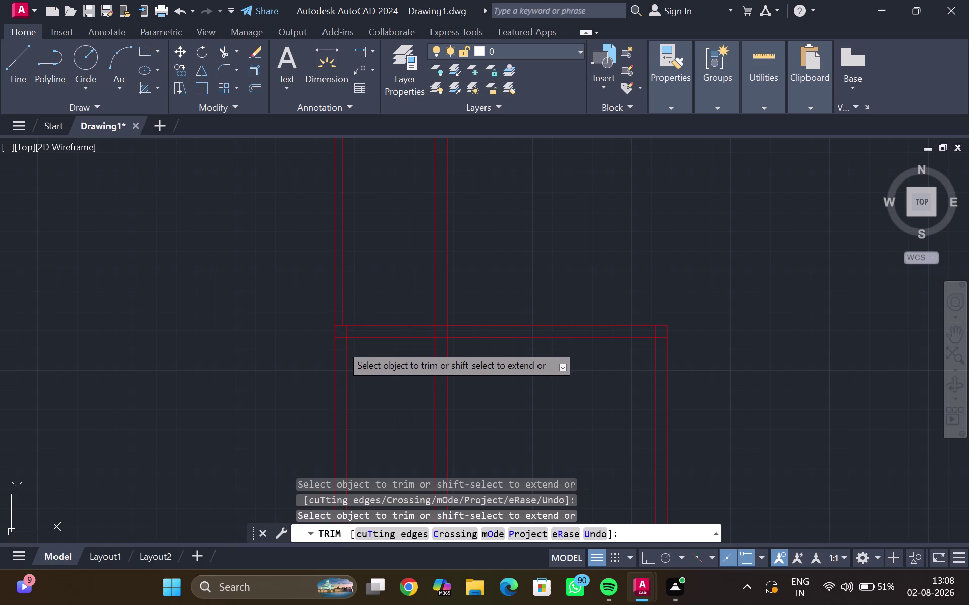
Fence-trim the crossing lines at the upper partition and lower wall junctions.
middle_drag(353, 302, 342, 334)
scroll(down, 3)
middle_drag(353, 312, 350, 323)
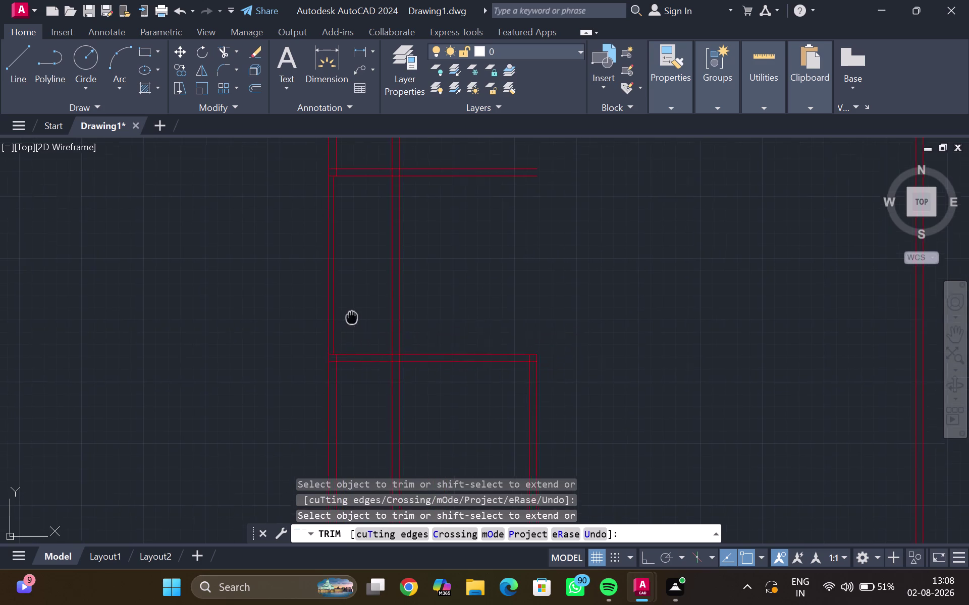
middle_drag(351, 323, 330, 400)
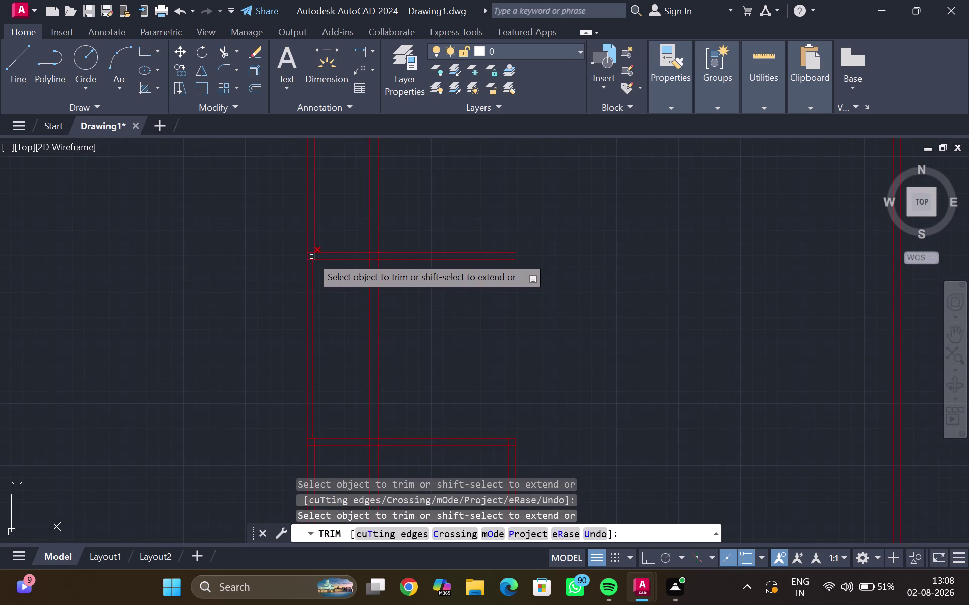
scroll(up, 3)
drag(310, 243, 327, 255)
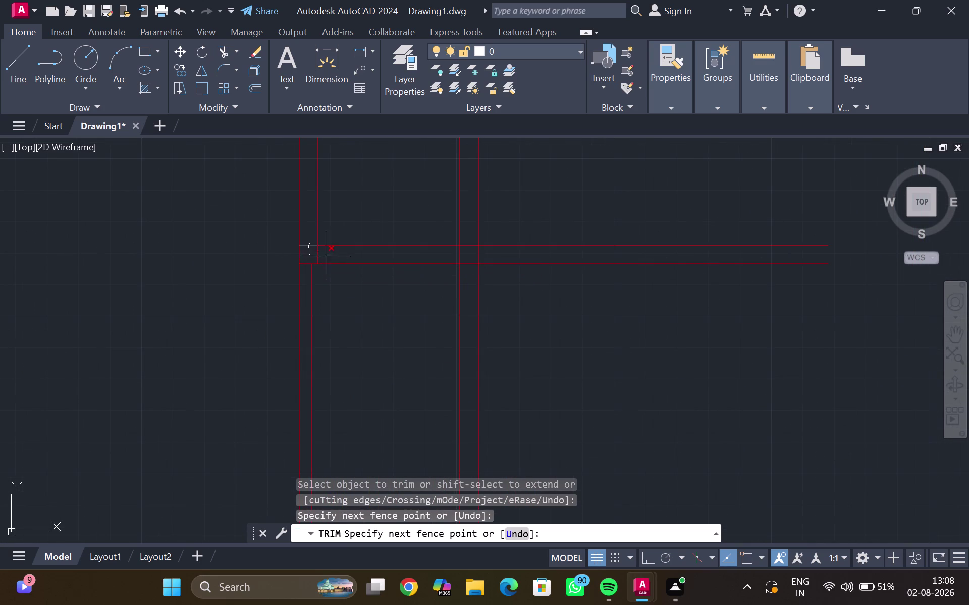
drag(326, 255, 330, 255)
scroll(down, 3)
middle_drag(321, 331, 373, 208)
scroll(up, 3)
middle_drag(380, 347, 383, 107)
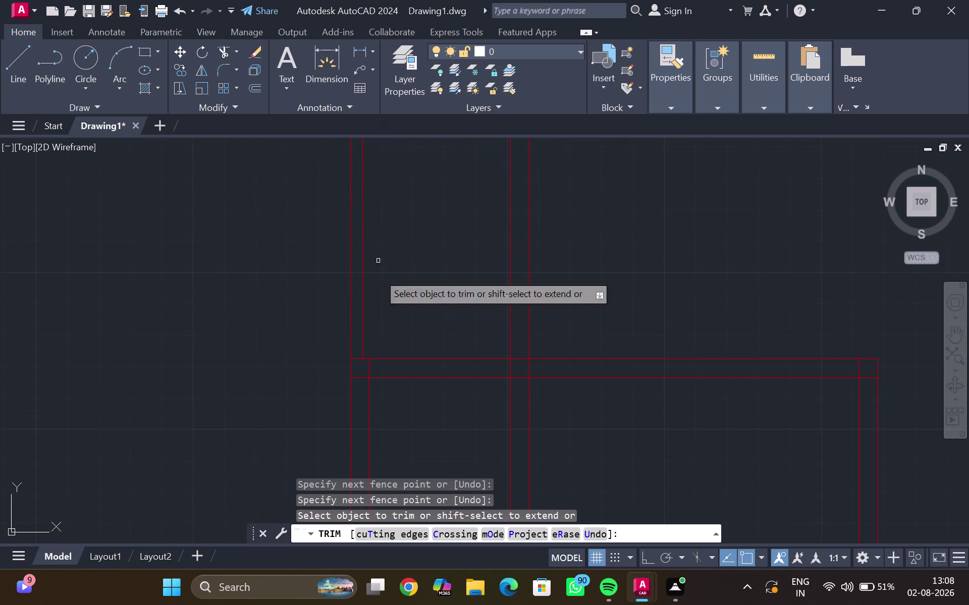
drag(373, 366, 361, 393)
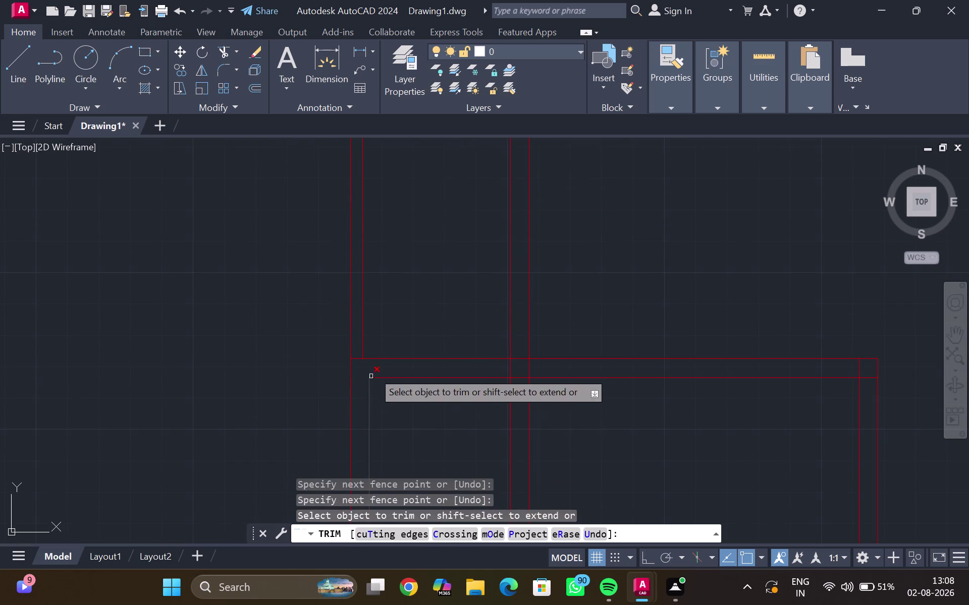
Pan out to view the whole floor plan and end trimming.
scroll(down, 3)
middle_drag(393, 323, 321, 372)
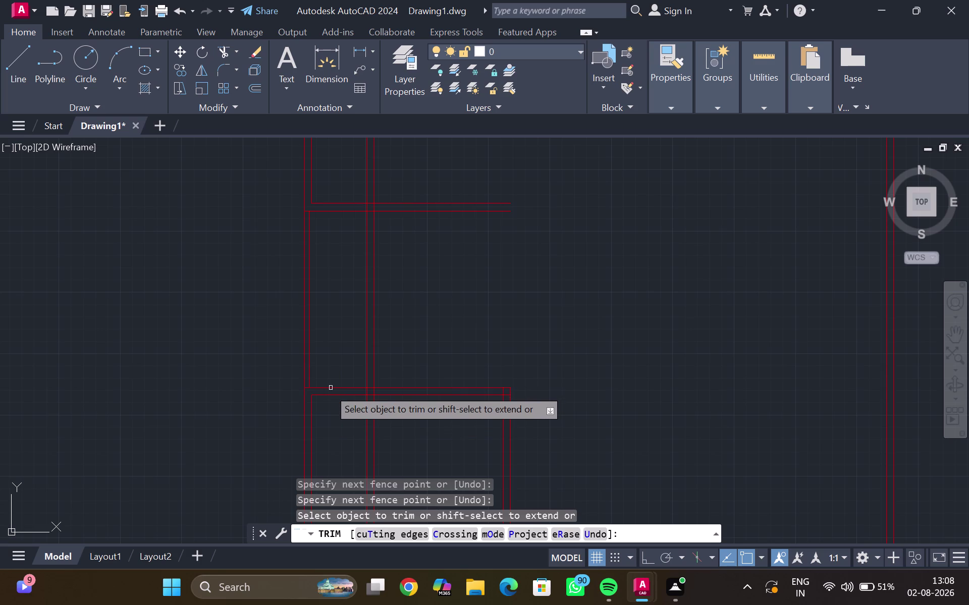
scroll(down, 3)
middle_drag(466, 275, 463, 277)
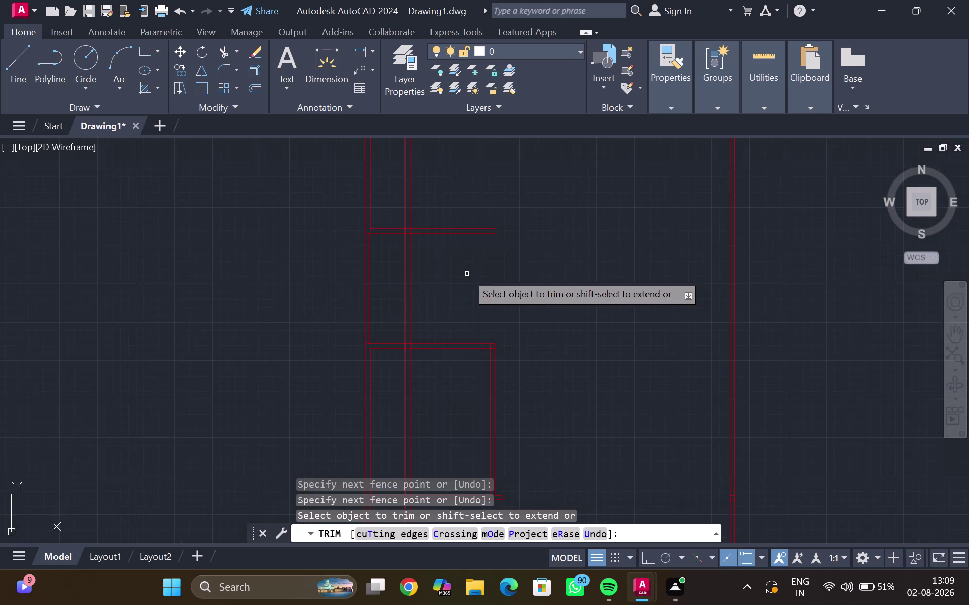
middle_drag(464, 277, 367, 406)
scroll(down, 3)
middle_drag(420, 359, 416, 346)
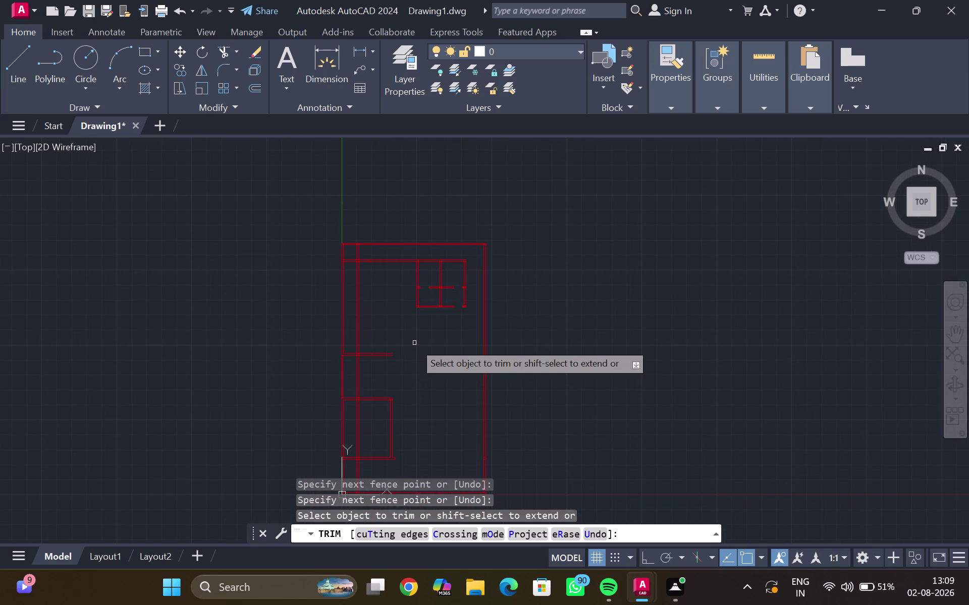
key(Escape)
scroll(up, 3)
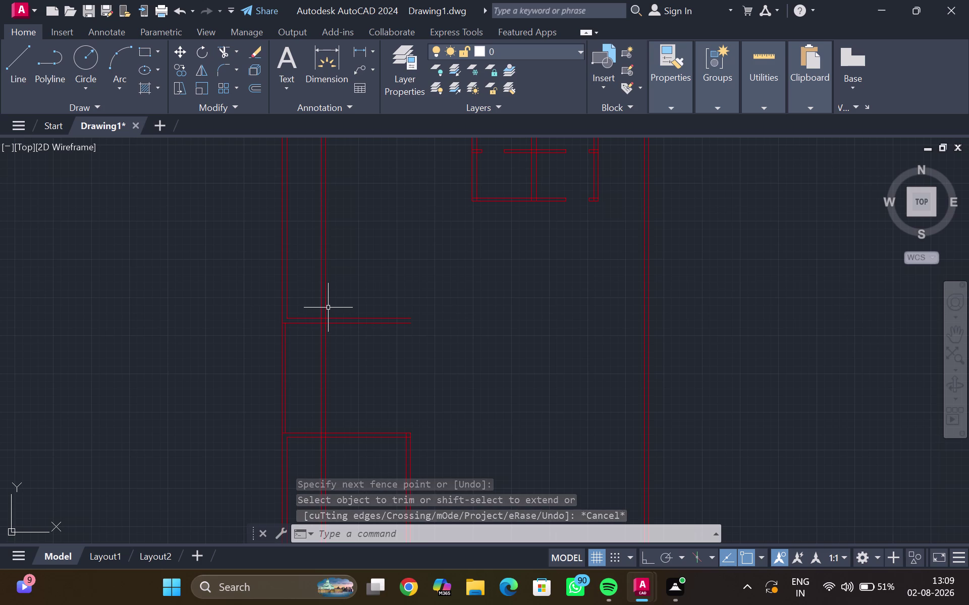
text(dli)
key(Return)
scroll(up, 3)
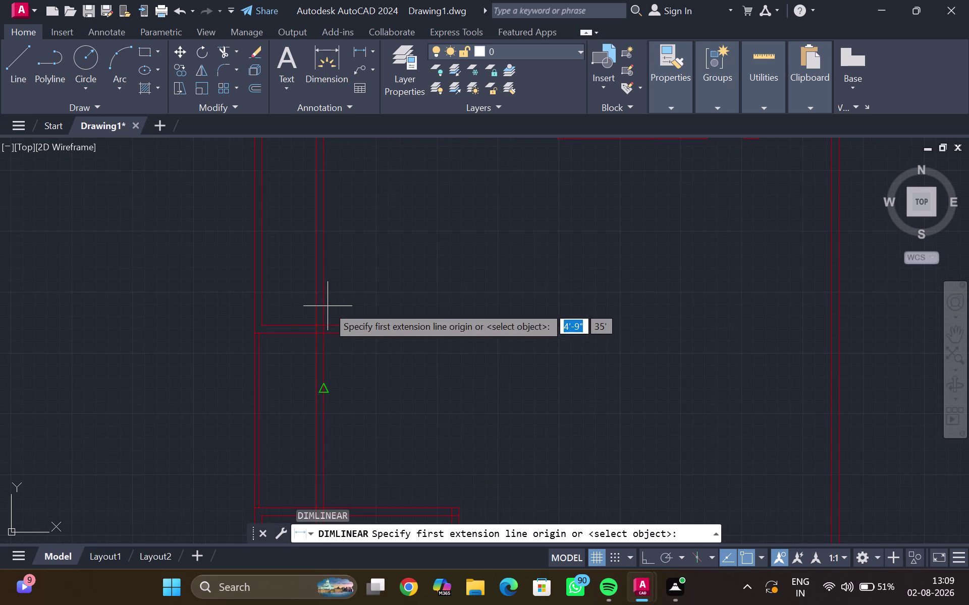
middle_click(328, 306)
click(326, 335)
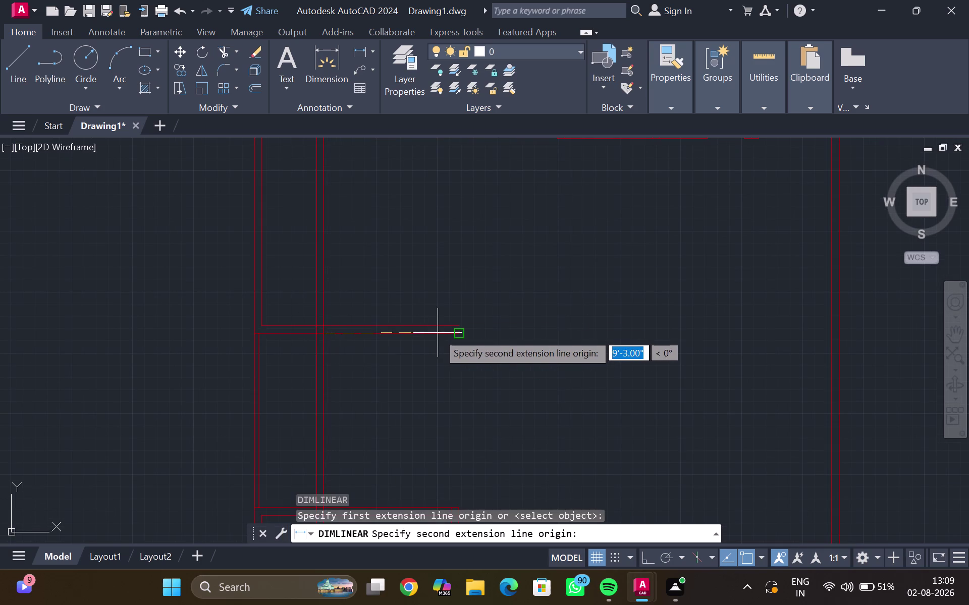
click(459, 334)
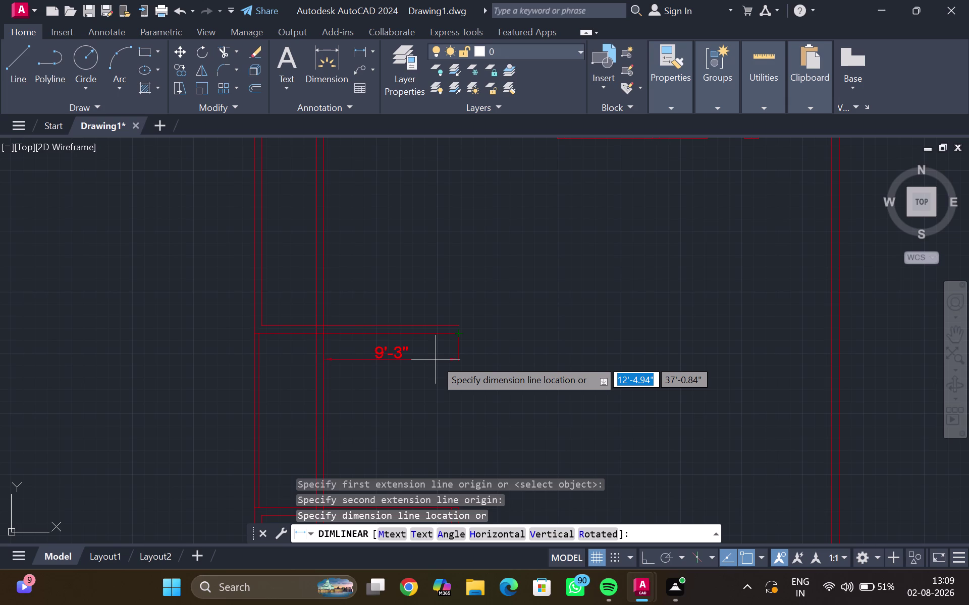
key(Escape)
middle_drag(443, 355, 427, 354)
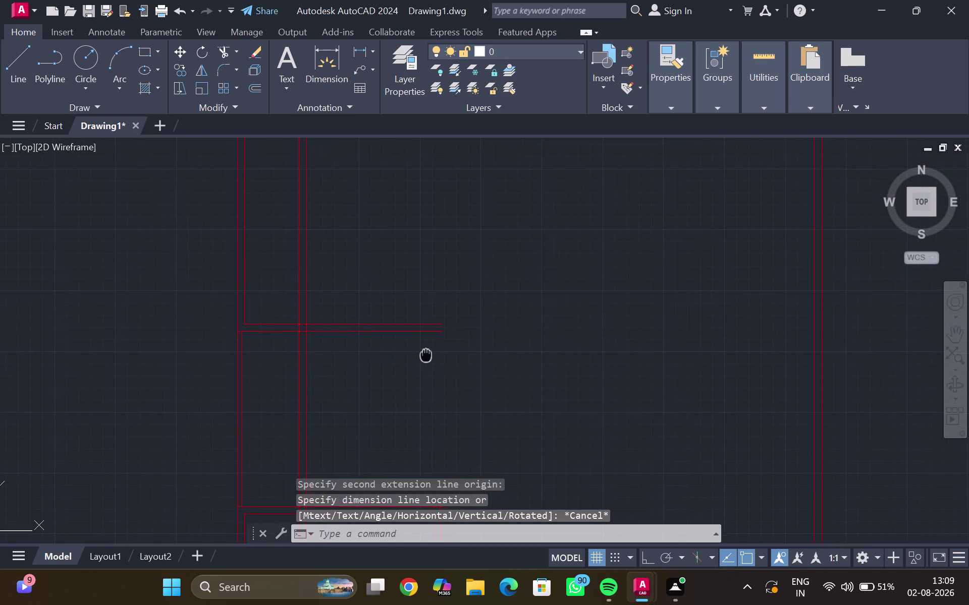
middle_drag(427, 354, 420, 339)
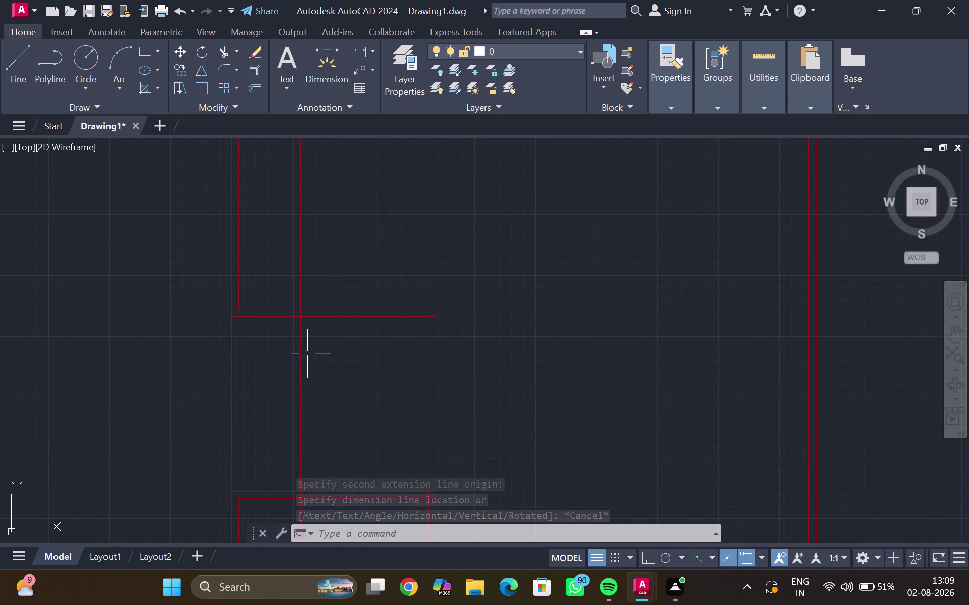
scroll(down, 3)
middle_drag(325, 355, 320, 325)
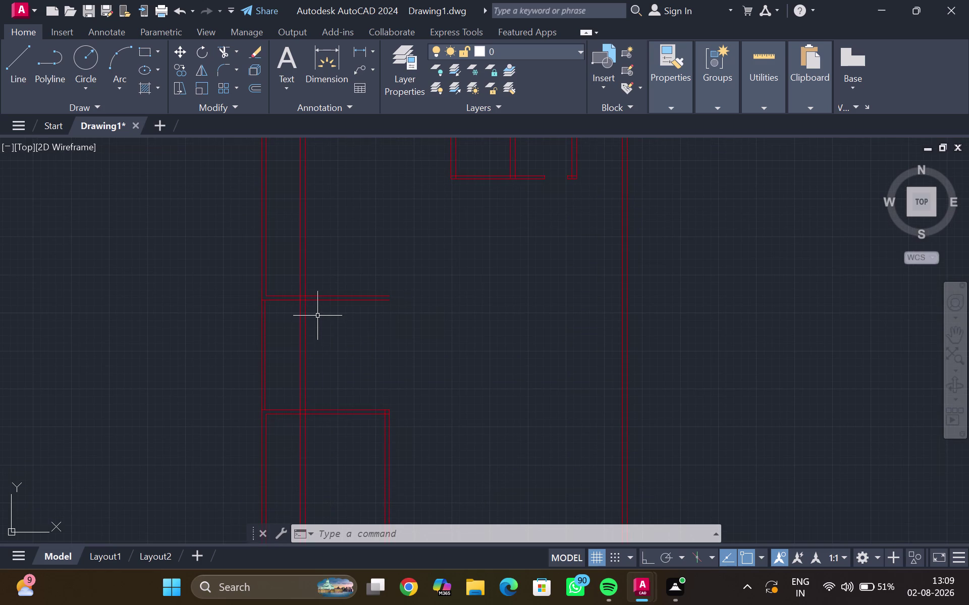
click(303, 320)
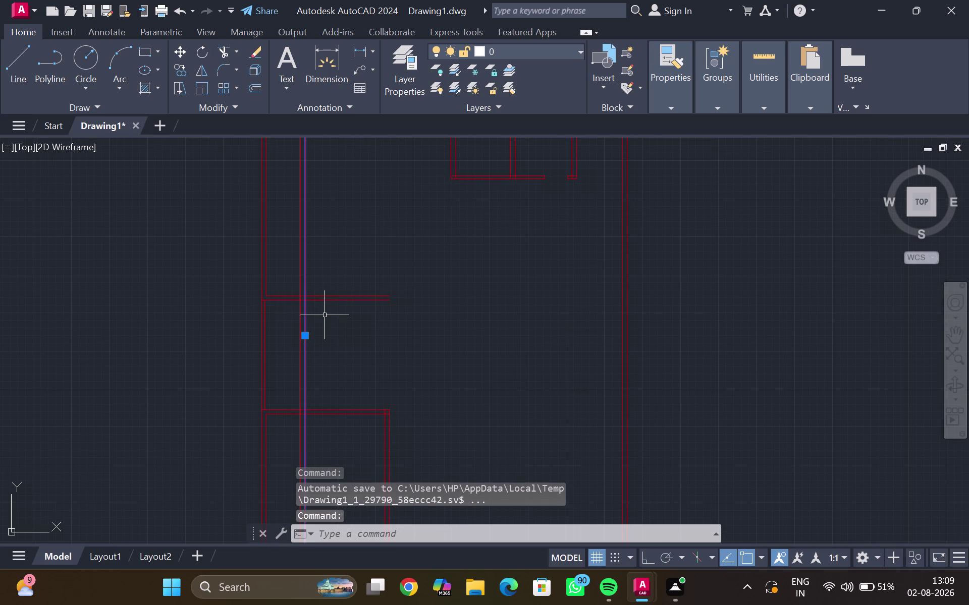
Break the inner vertical wall line at the partition junction.
key(b)
key(r)
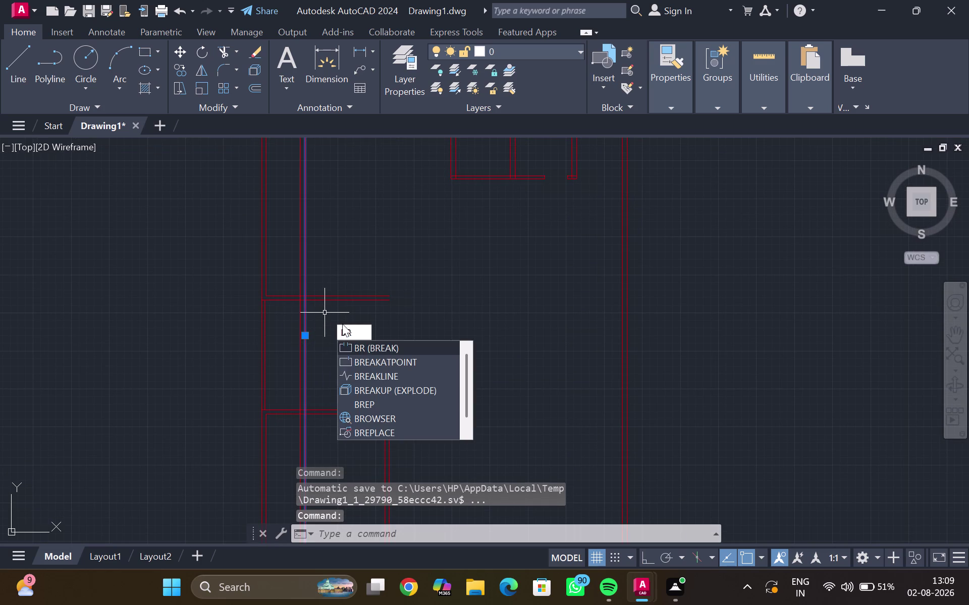
click(376, 362)
scroll(up, 3)
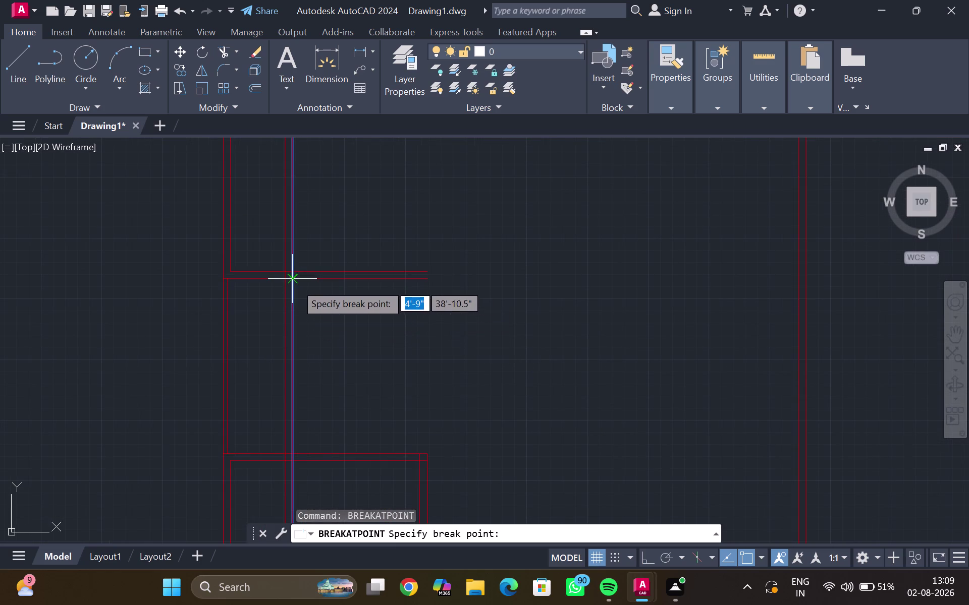
click(293, 283)
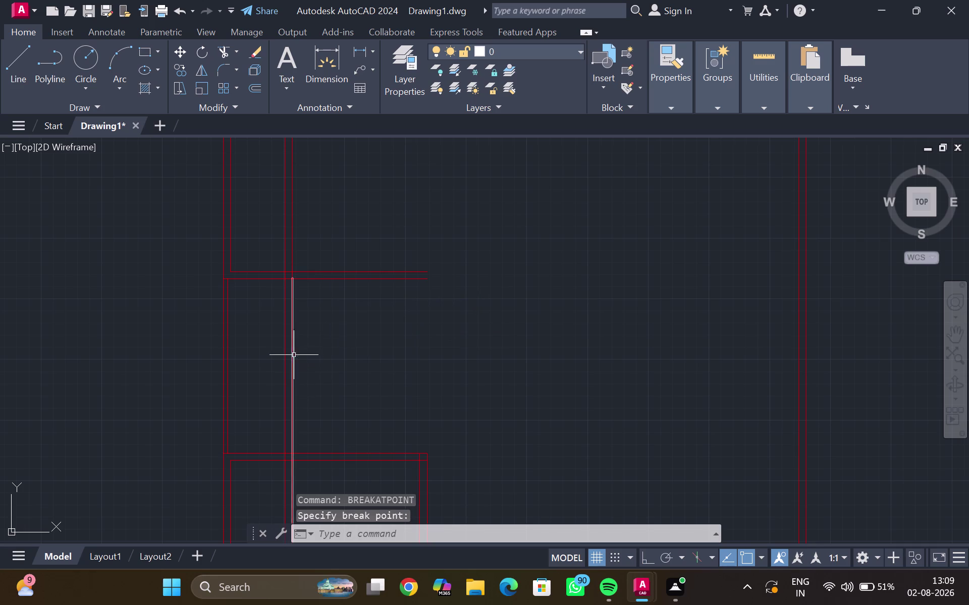
Select the lower split piece, abandon a second break, and clear the selection.
click(291, 355)
key(b)
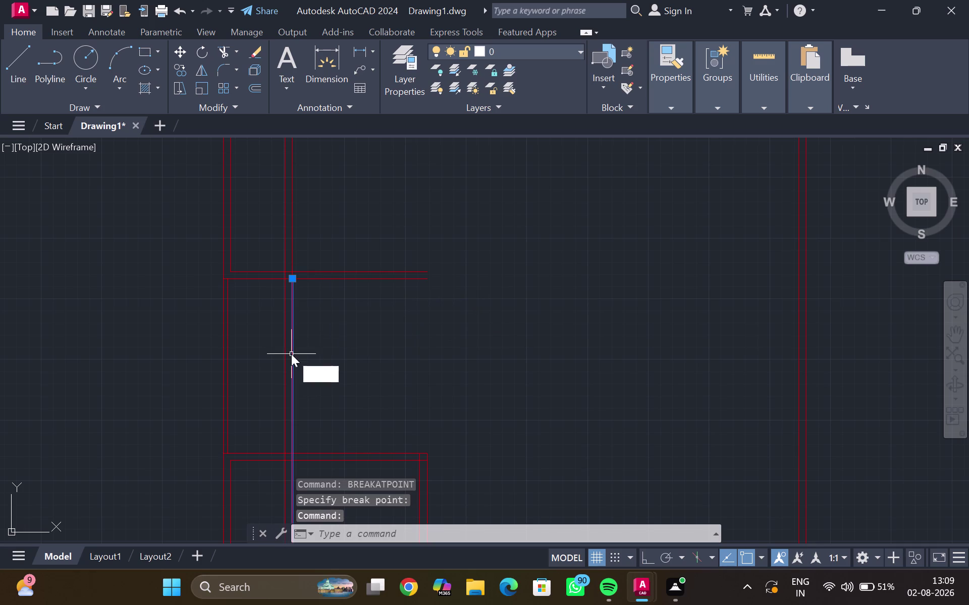
key(r)
click(335, 397)
scroll(up, 3)
click(287, 452)
scroll(down, 3)
key(Escape)
scroll(down, 3)
middle_drag(412, 394, 381, 394)
click(334, 354)
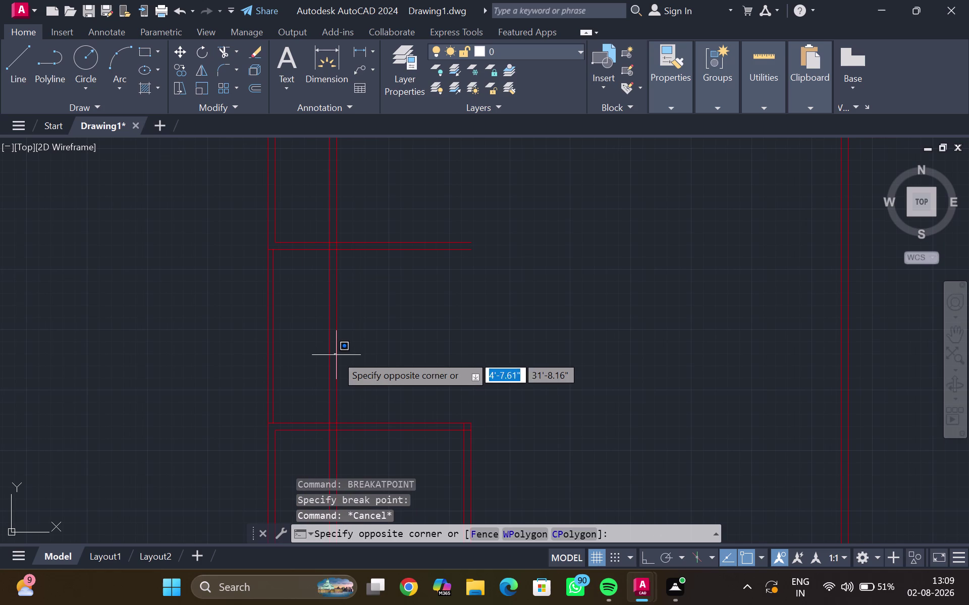
click(335, 354)
click(339, 354)
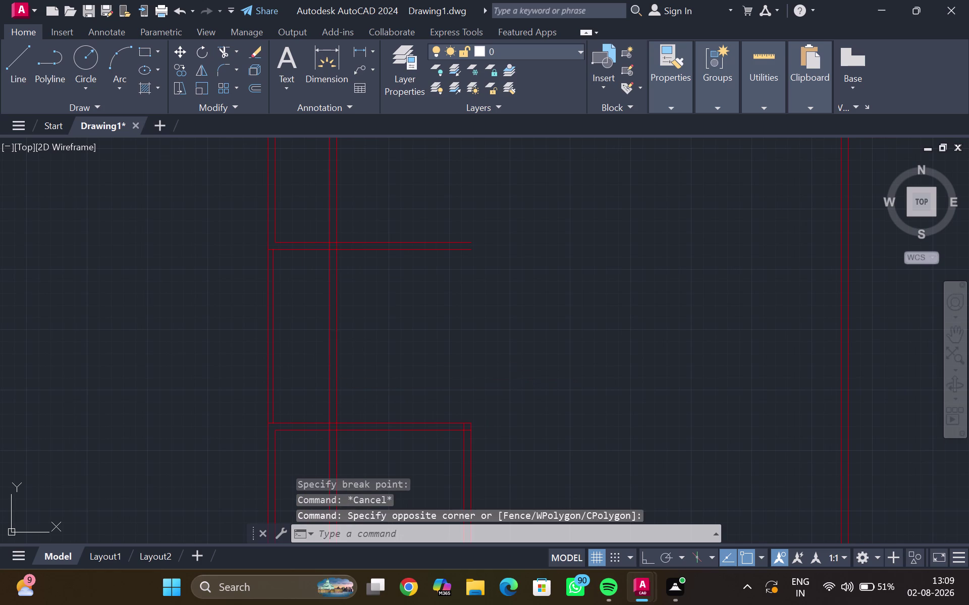
Offset the split wall piece 16' to place a new vertical partition line.
key(o)
key(Return)
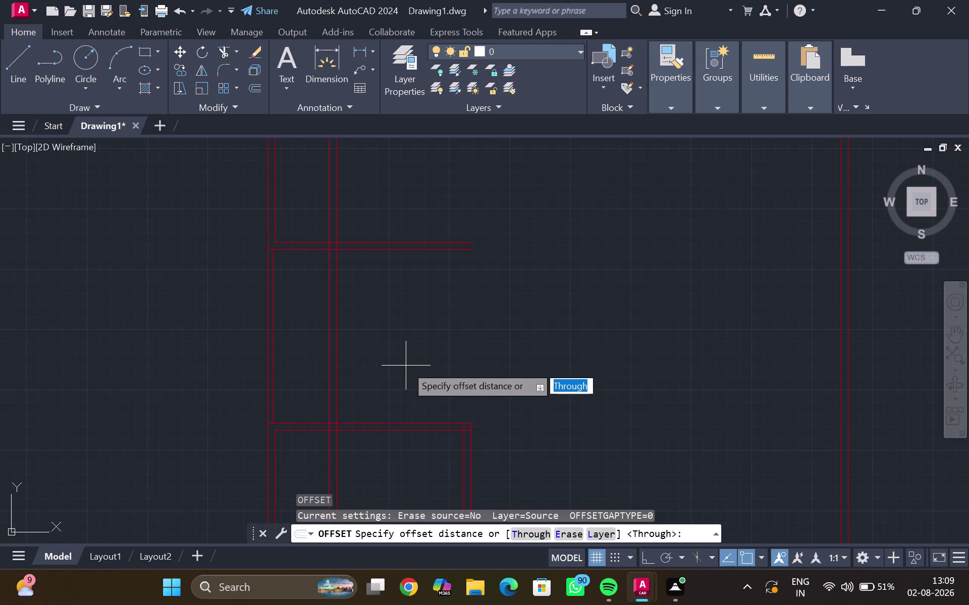
text(16)
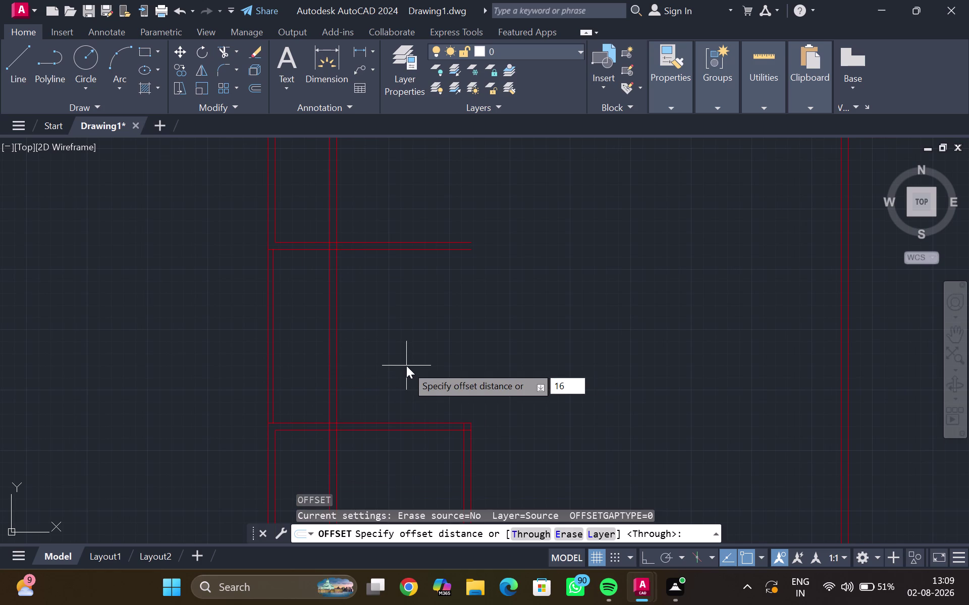
key(apostrophe)
key(Return)
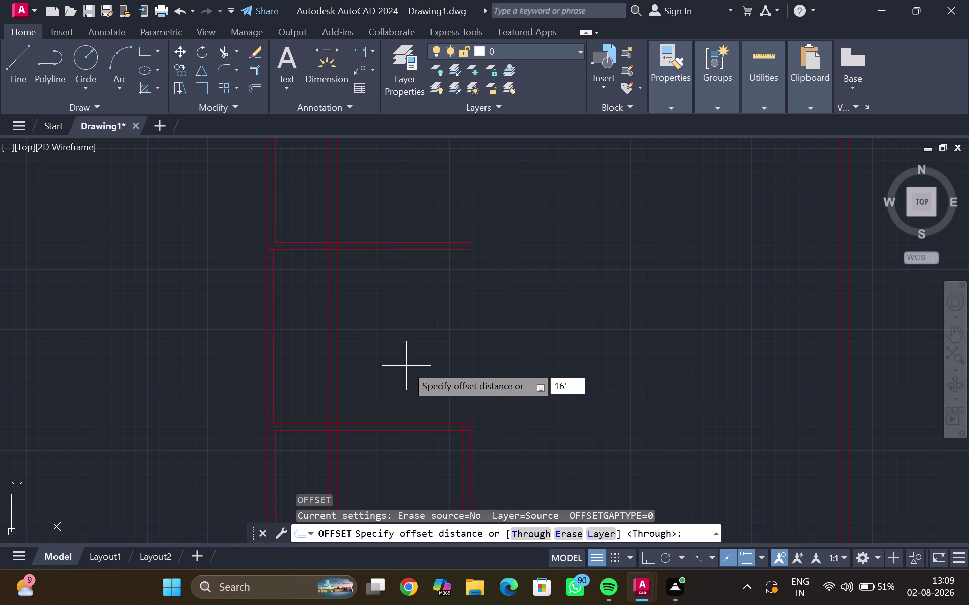
click(406, 366)
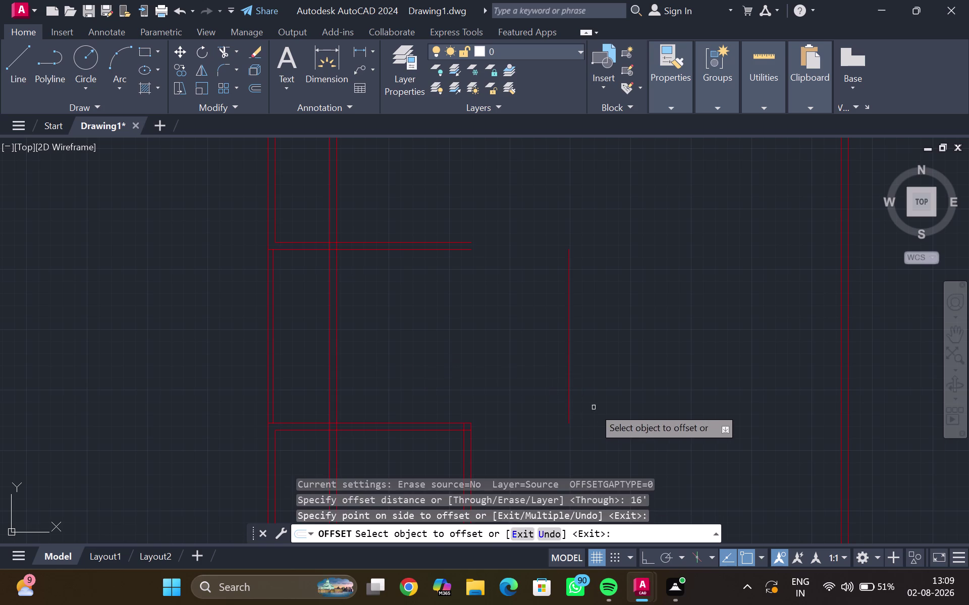
Offset that partition line 6" to make it a double-line wall.
click(569, 389)
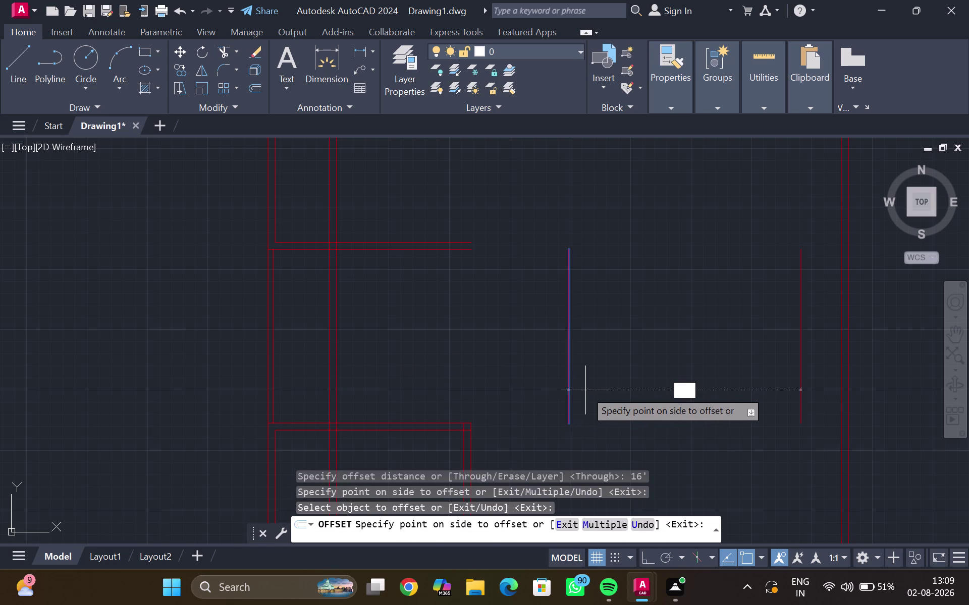
text(6")
key(Return)
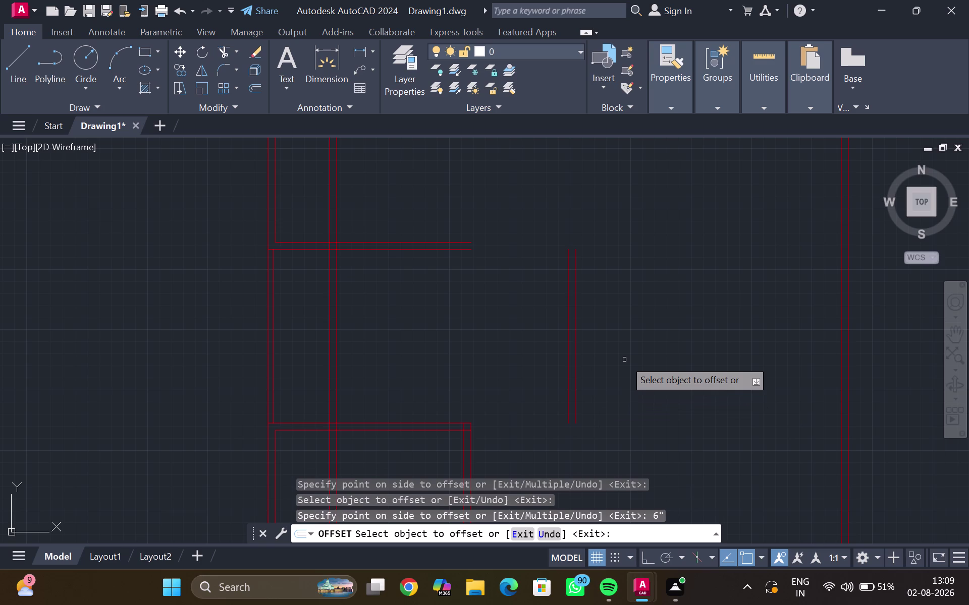
key(Escape)
scroll(down, 3)
middle_drag(621, 358, 606, 375)
scroll(up, 3)
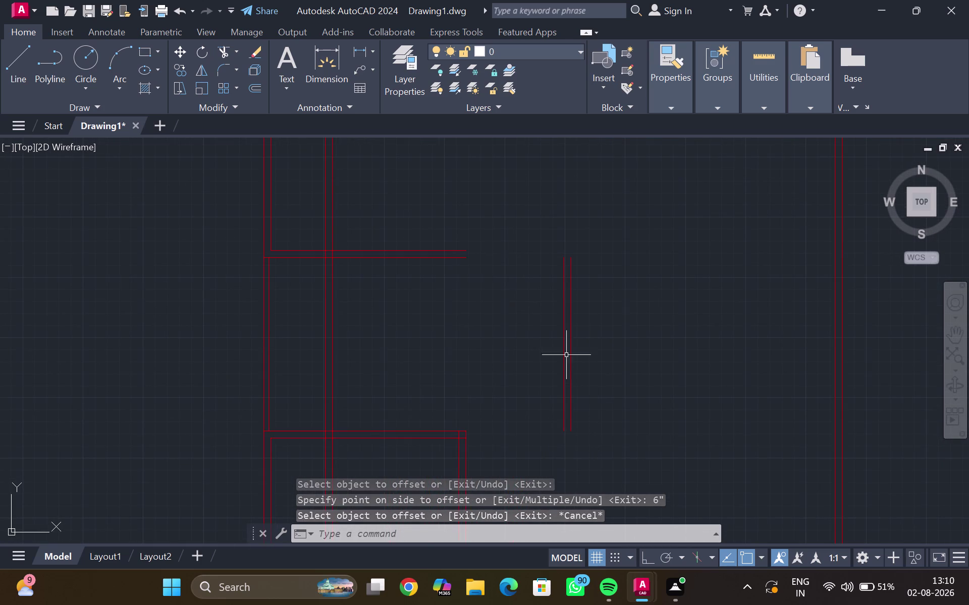
Extend the upper wall line and both partition lines so they meet.
text(ex)
key(Return)
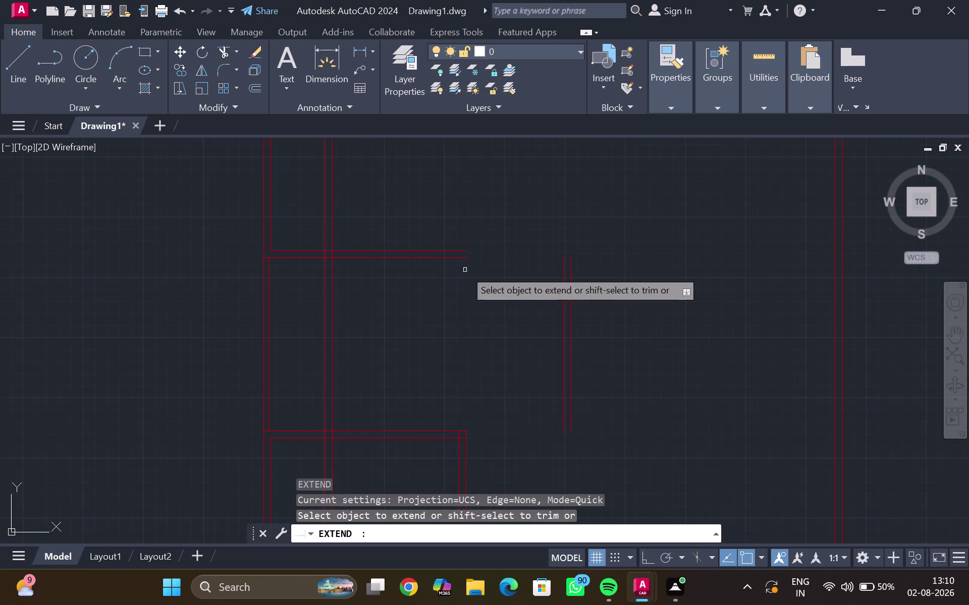
drag(451, 231, 430, 280)
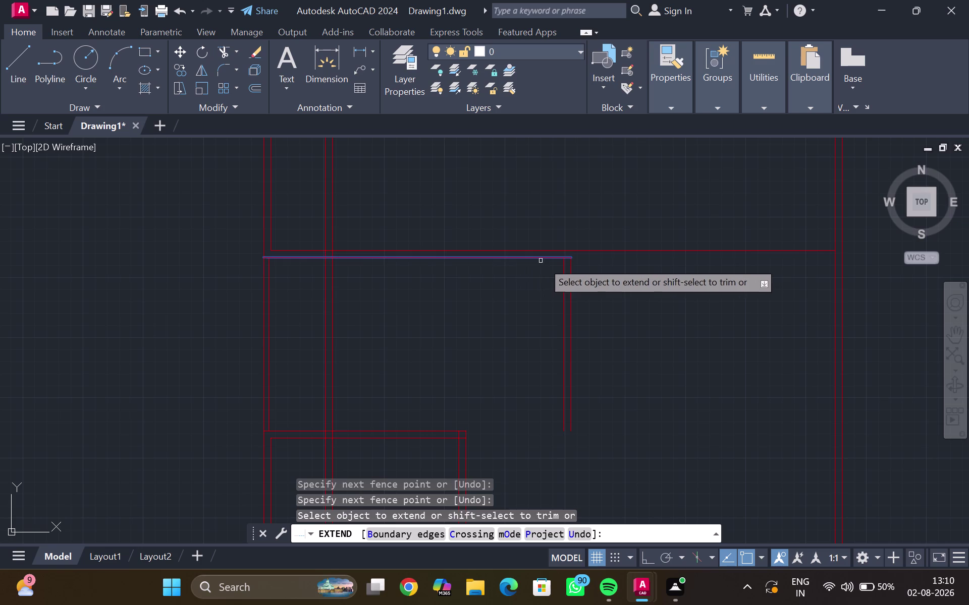
click(566, 266)
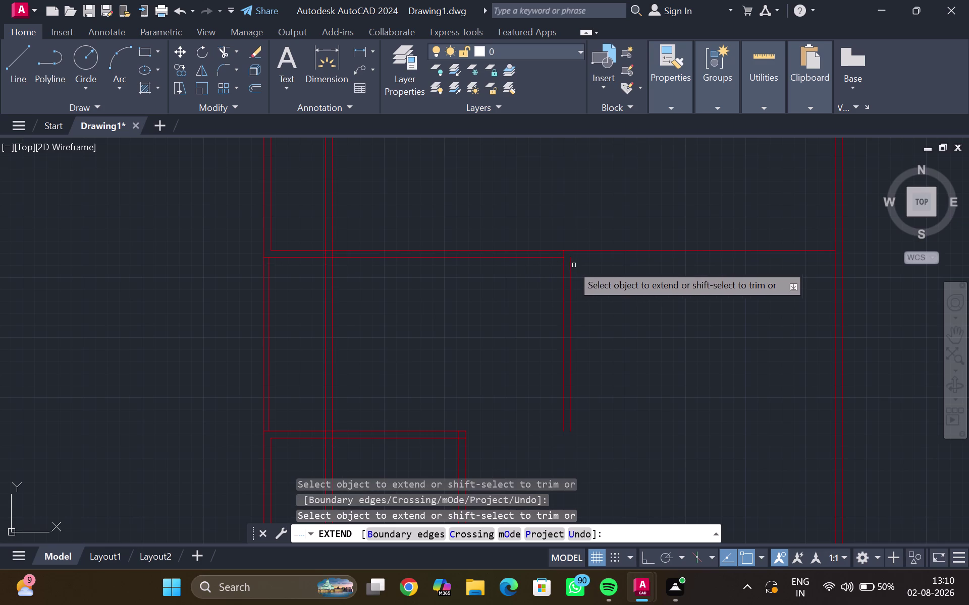
click(569, 266)
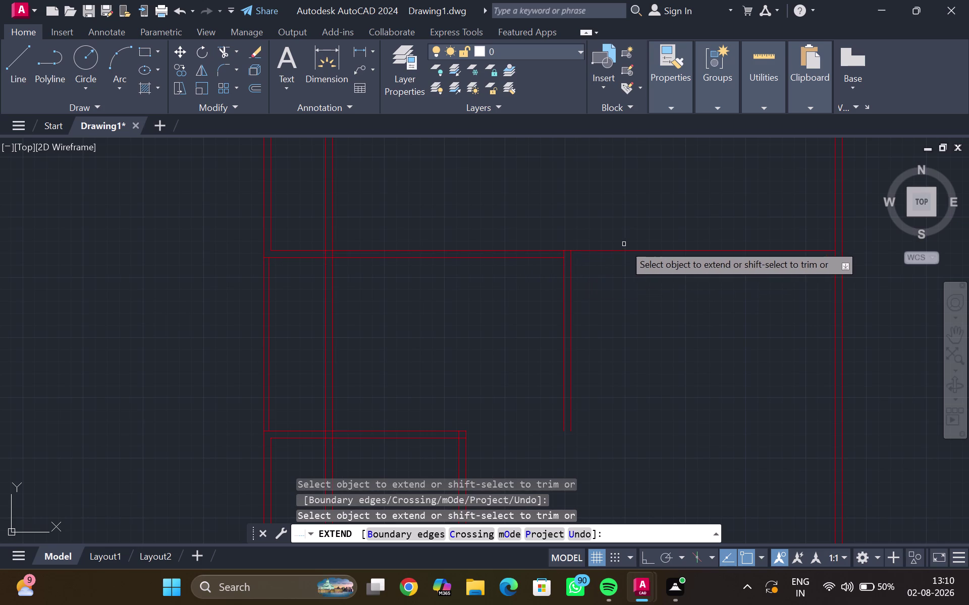
key(Escape)
Trim away the wall line crossing the partition junction.
key(t)
key(r)
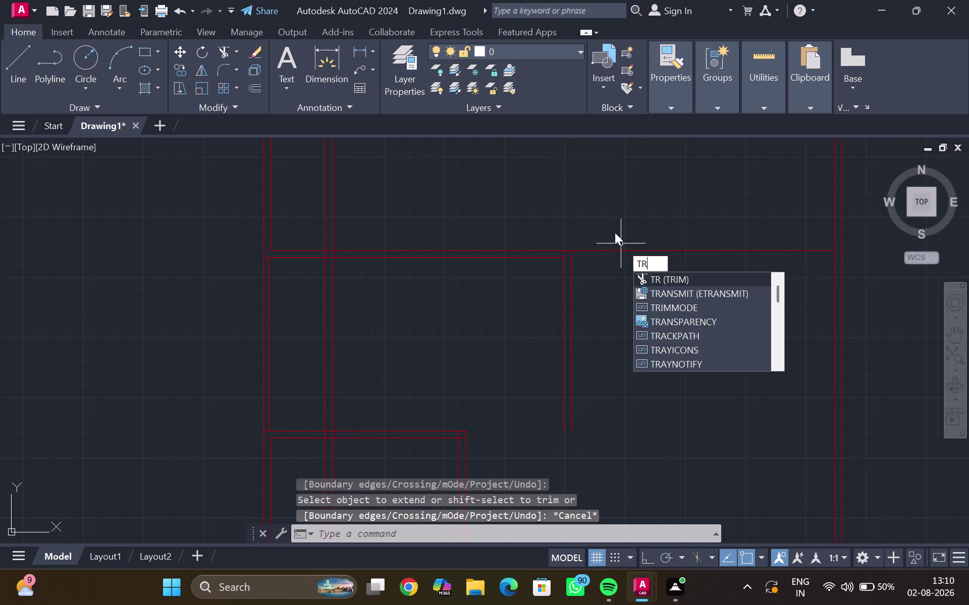
key(Return)
drag(612, 226, 611, 261)
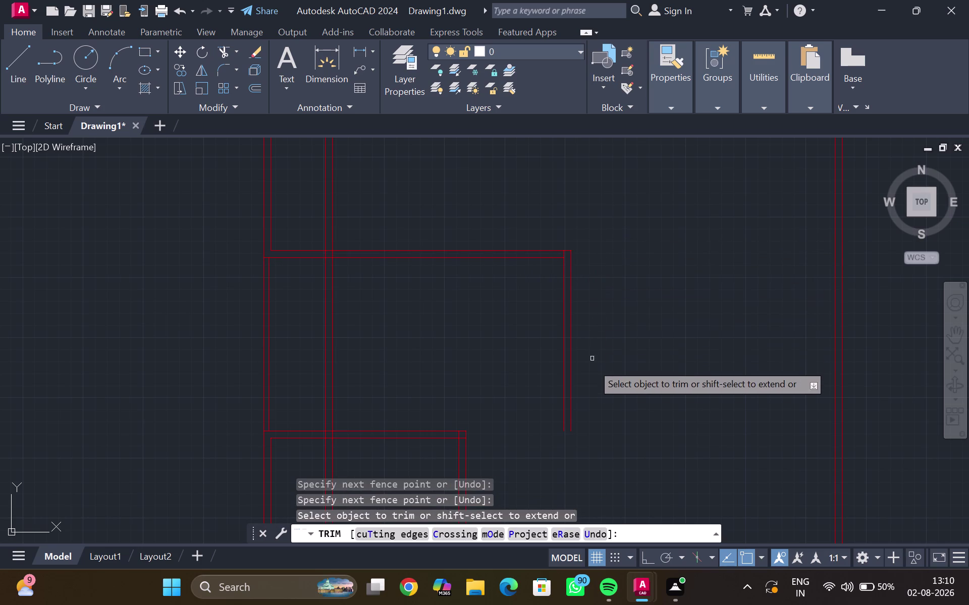
middle_drag(577, 383, 562, 328)
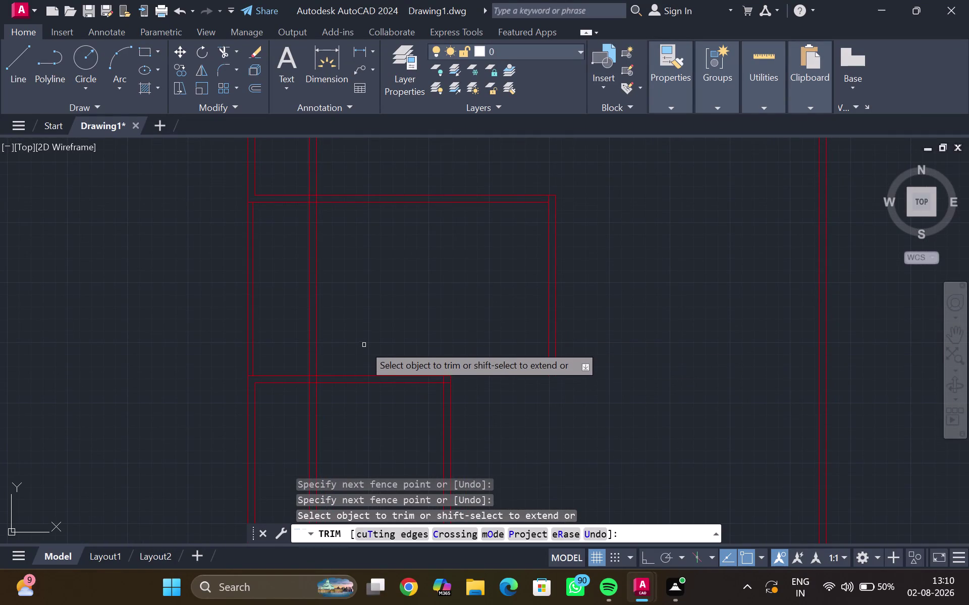
key(Escape)
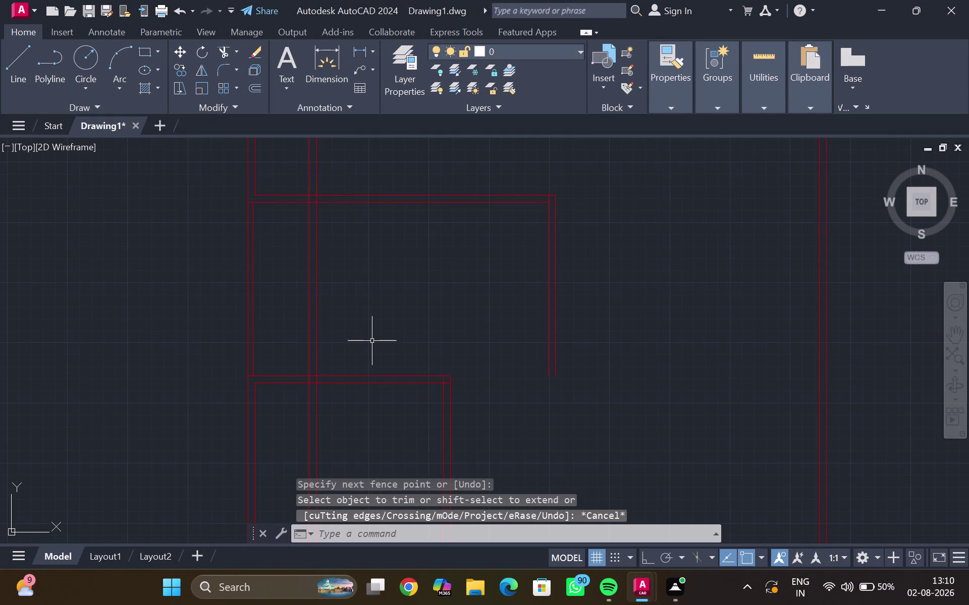
Trim the lines at the lower partition junction, then undo that trim.
text(tr)
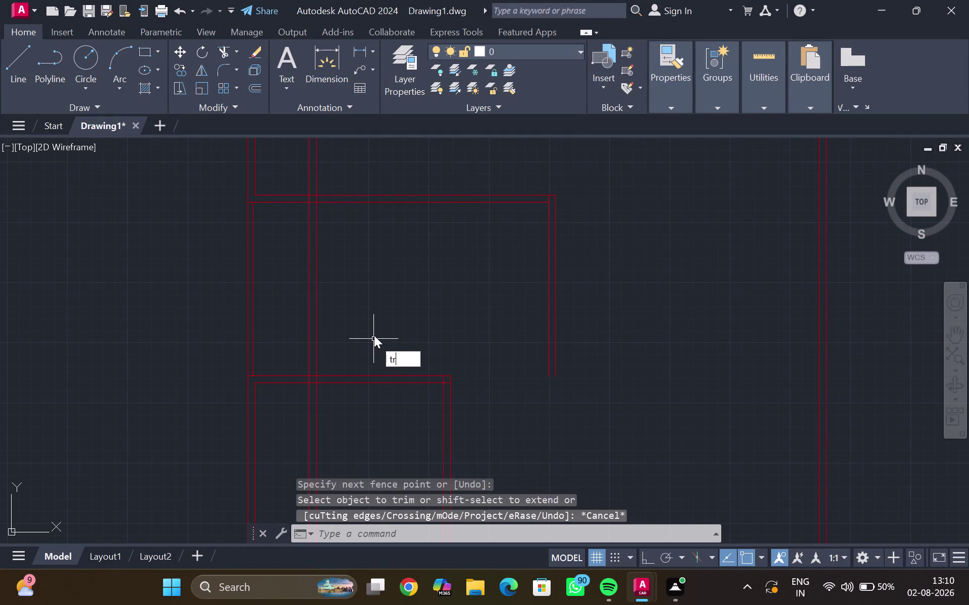
key(Return)
drag(373, 336, 382, 399)
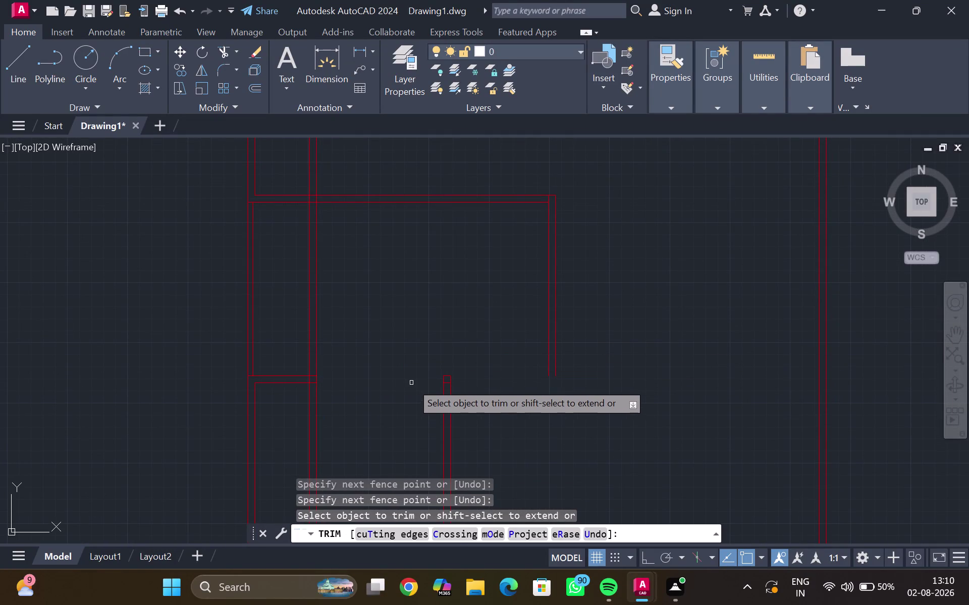
key(ctrl+z)
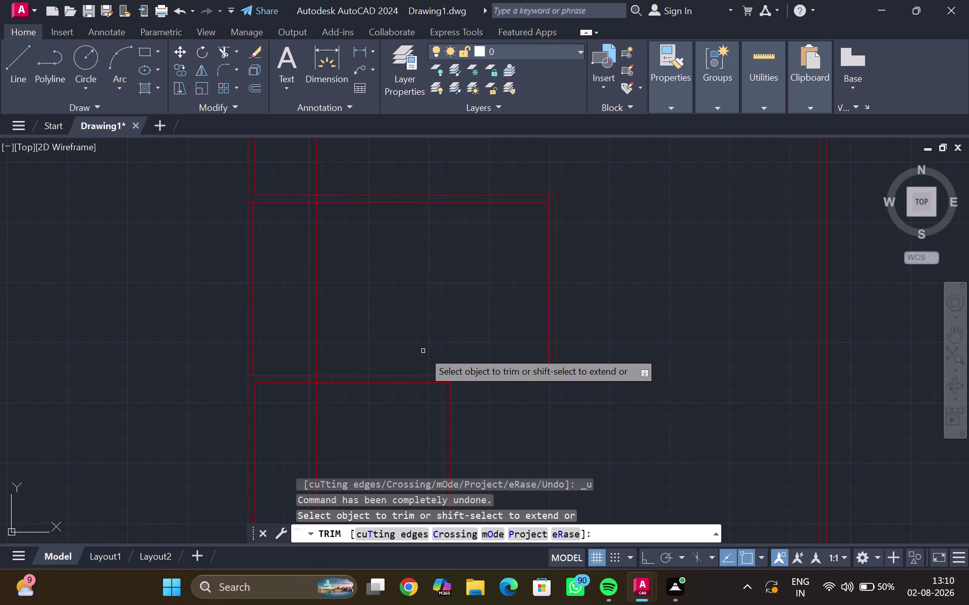
key(Escape)
Extend both lower wall lines to the right exterior wall.
text(ex)
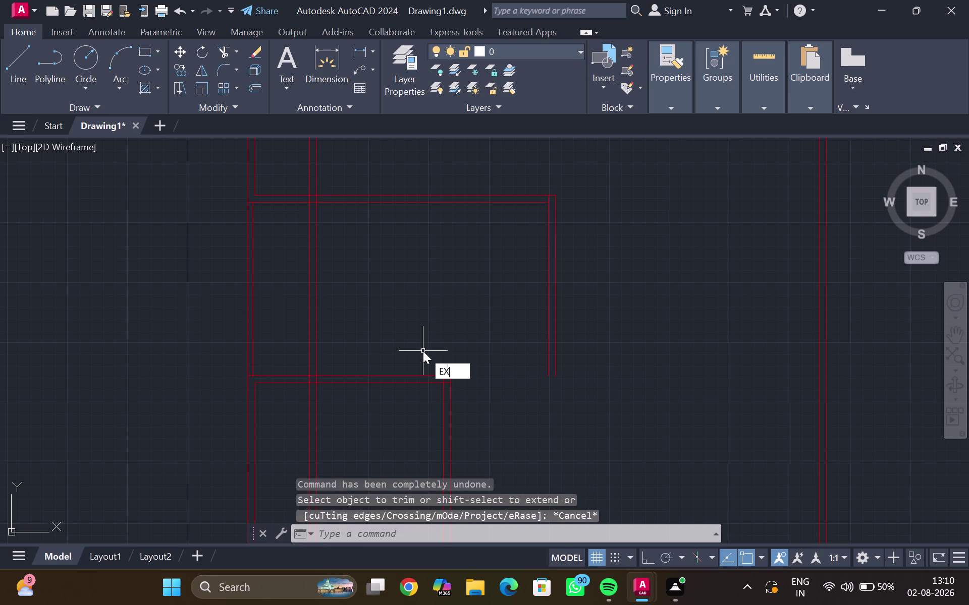
key(Return)
drag(422, 351, 414, 406)
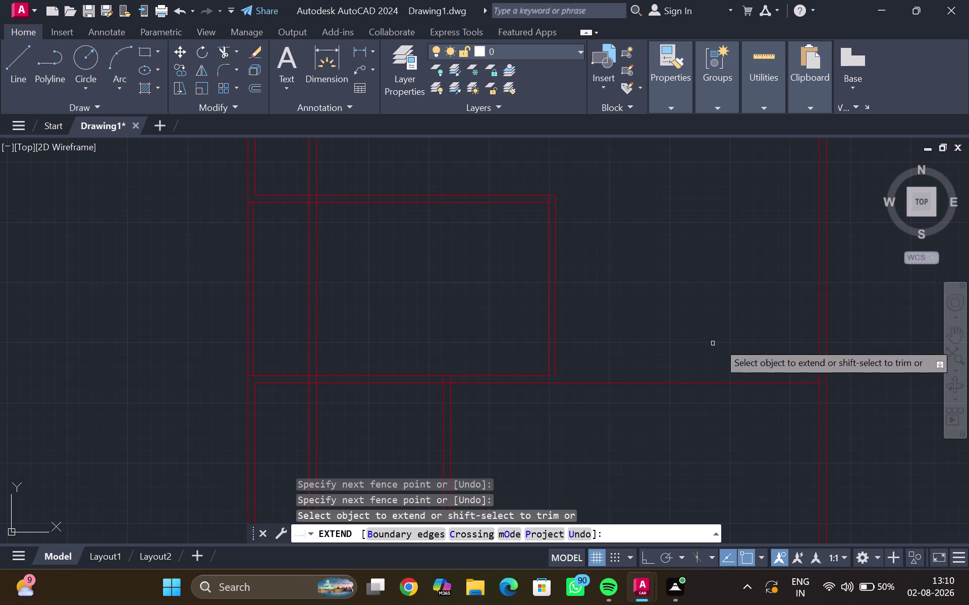
drag(568, 351, 550, 360)
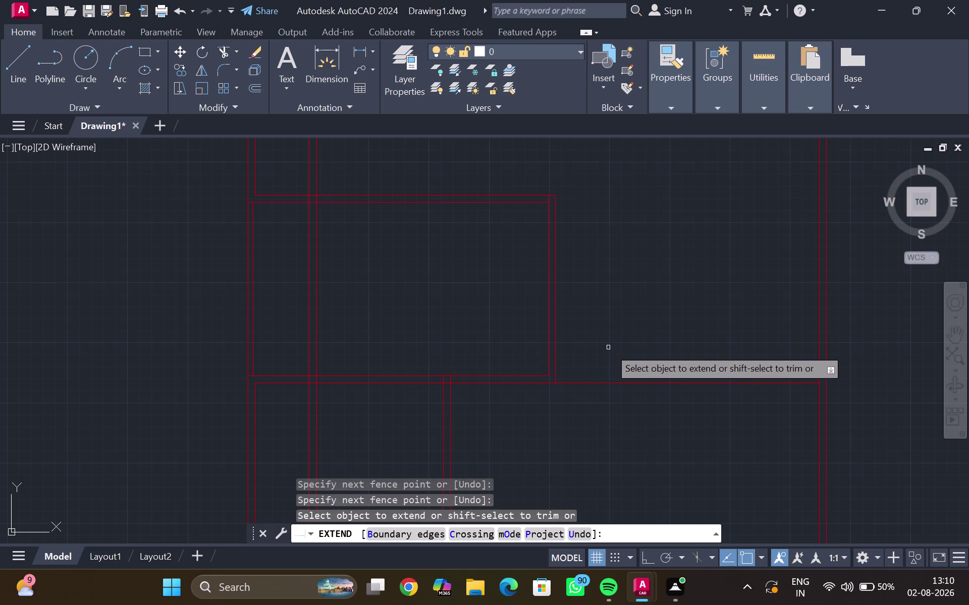
key(Escape)
Trim the overlapping lines at the lower partition junction.
key(t)
key(r)
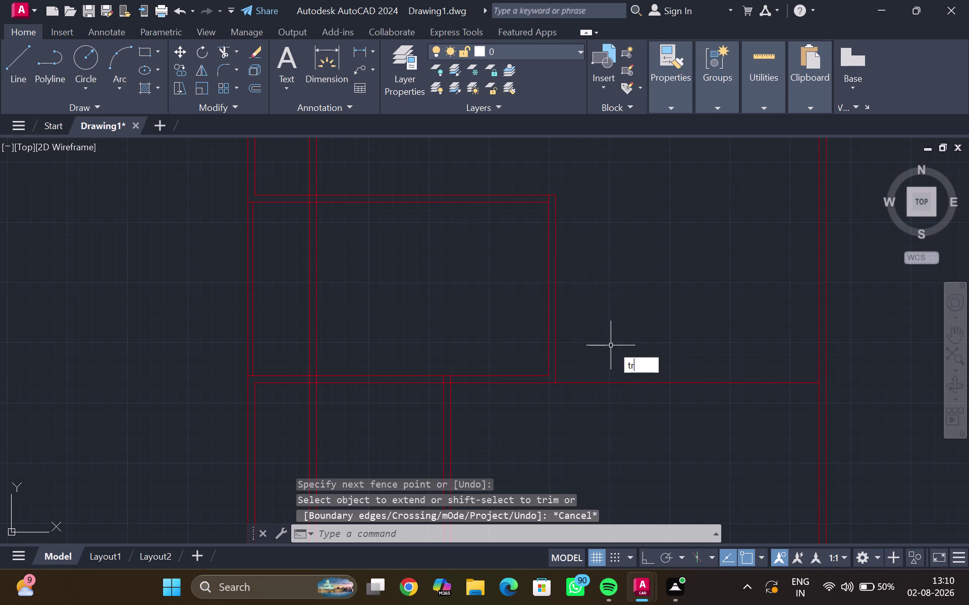
key(Return)
drag(617, 351, 618, 448)
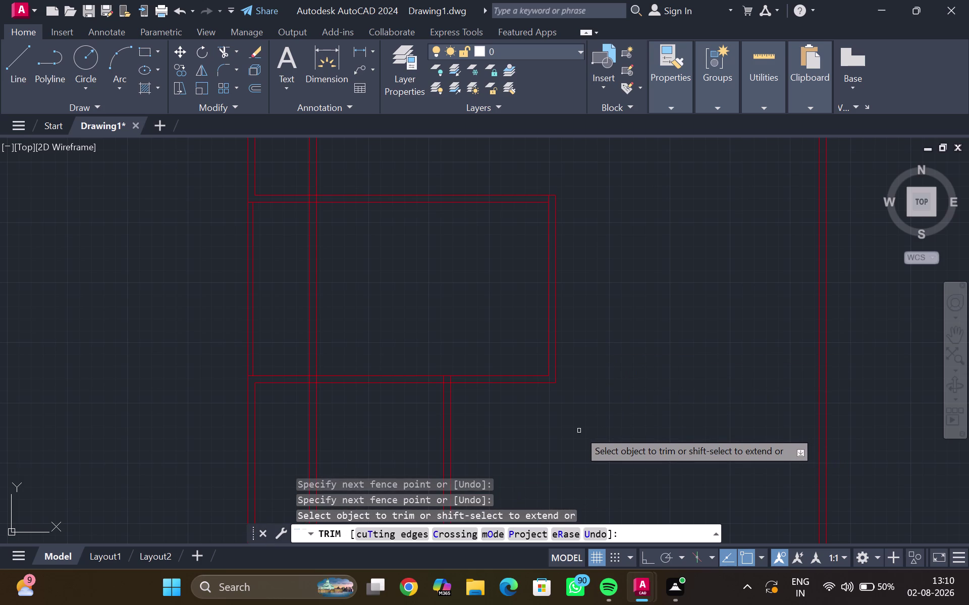
Trim the remaining short overlap at the partition corner.
scroll(down, 3)
middle_drag(603, 406, 586, 426)
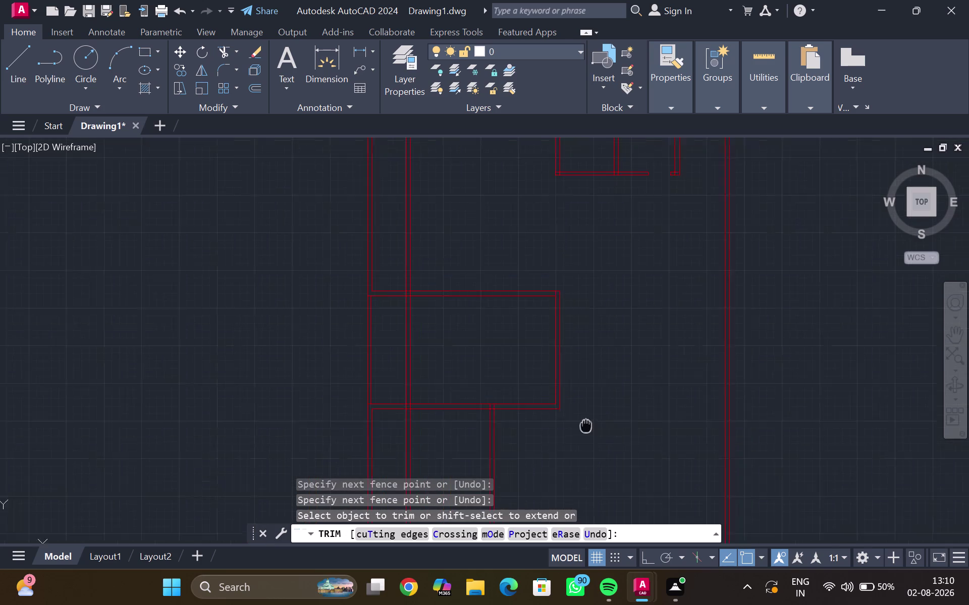
middle_drag(586, 426, 579, 427)
scroll(down, 3)
middle_drag(578, 396, 584, 197)
middle_drag(582, 225, 569, 236)
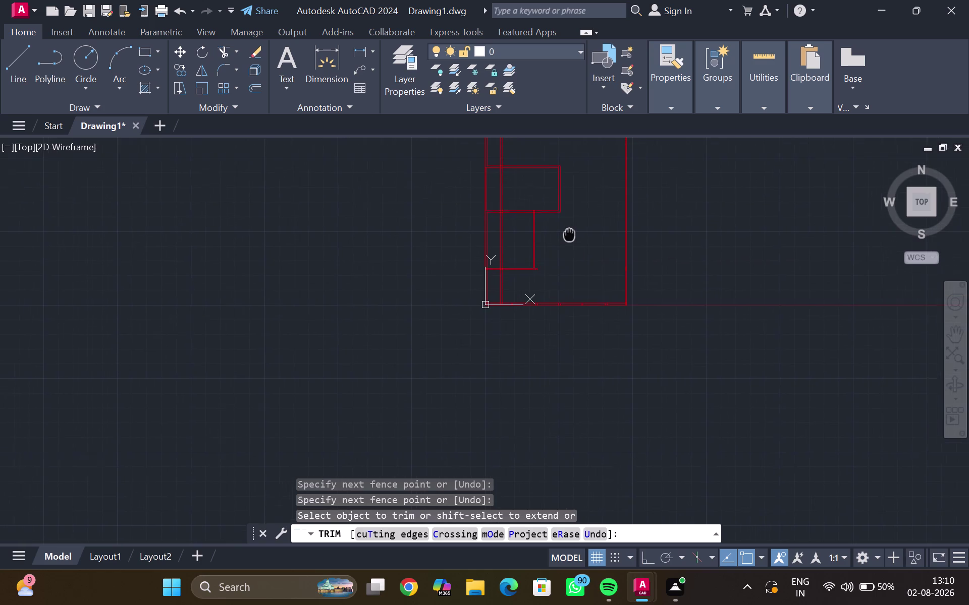
middle_drag(570, 236, 355, 323)
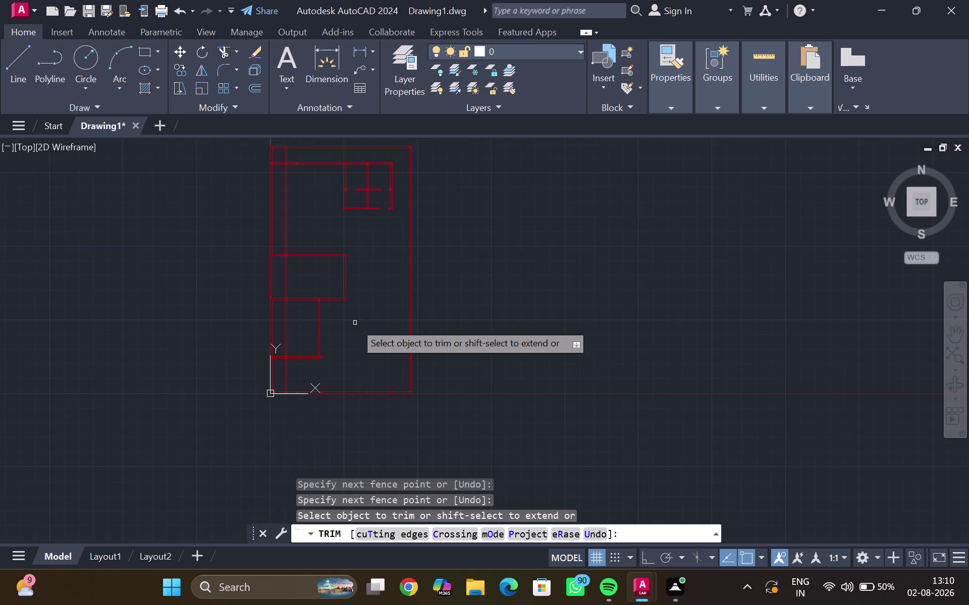
scroll(up, 3)
middle_drag(344, 384, 385, 320)
scroll(up, 3)
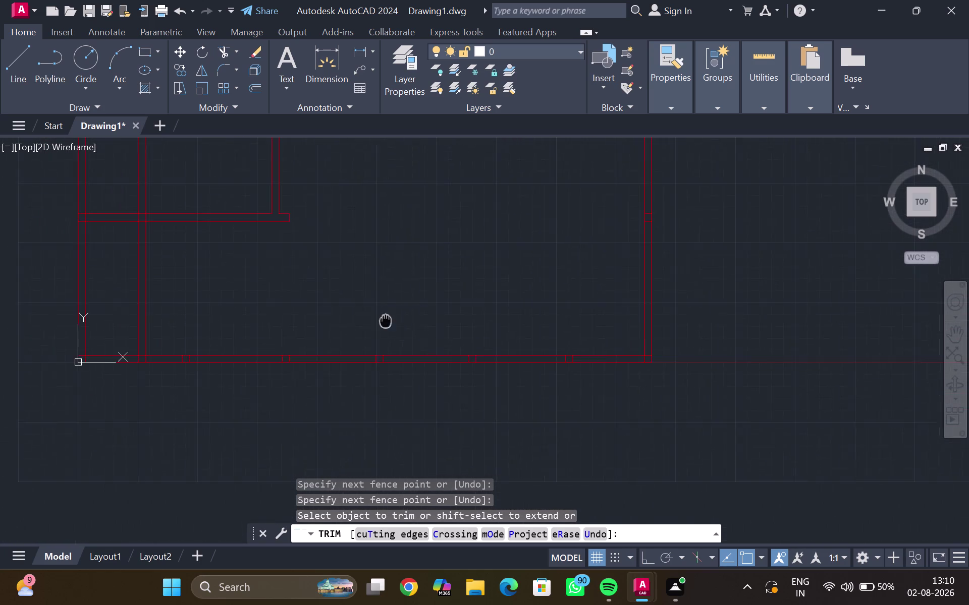
middle_drag(385, 320, 390, 314)
scroll(down, 3)
middle_drag(394, 301, 359, 408)
middle_drag(348, 310, 335, 434)
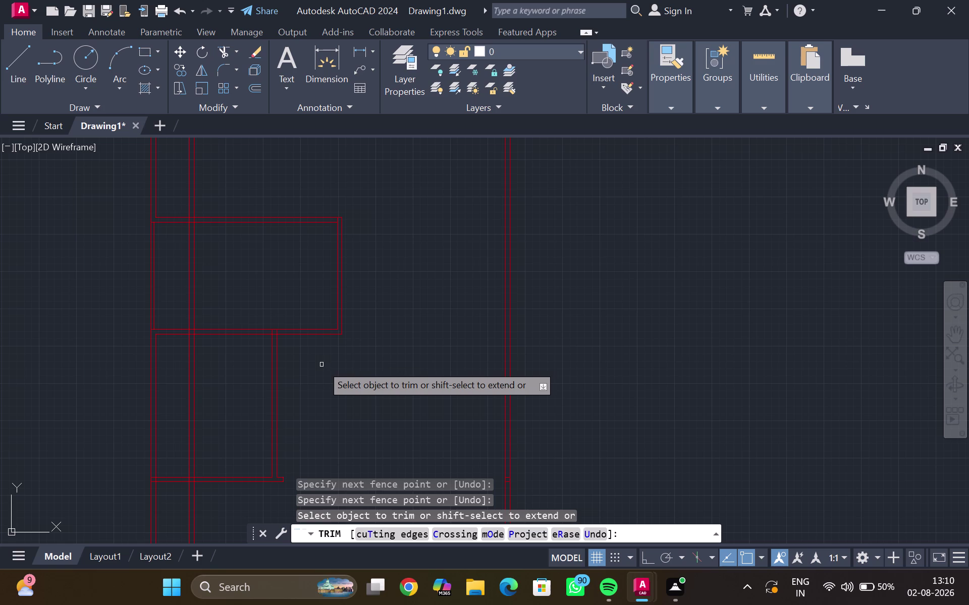
scroll(up, 3)
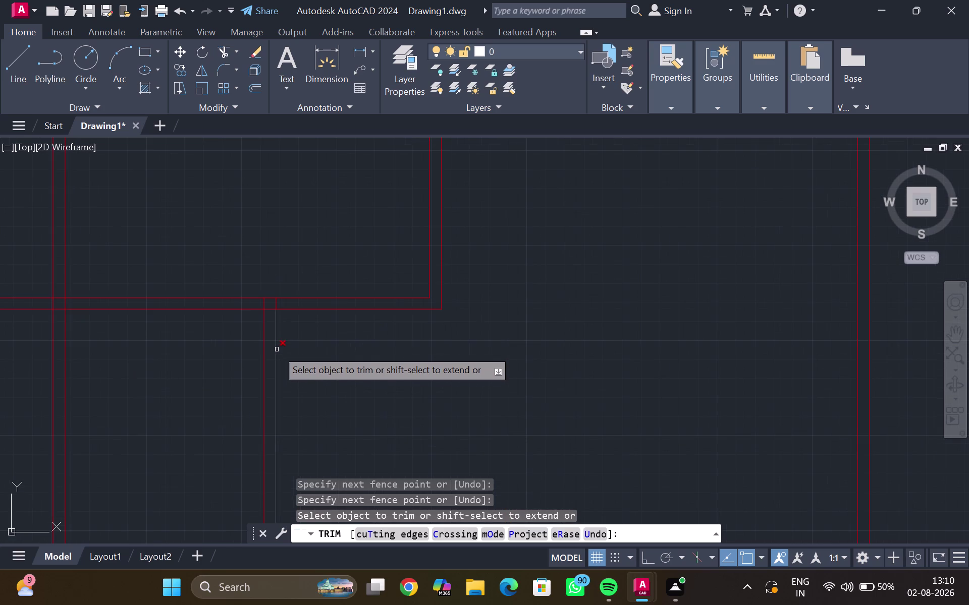
middle_drag(310, 335, 314, 388)
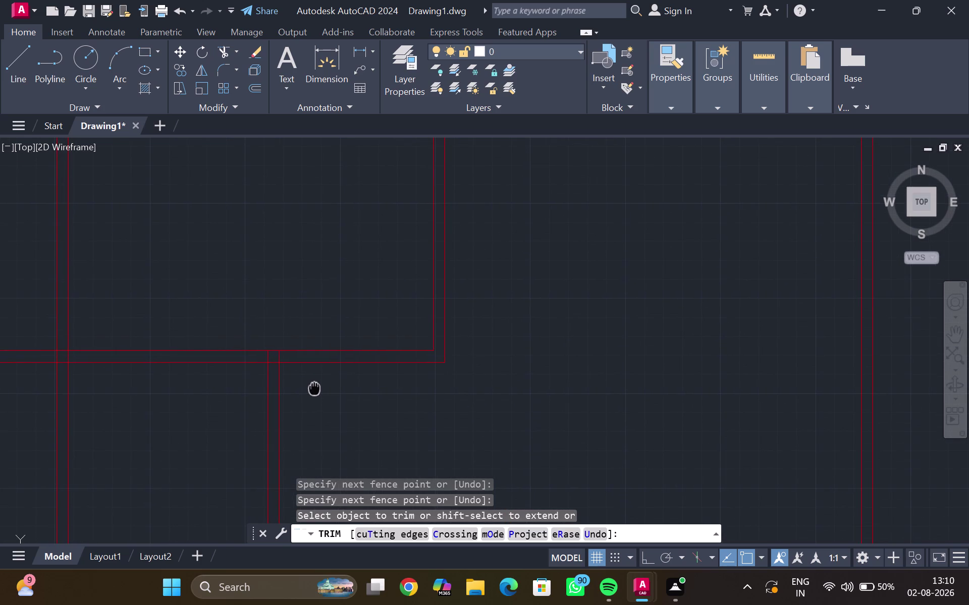
middle_drag(314, 387, 313, 390)
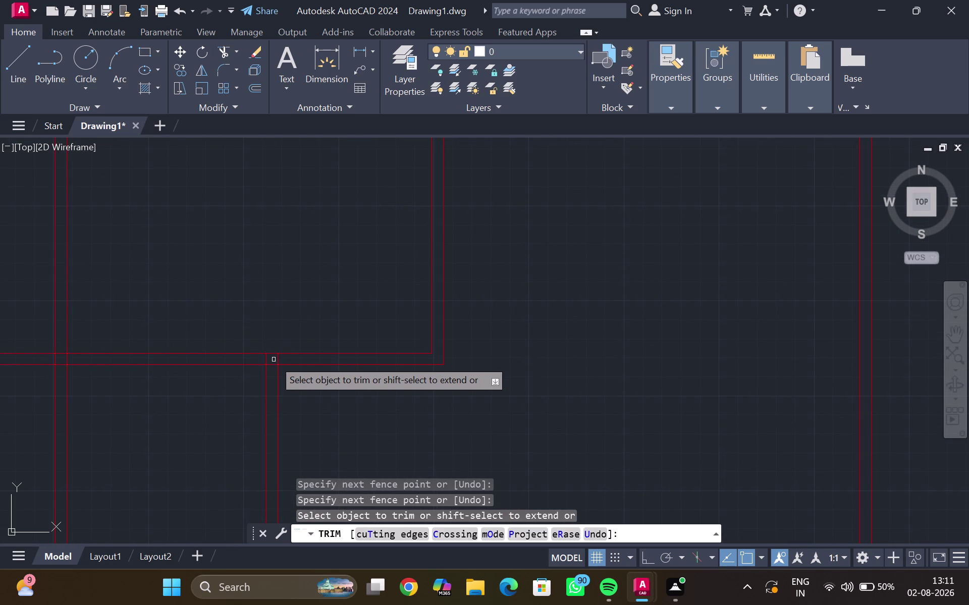
click(277, 362)
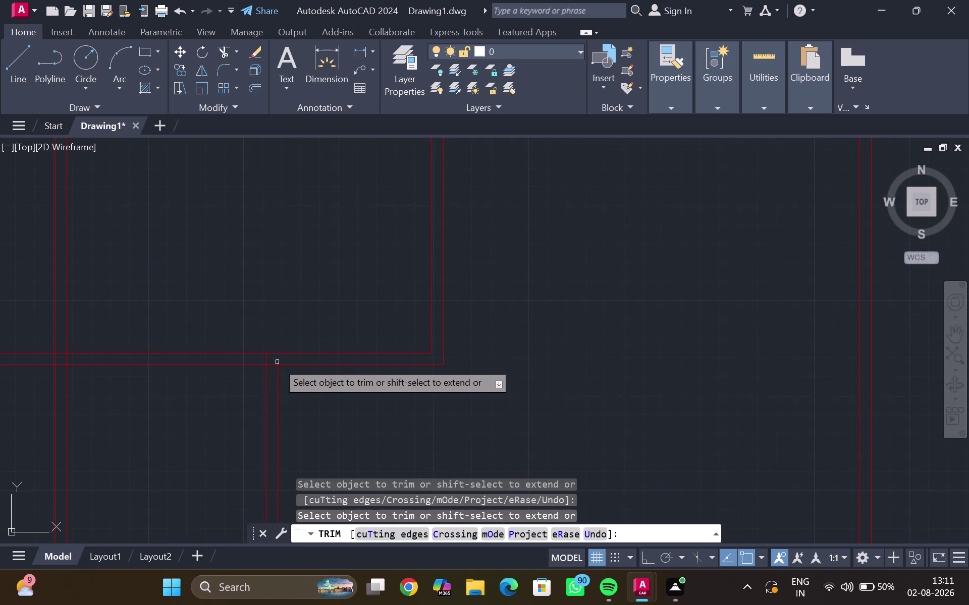
key(Escape)
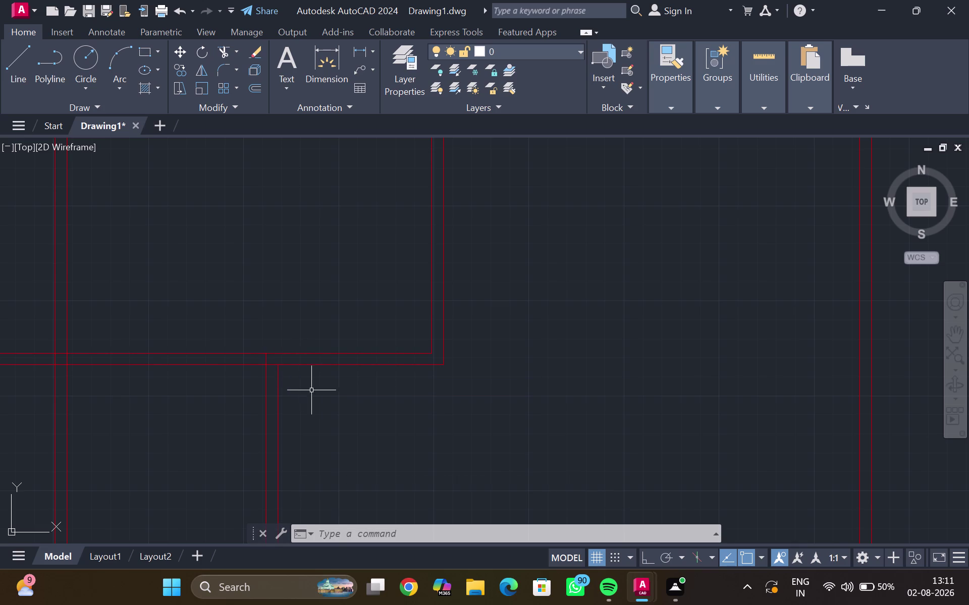
Undo the last trim and select the vertical partition line at the junction.
key(ctrl+z)
middle_drag(430, 366, 405, 357)
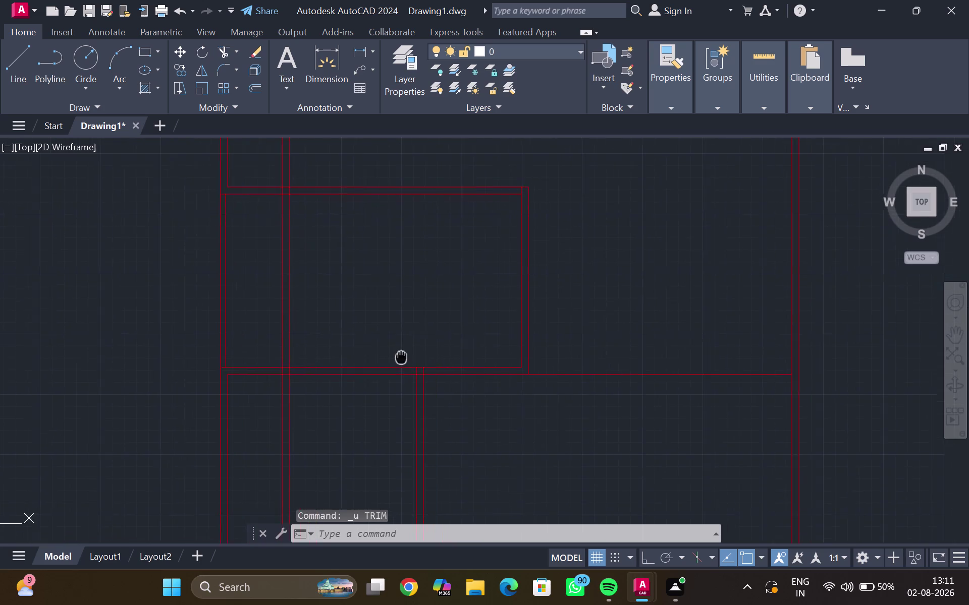
middle_drag(405, 357, 383, 347)
scroll(up, 3)
scroll(down, 3)
middle_drag(392, 341, 376, 340)
scroll(up, 3)
middle_drag(393, 338, 341, 302)
scroll(up, 3)
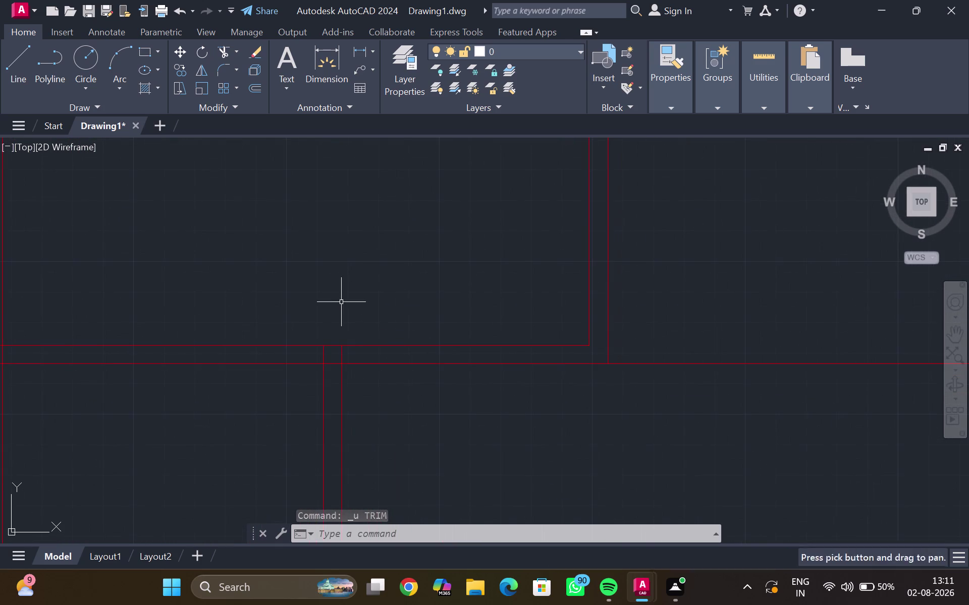
click(341, 354)
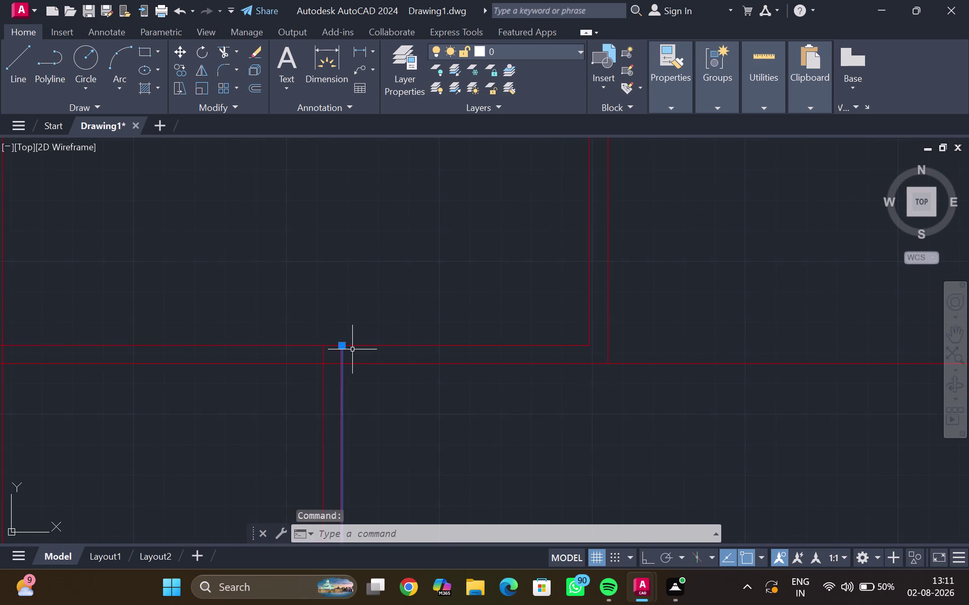
Break the partition edge line where it meets the lower wall line.
key(b)
key(r)
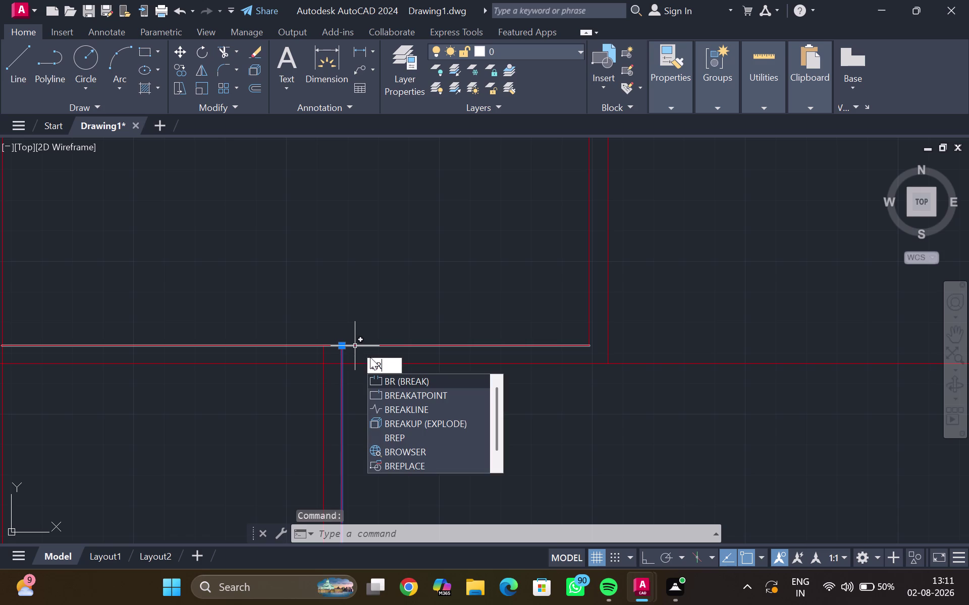
click(390, 389)
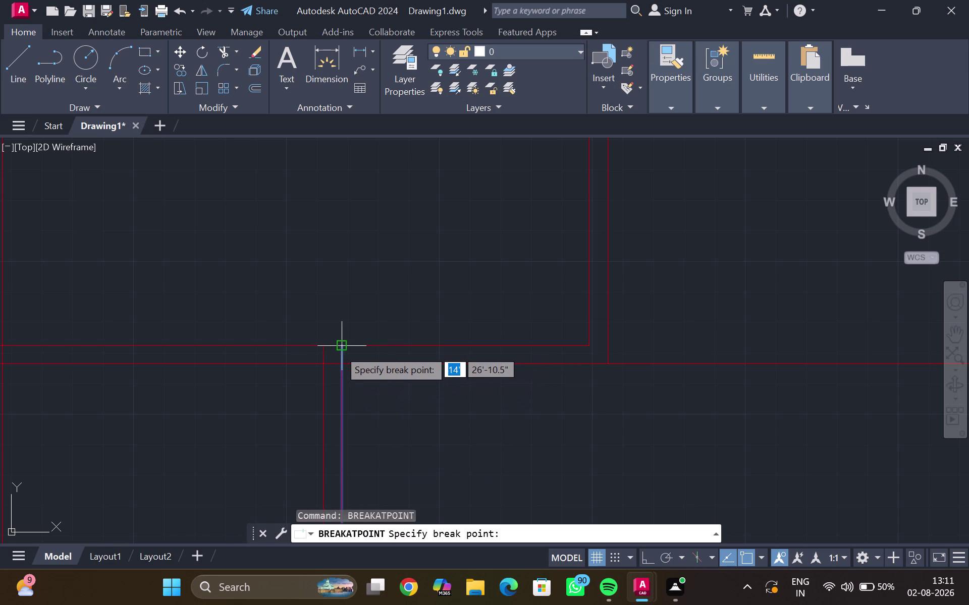
click(341, 362)
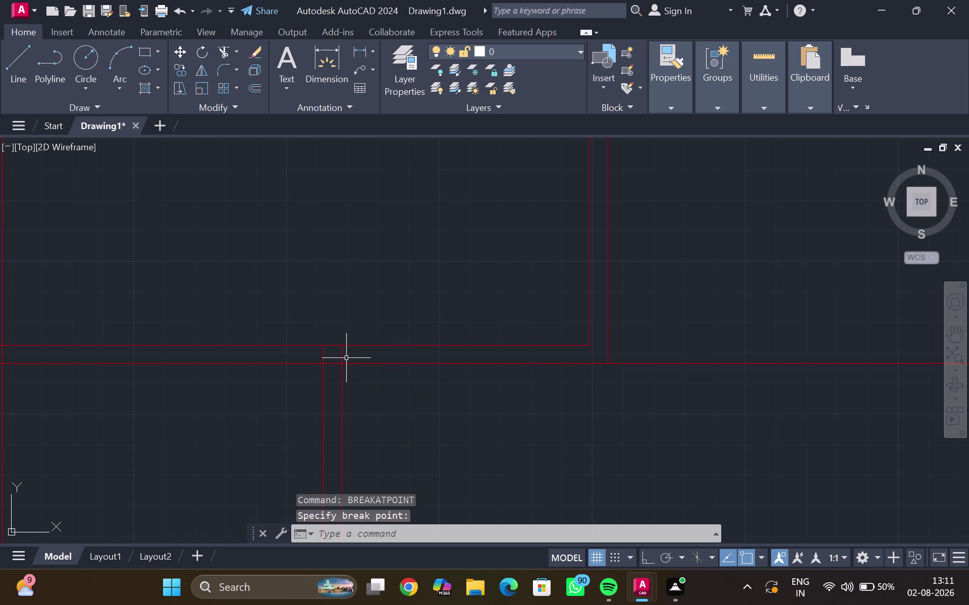
click(340, 356)
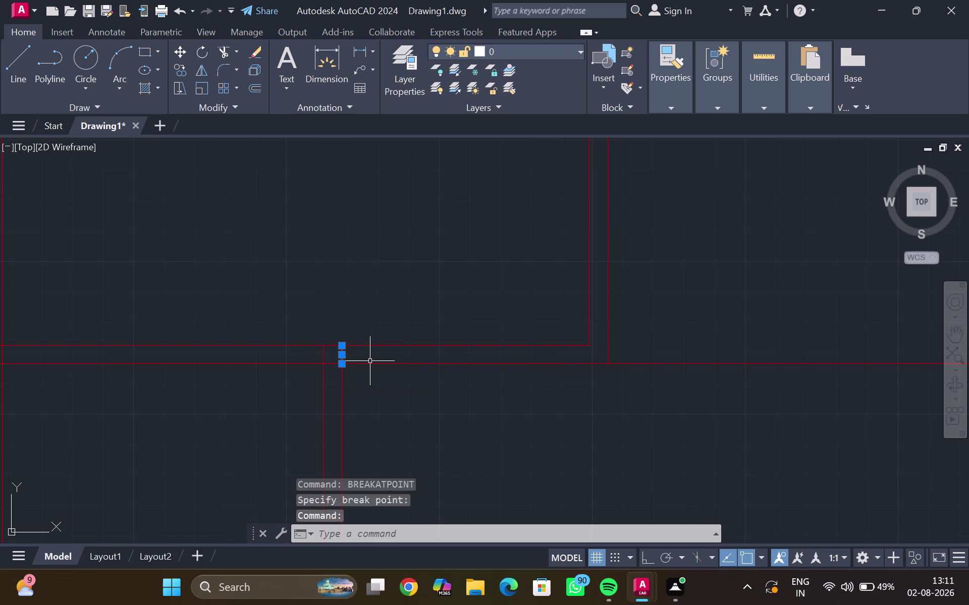
key(o)
key(Return)
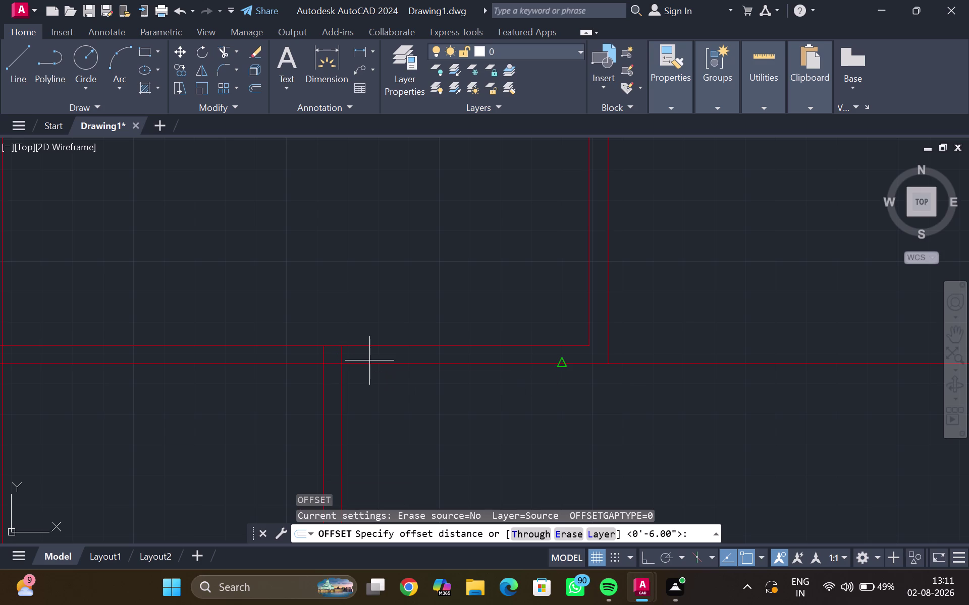
key(Escape)
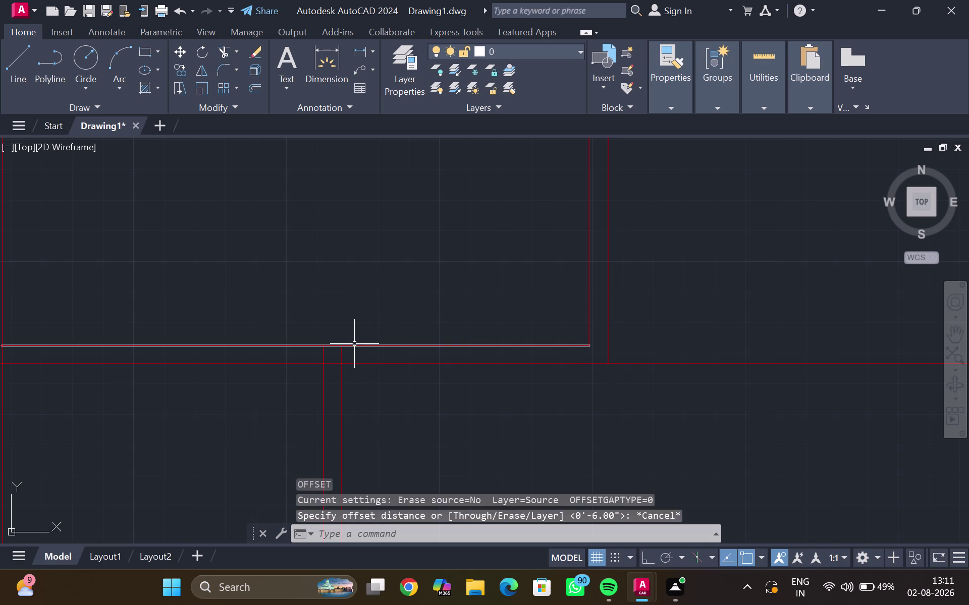
click(360, 56)
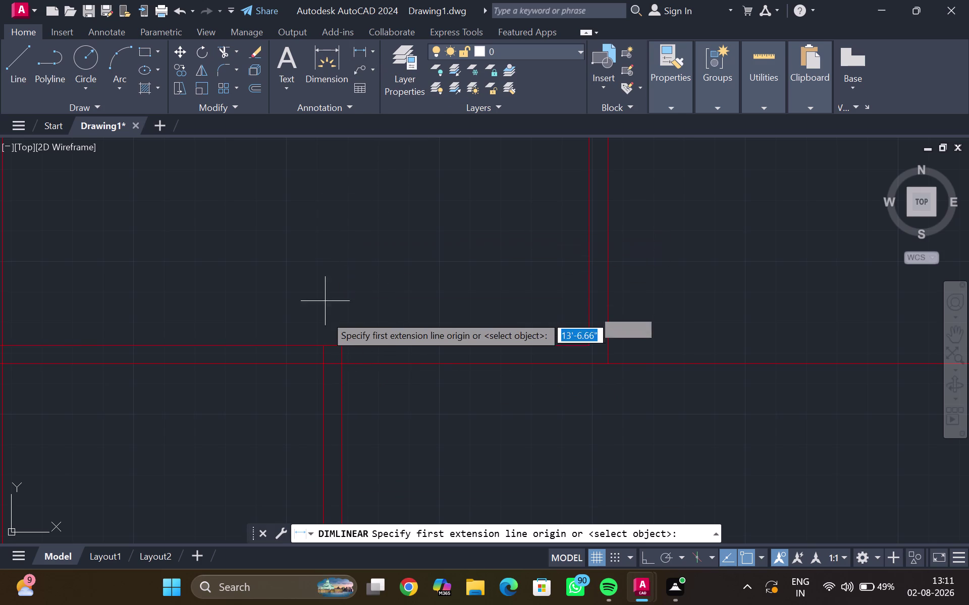
drag(339, 341, 341, 346)
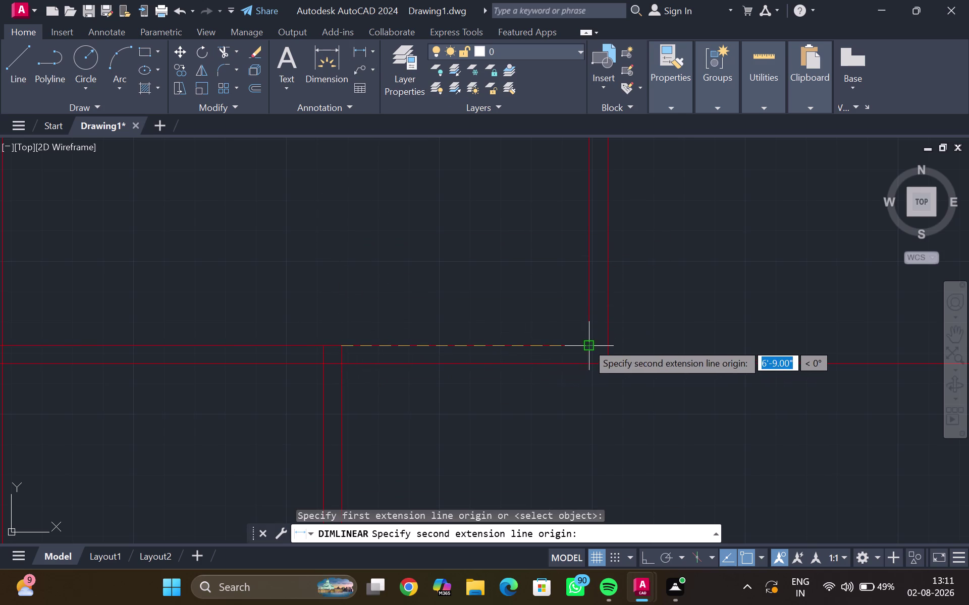
click(587, 343)
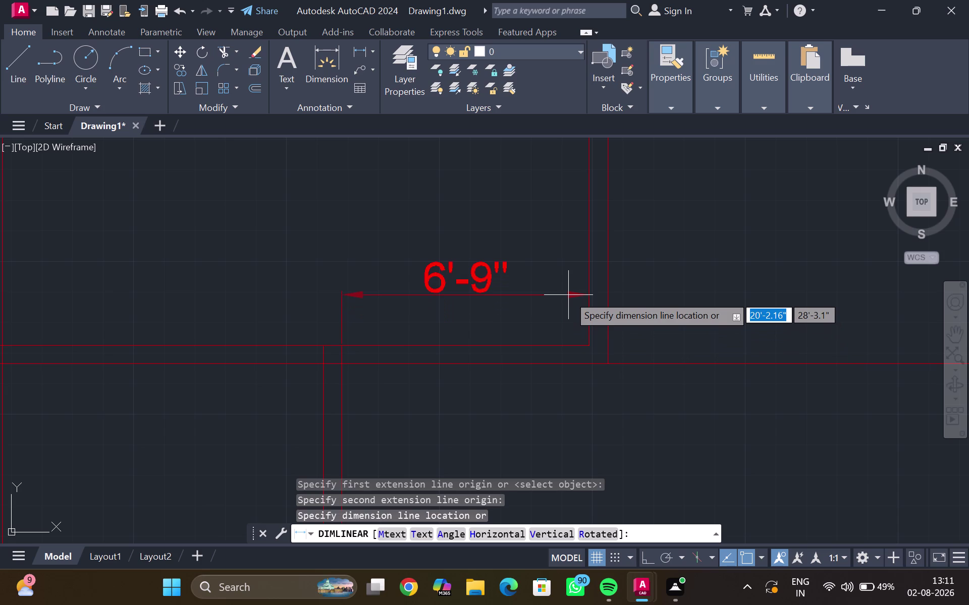
key(Escape)
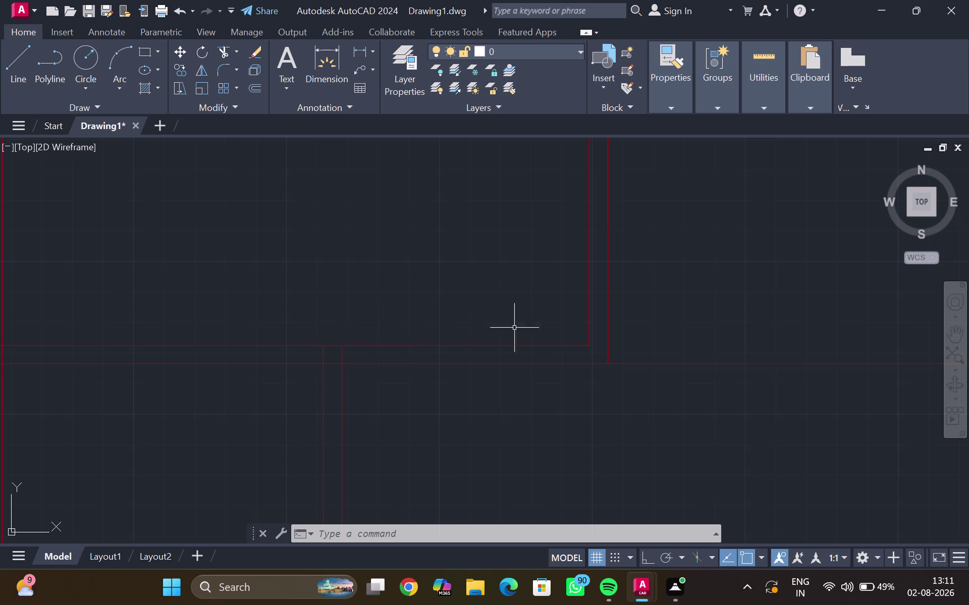
click(340, 355)
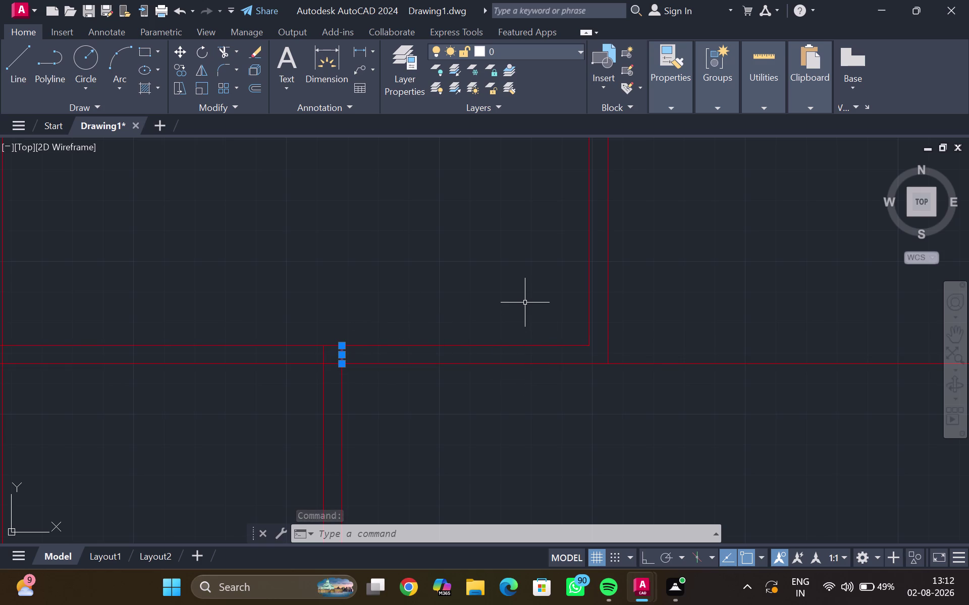
key(o)
key(Return)
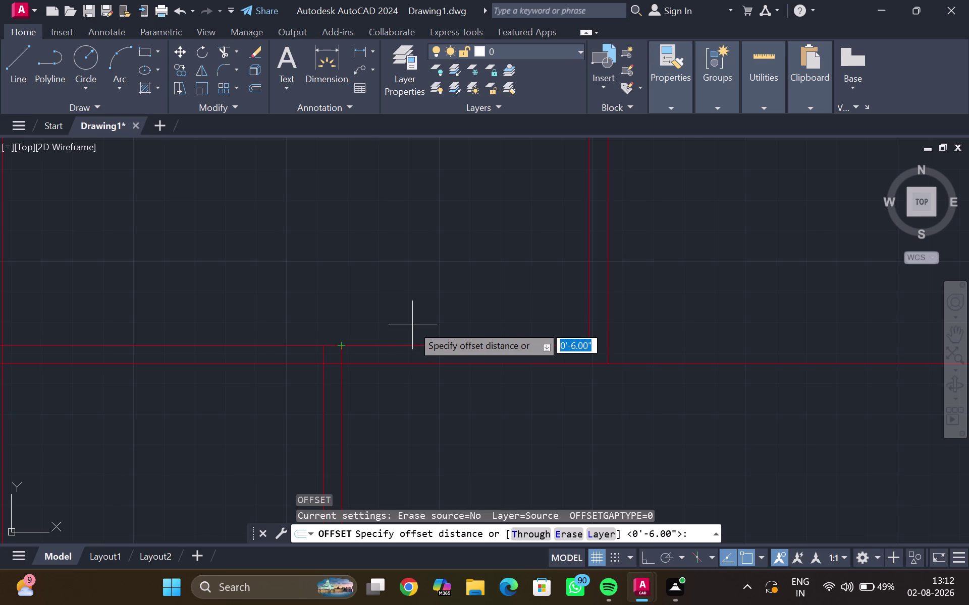
Offset the short wall piece 1' to create the first door jamb line.
text(1')
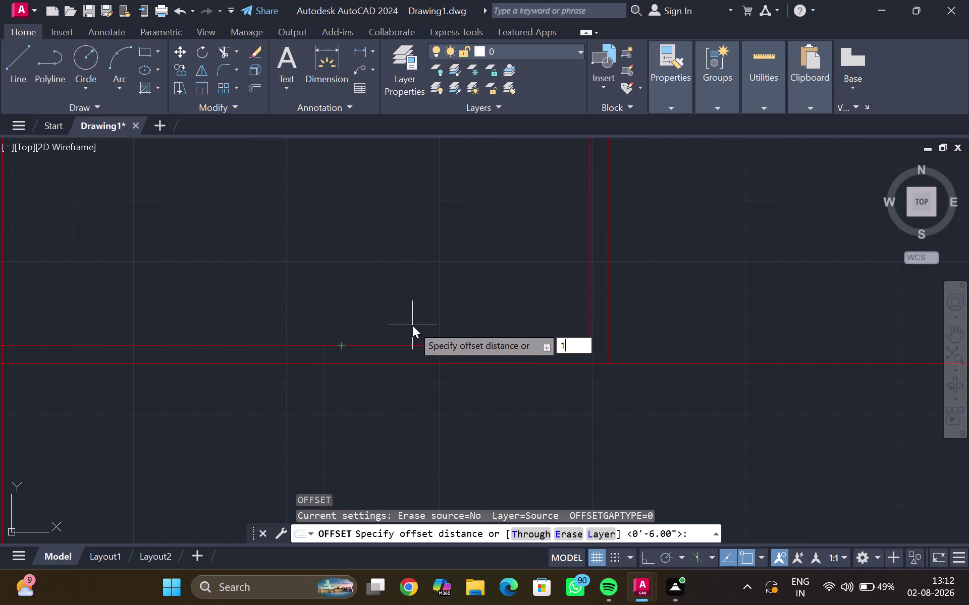
key(Return)
click(440, 342)
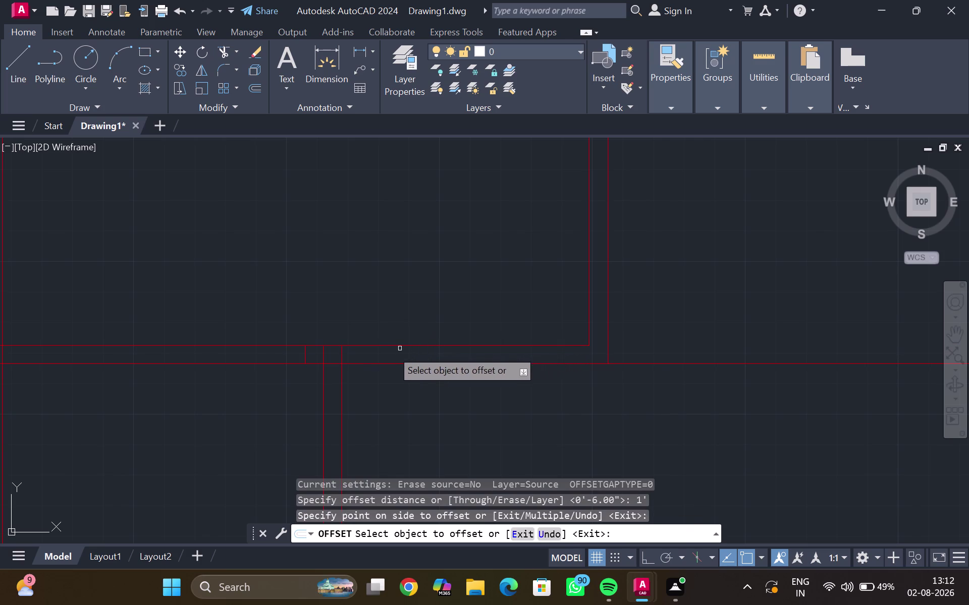
click(342, 360)
click(467, 367)
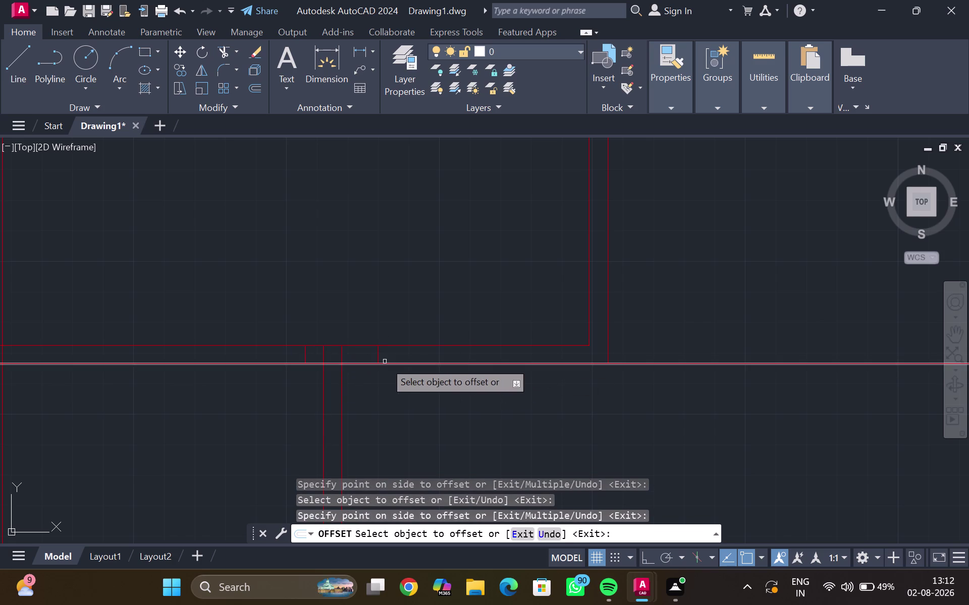
Offset the new jamb line 4' further right for the second jamb.
click(377, 356)
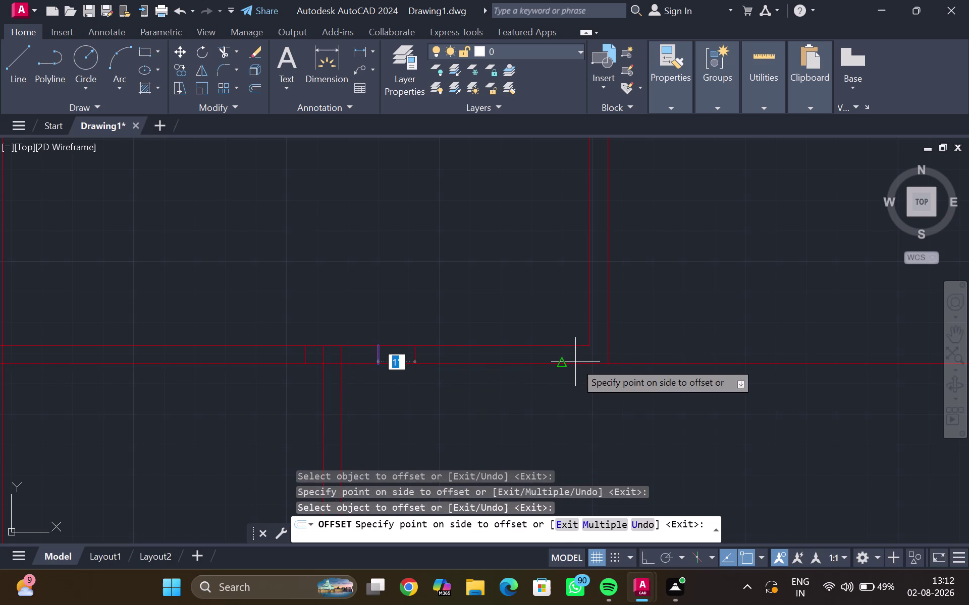
key(4)
key(apostrophe)
key(Return)
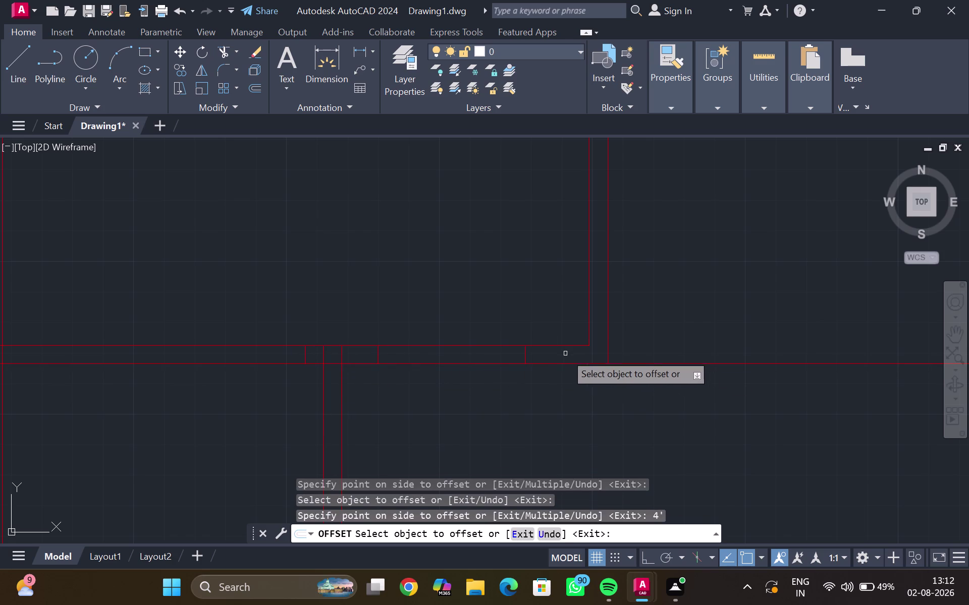
key(Escape)
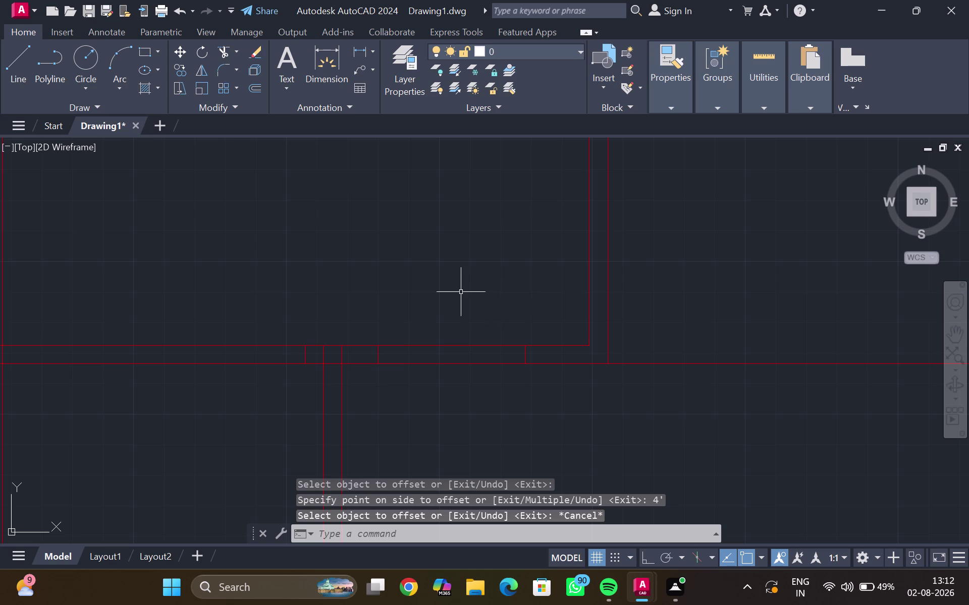
key(t)
key(r)
key(Return)
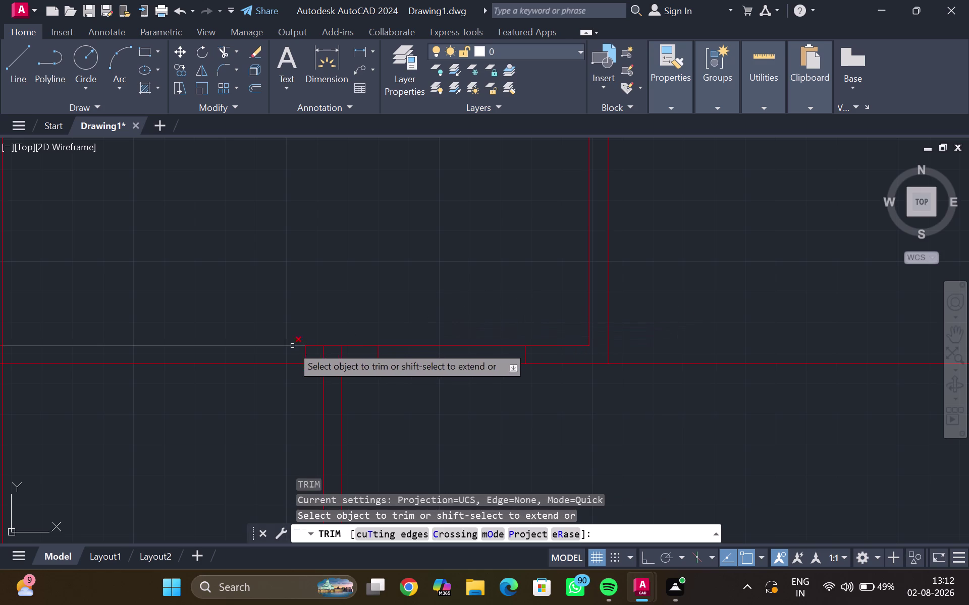
Trim the wall lines between the two jamb lines to open the 4' doorway.
click(306, 358)
drag(435, 287, 436, 347)
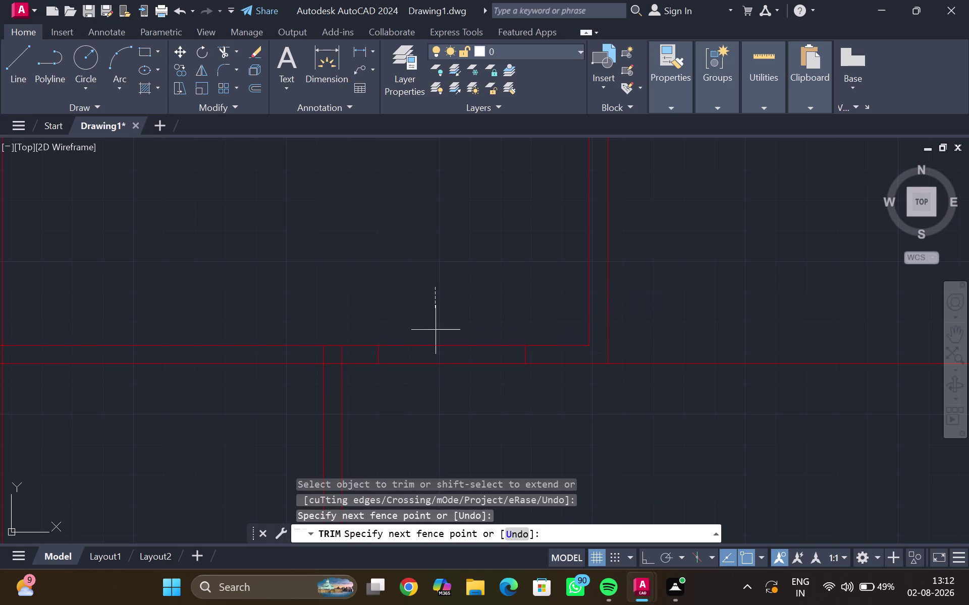
drag(435, 348, 438, 406)
key(Escape)
scroll(down, 3)
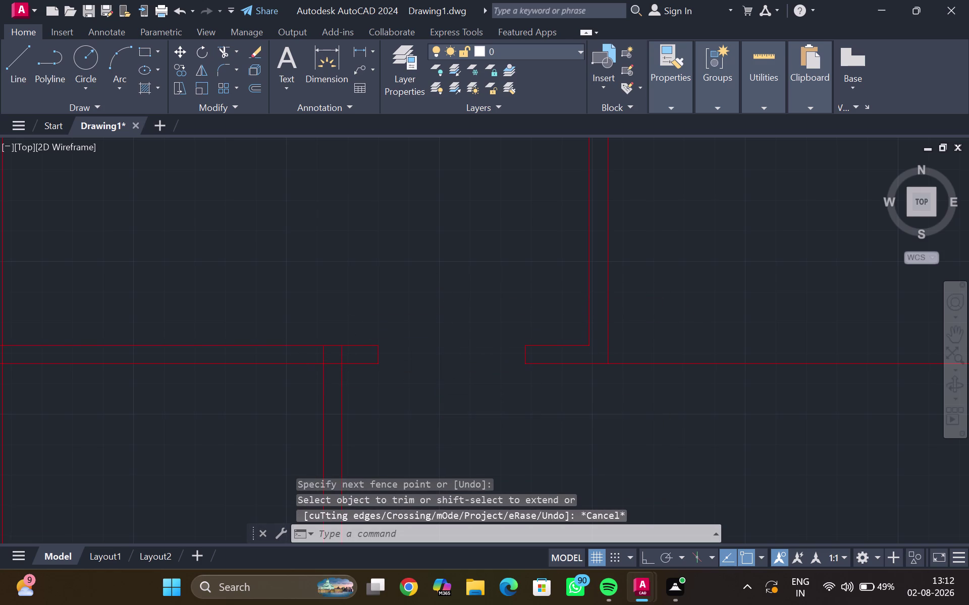
middle_drag(428, 381, 437, 349)
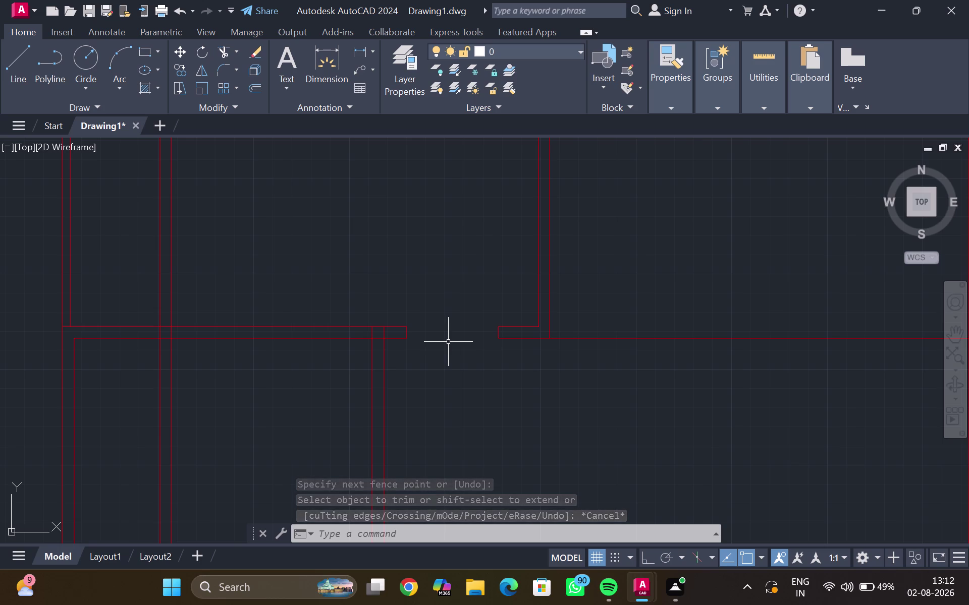
middle_drag(449, 367, 443, 408)
scroll(down, 3)
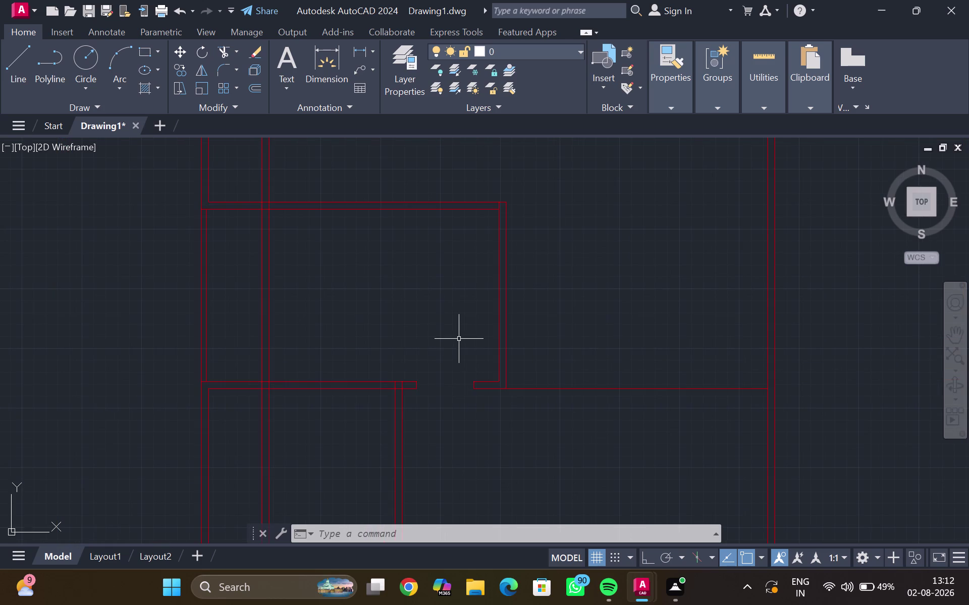
middle_drag(459, 338, 450, 355)
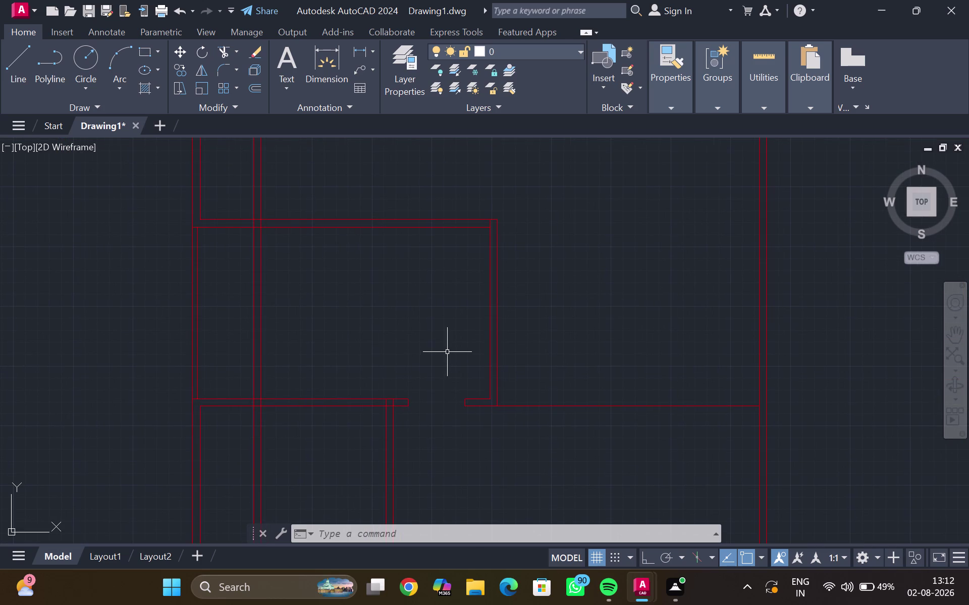
scroll(up, 3)
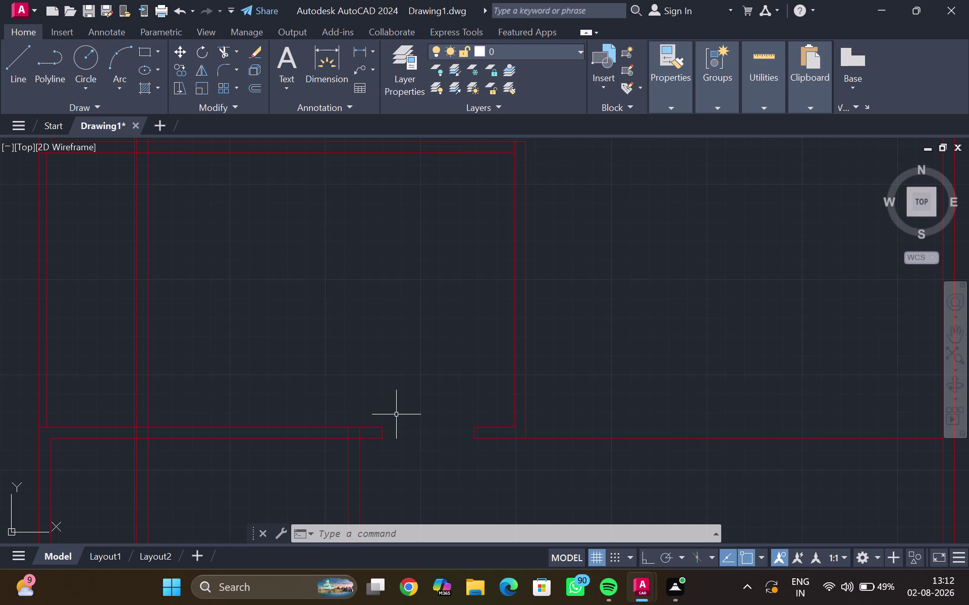
scroll(up, 3)
click(373, 444)
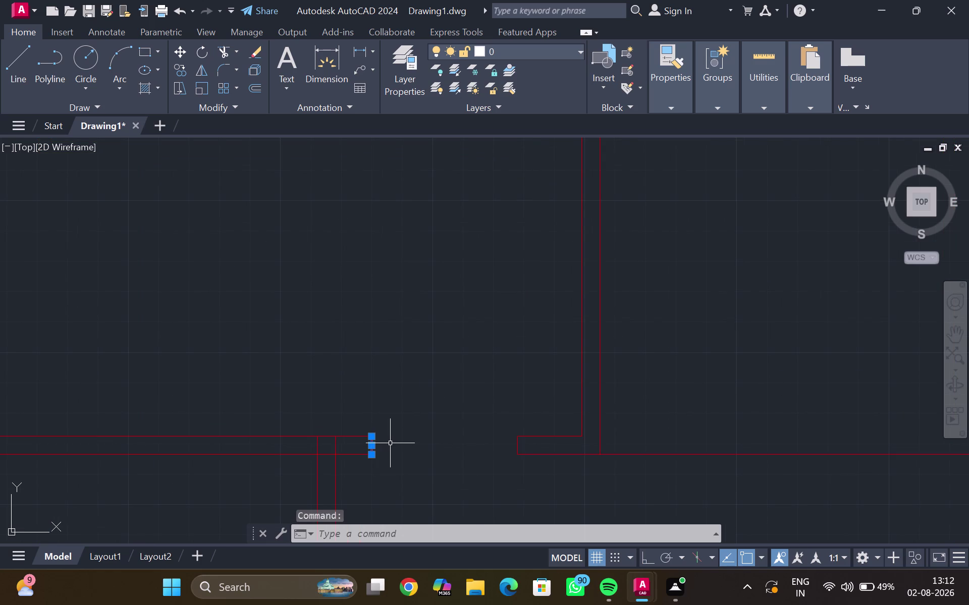
Copy the jamb line, with Ortho on, to two positions at the top wall.
text(co)
key(Return)
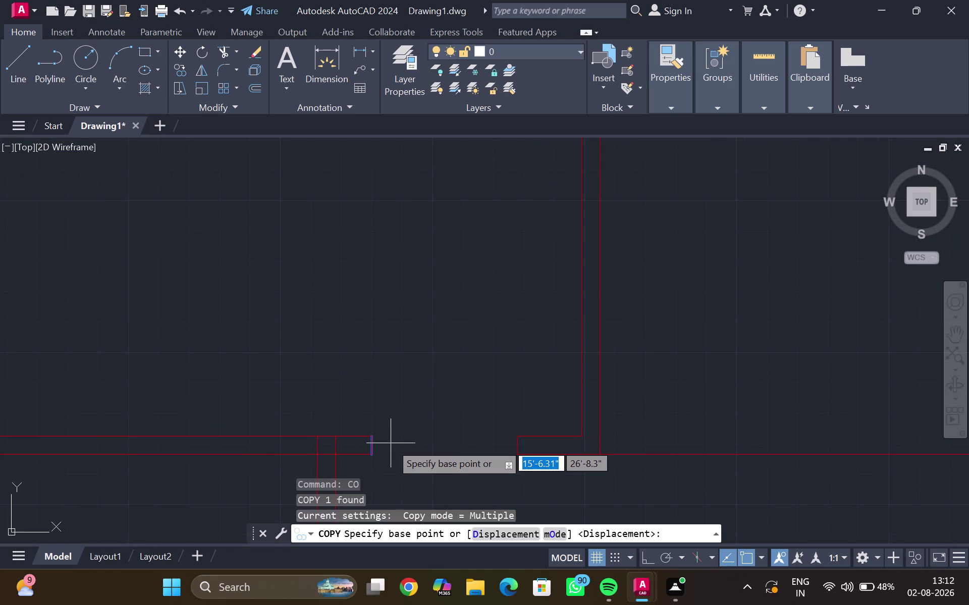
scroll(up, 3)
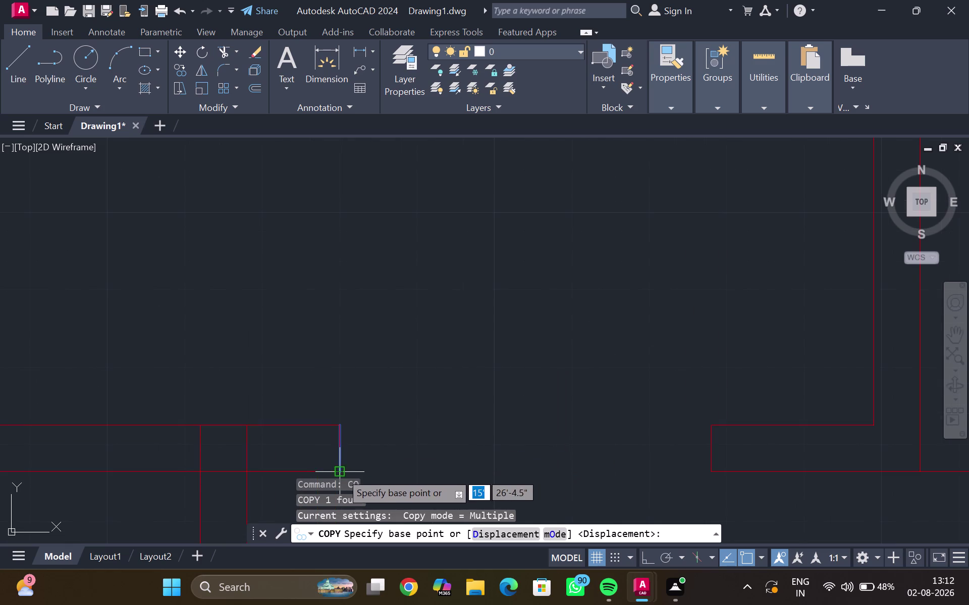
click(340, 472)
scroll(down, 3)
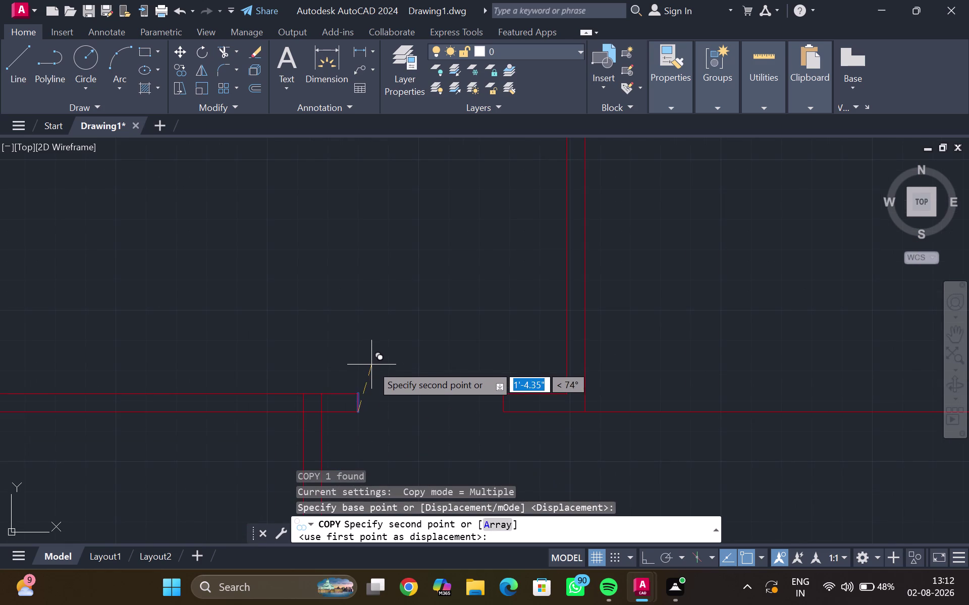
key(ctrl+F8)
scroll(down, 3)
middle_drag(388, 277, 381, 331)
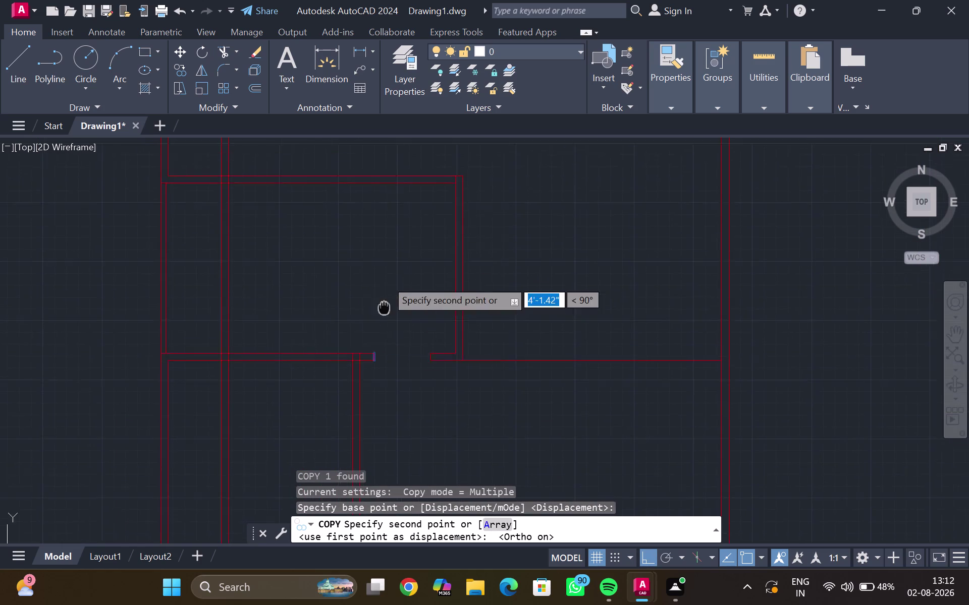
middle_drag(381, 332, 369, 381)
scroll(up, 3)
middle_drag(374, 300, 369, 407)
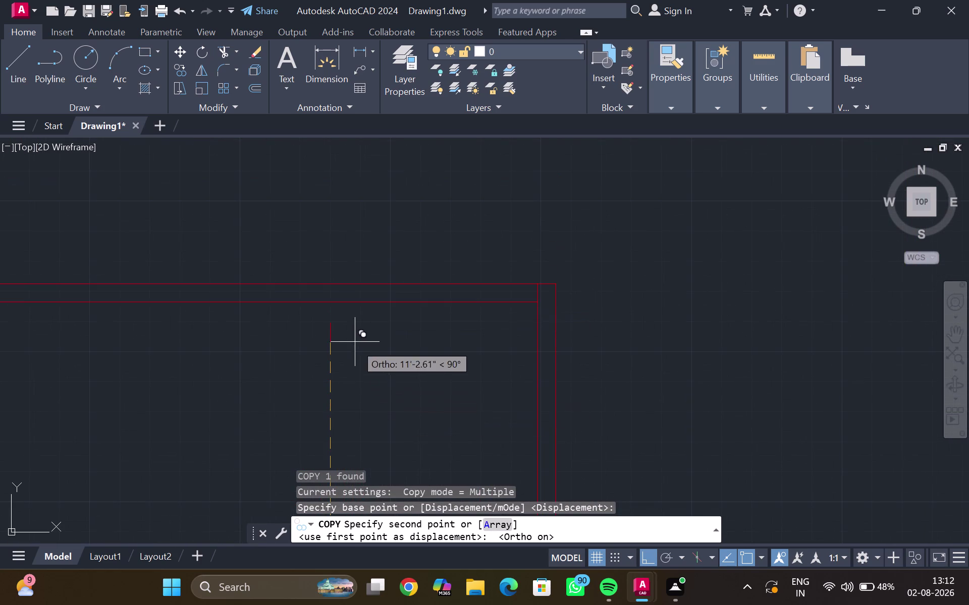
scroll(up, 3)
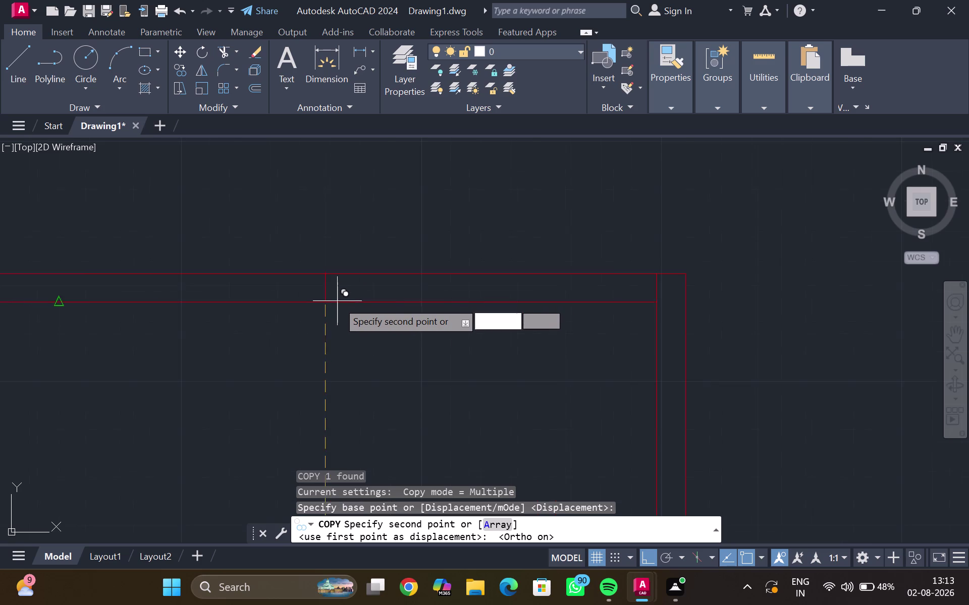
scroll(up, 3)
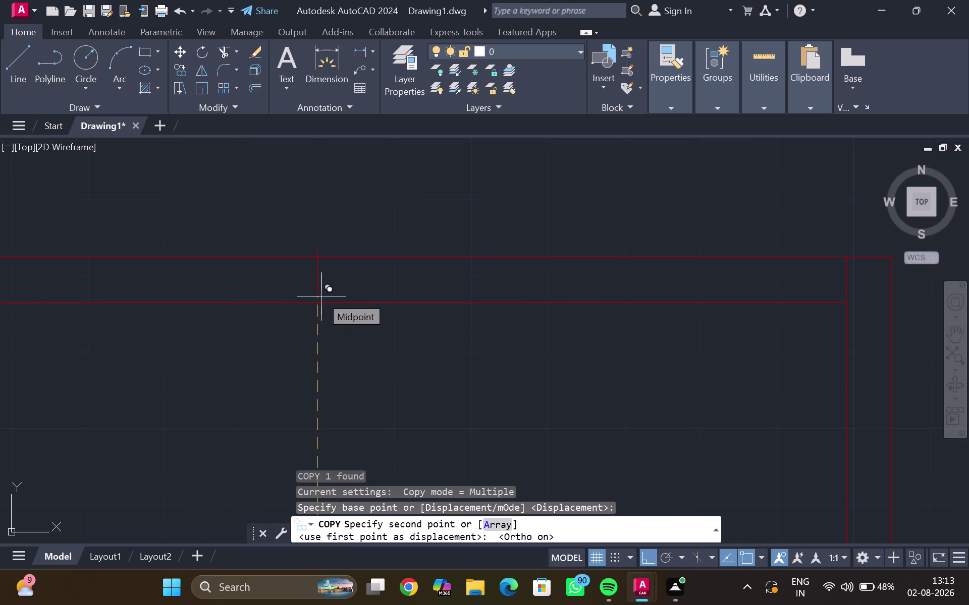
click(321, 296)
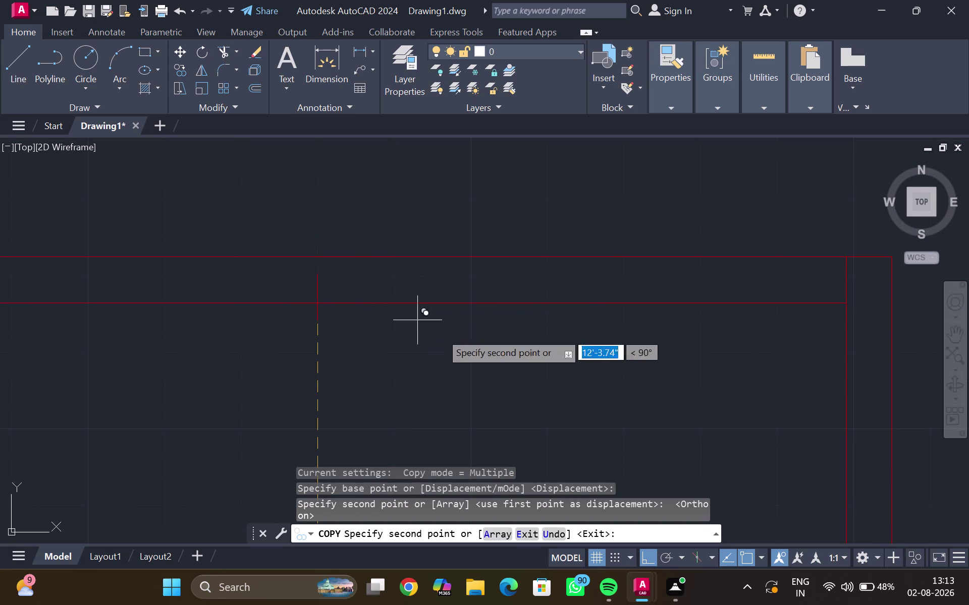
scroll(down, 3)
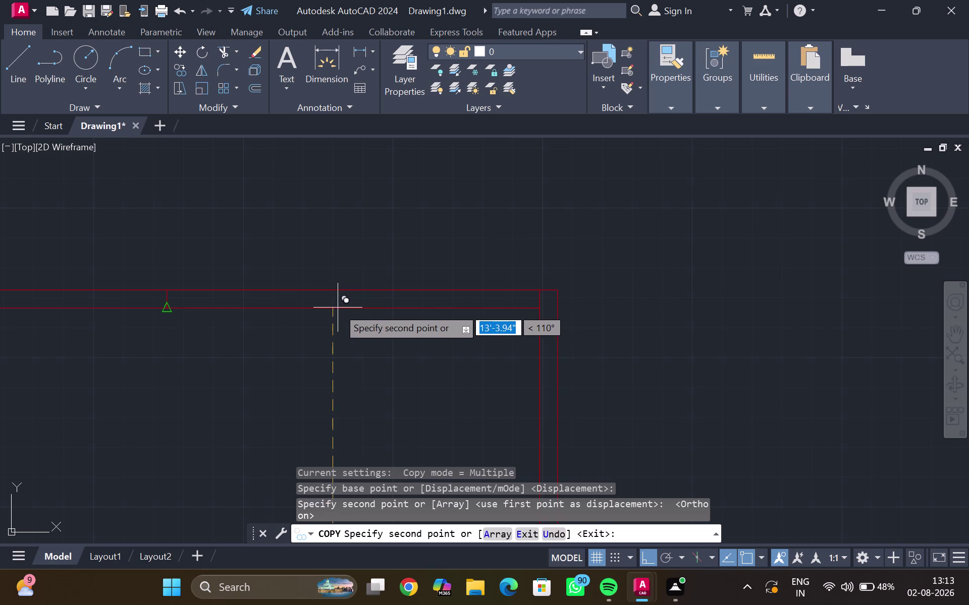
scroll(up, 3)
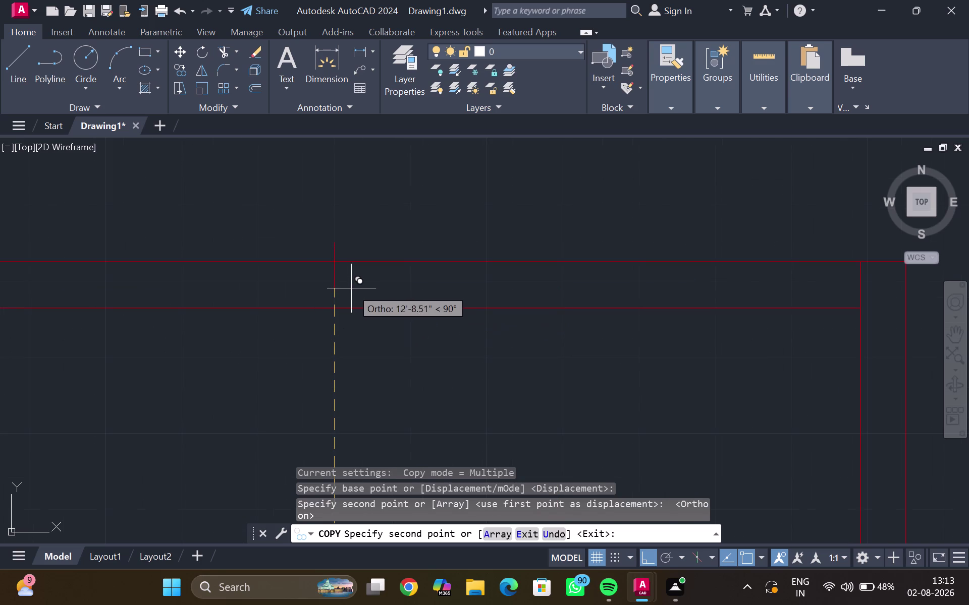
click(351, 287)
scroll(down, 3)
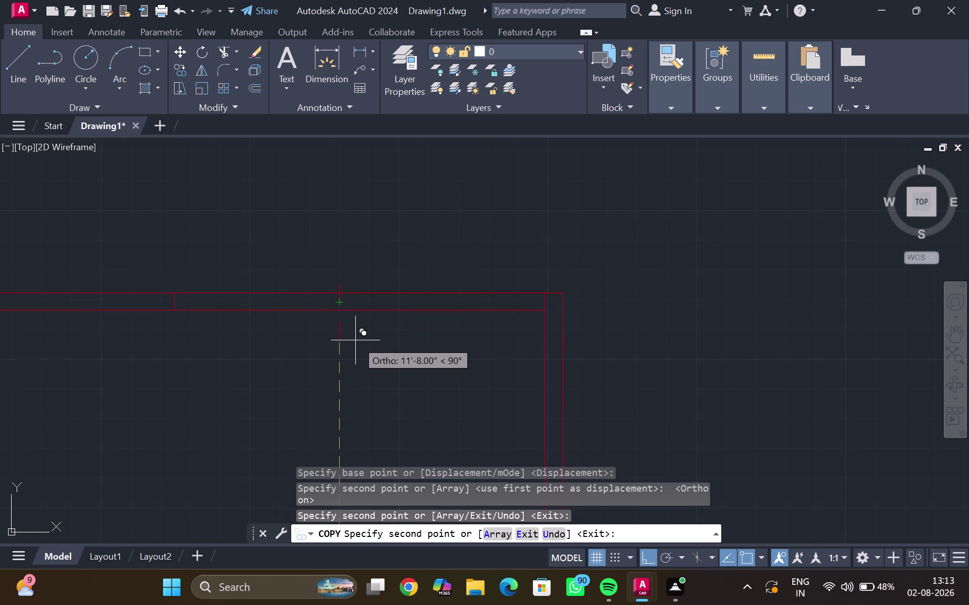
key(Escape)
Extend the copied line across both top wall lines.
scroll(up, 3)
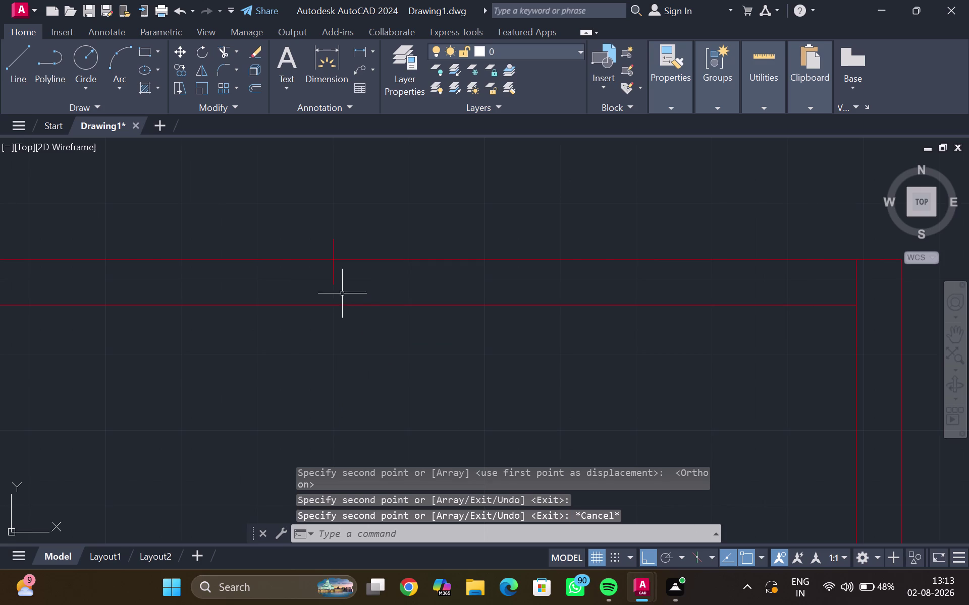
text(ex)
key(Return)
drag(337, 278, 318, 271)
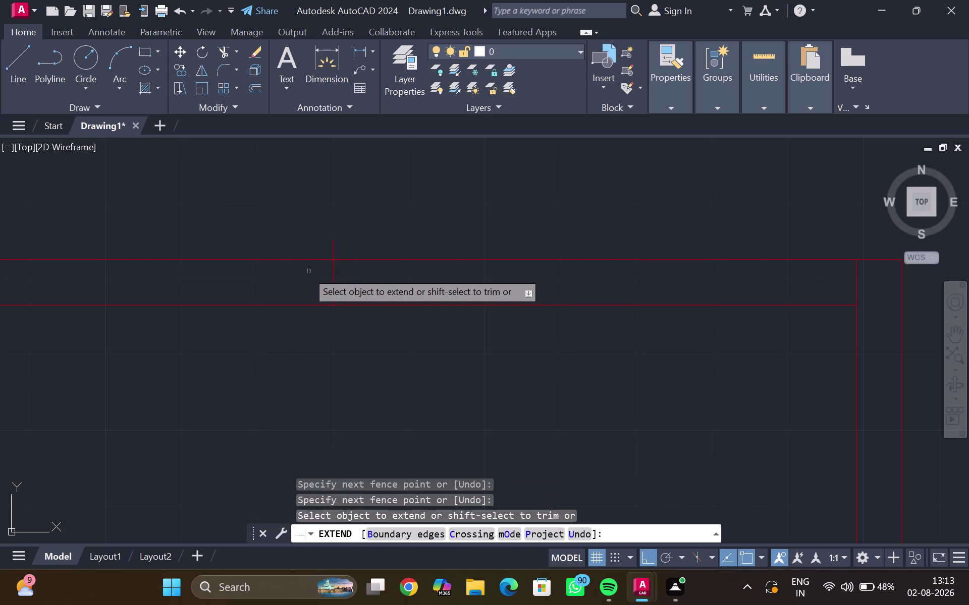
scroll(down, 3)
middle_drag(190, 256, 191, 257)
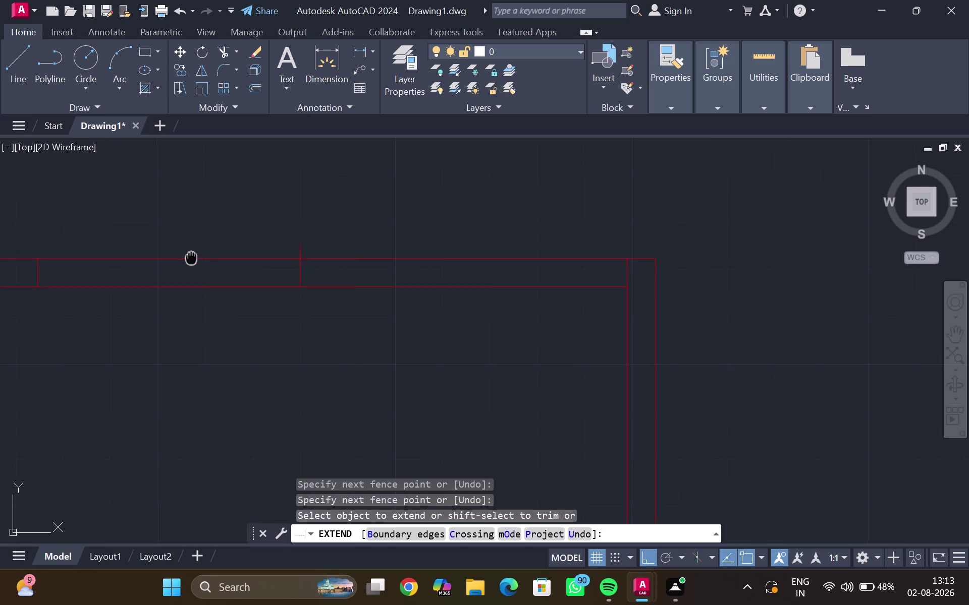
middle_drag(191, 257, 215, 258)
scroll(down, 3)
middle_drag(465, 383, 366, 223)
key(Escape)
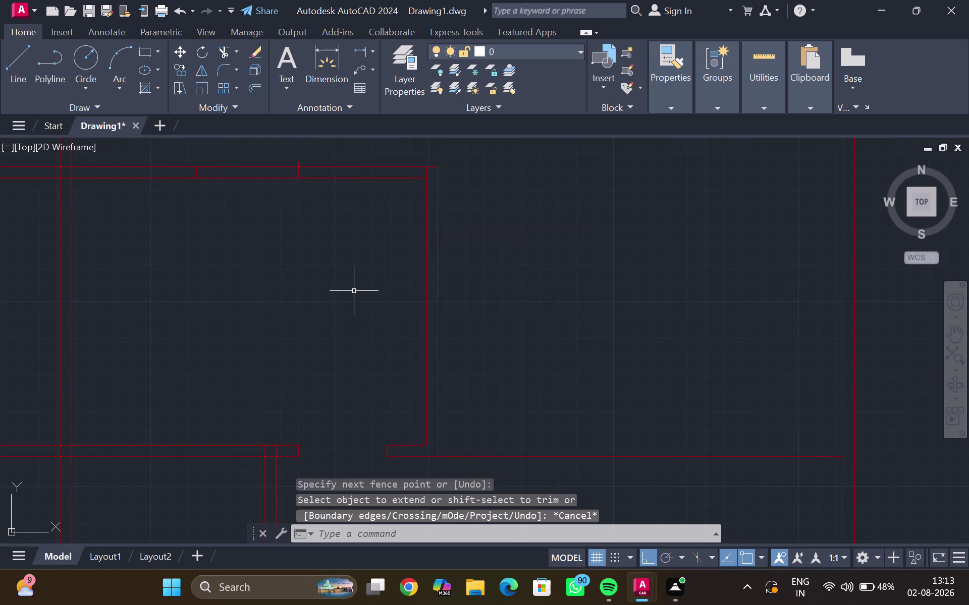
scroll(down, 3)
middle_drag(360, 352, 329, 242)
scroll(up, 3)
scroll(up, 3)
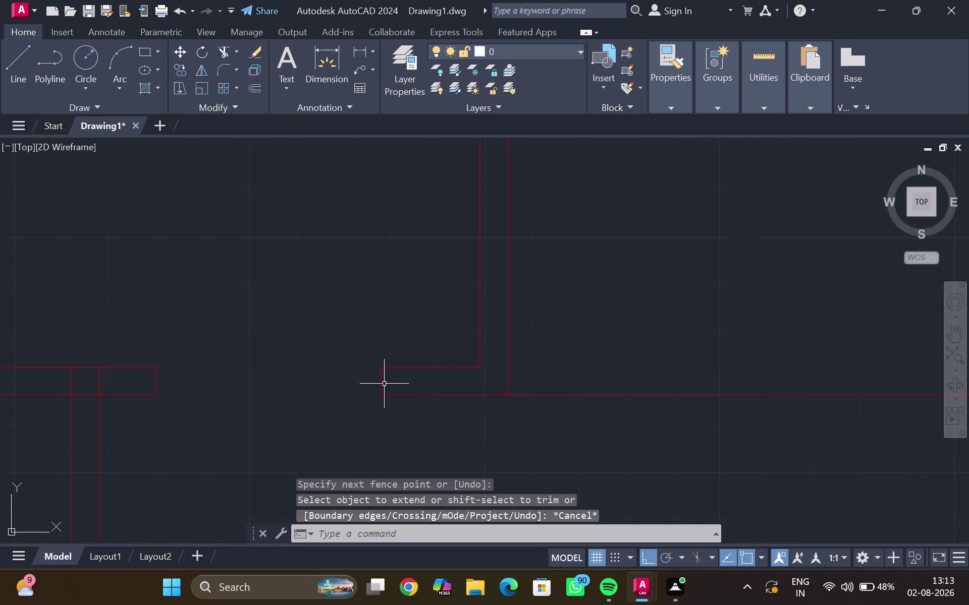
Copy the short partition end line up onto the top wall.
click(380, 379)
text(c)
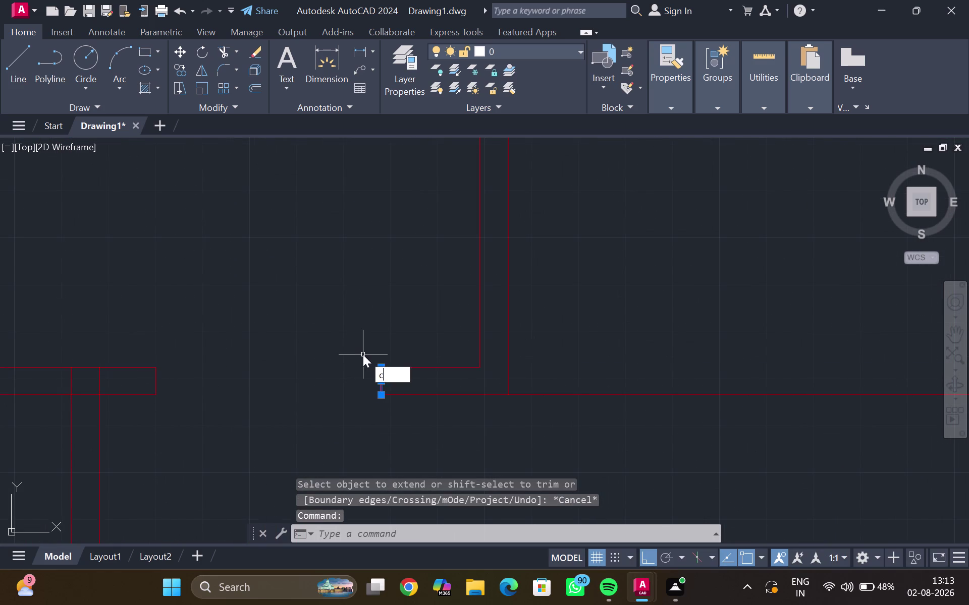
text(o)
key(Return)
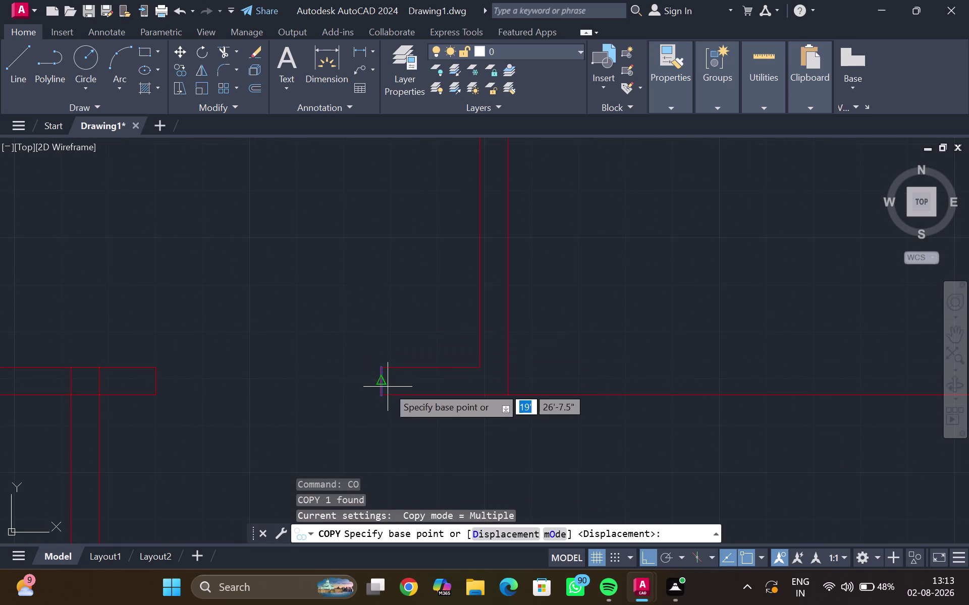
click(383, 367)
scroll(down, 3)
middle_drag(402, 251, 388, 388)
middle_drag(407, 183, 386, 346)
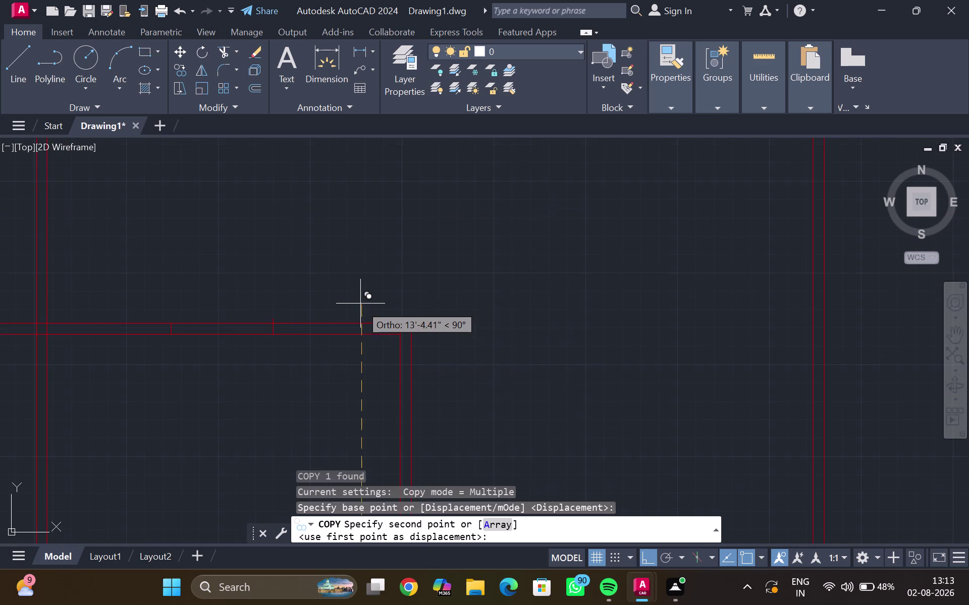
scroll(up, 3)
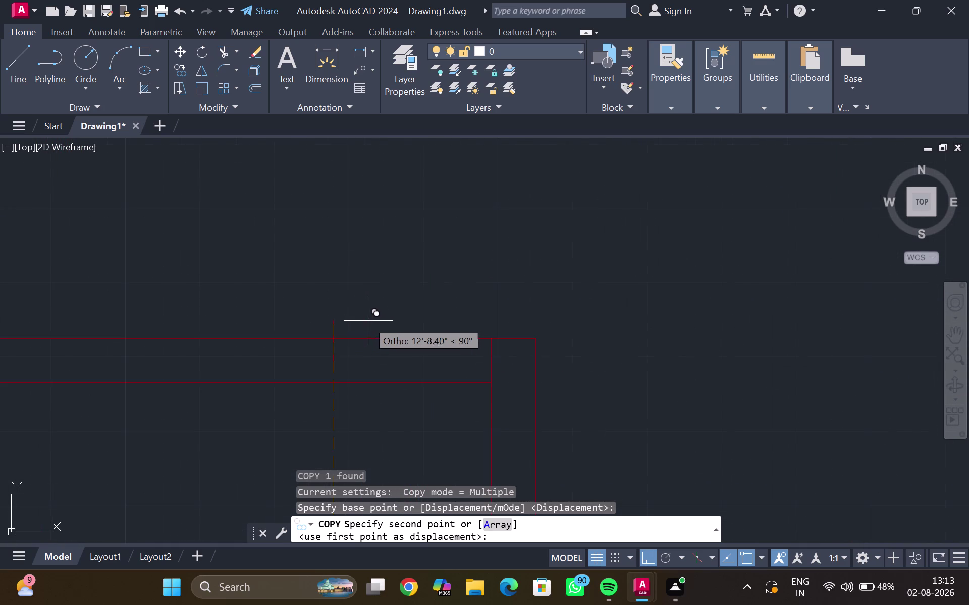
click(353, 305)
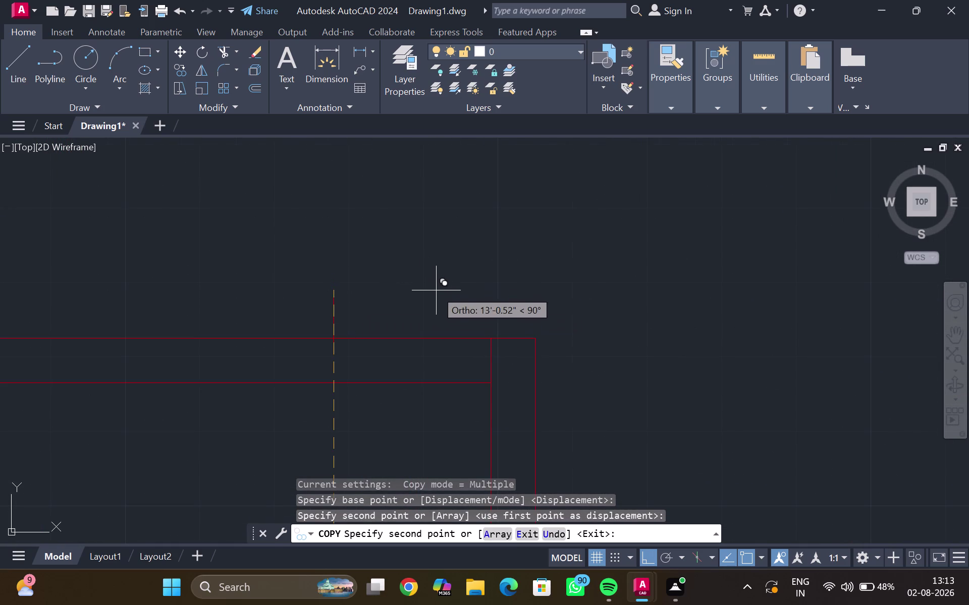
key(Escape)
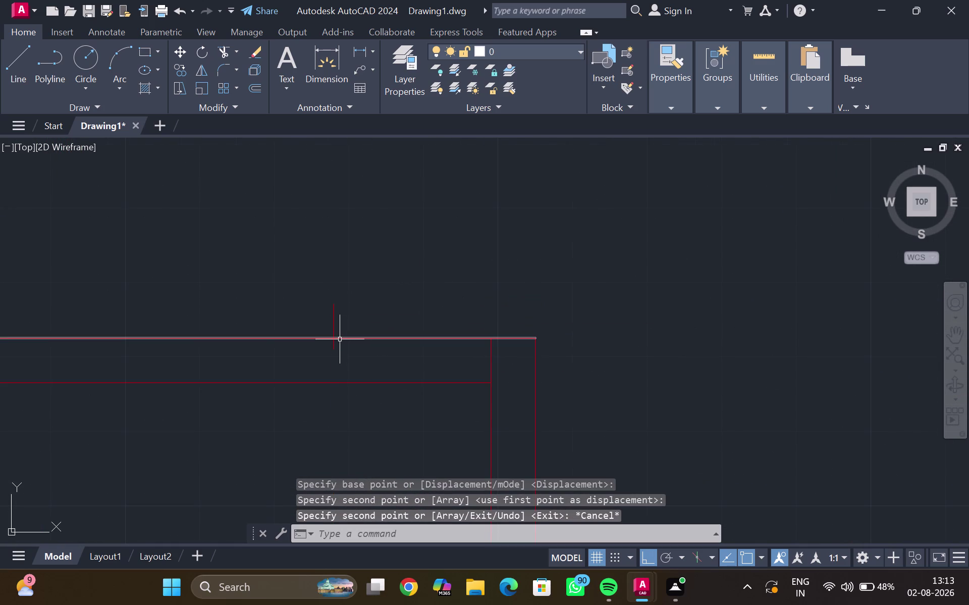
Extend the copied line through both top wall lines with a fence.
text(ex)
key(Return)
drag(344, 344, 336, 344)
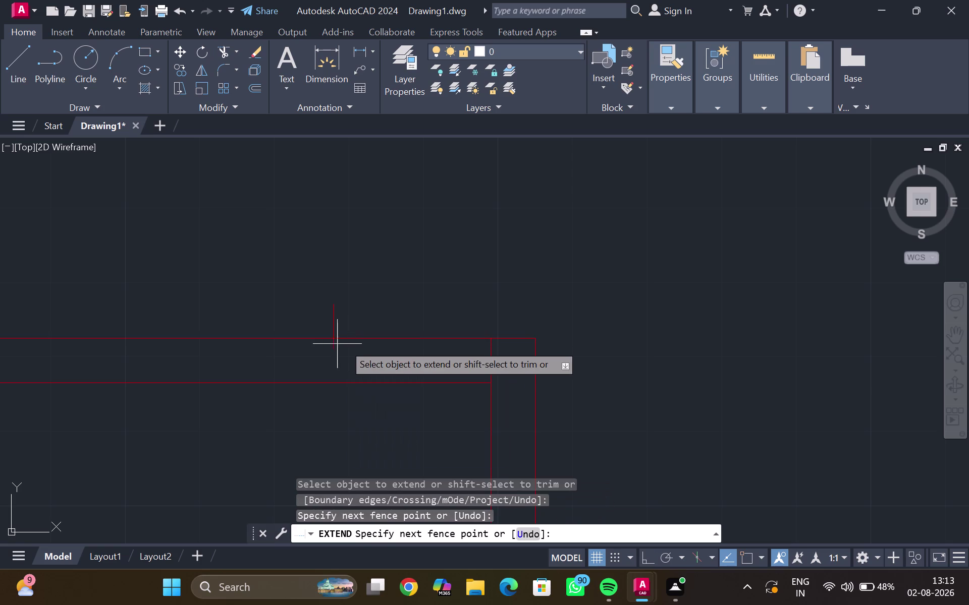
drag(337, 344, 321, 344)
scroll(down, 3)
key(Escape)
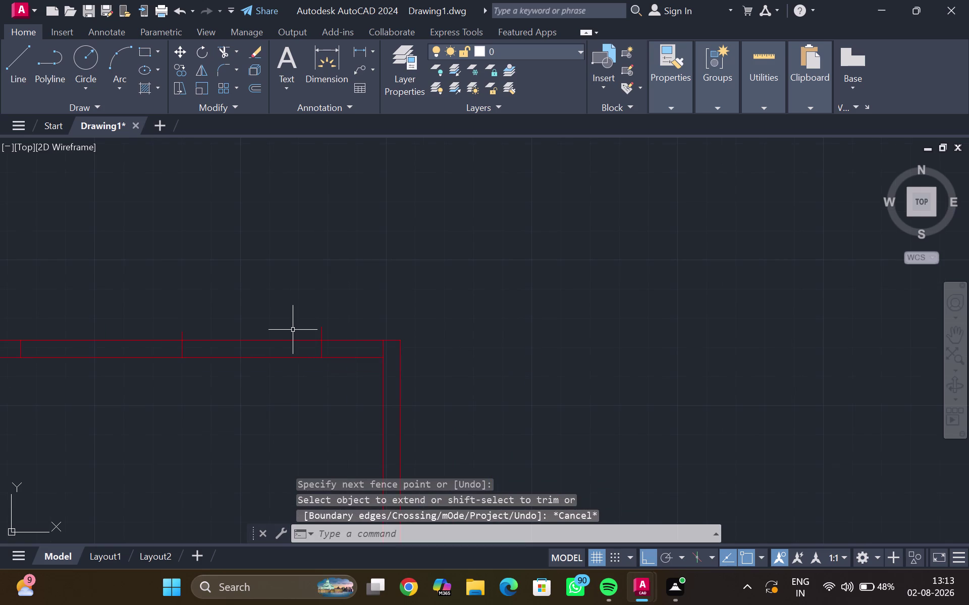
Start trimming and pan to the door opening area.
text(t)
text(r)
key(Return)
middle_drag(159, 315, 319, 336)
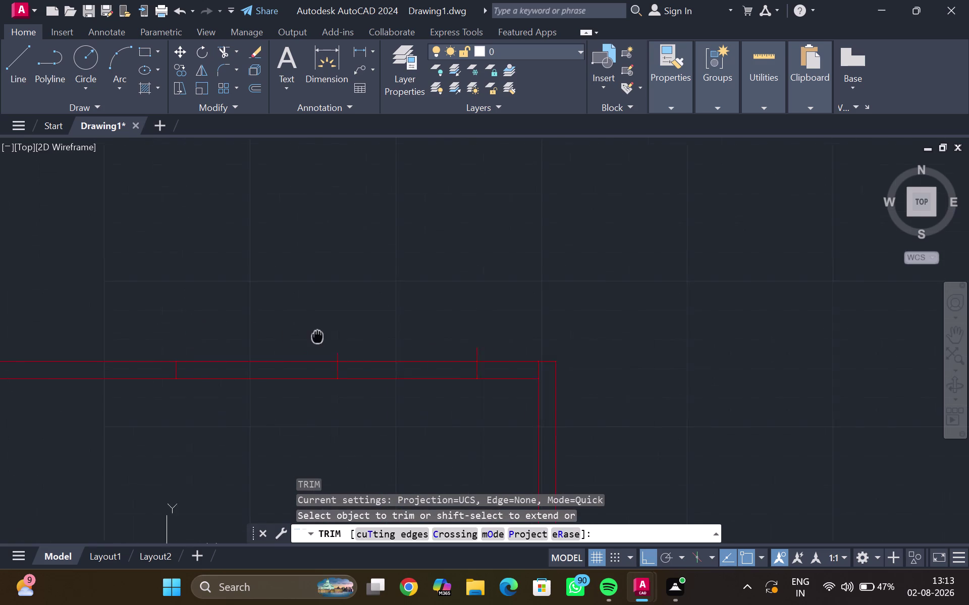
Trim the wall line pieces inside the two door openings.
middle_drag(318, 337, 320, 337)
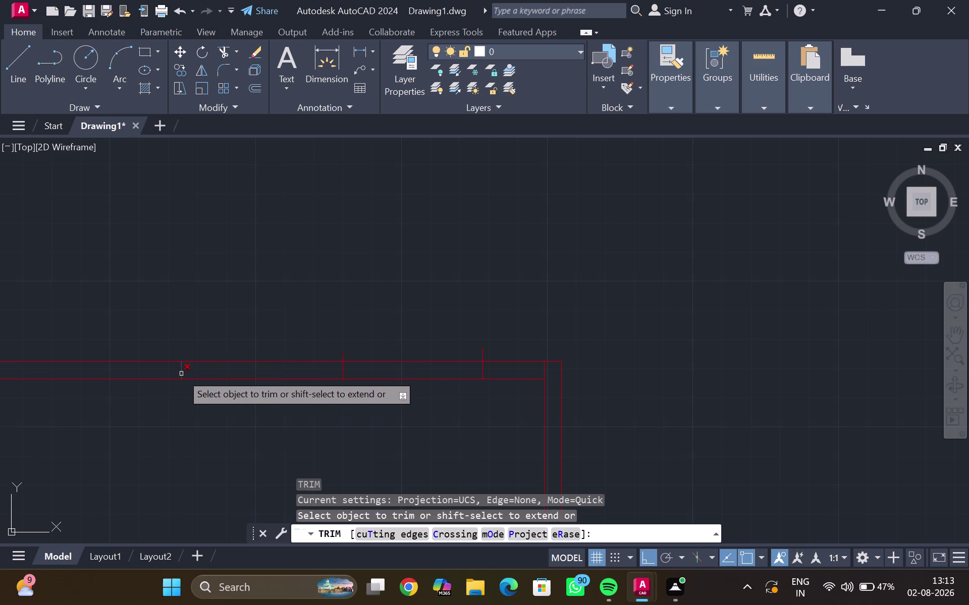
click(181, 374)
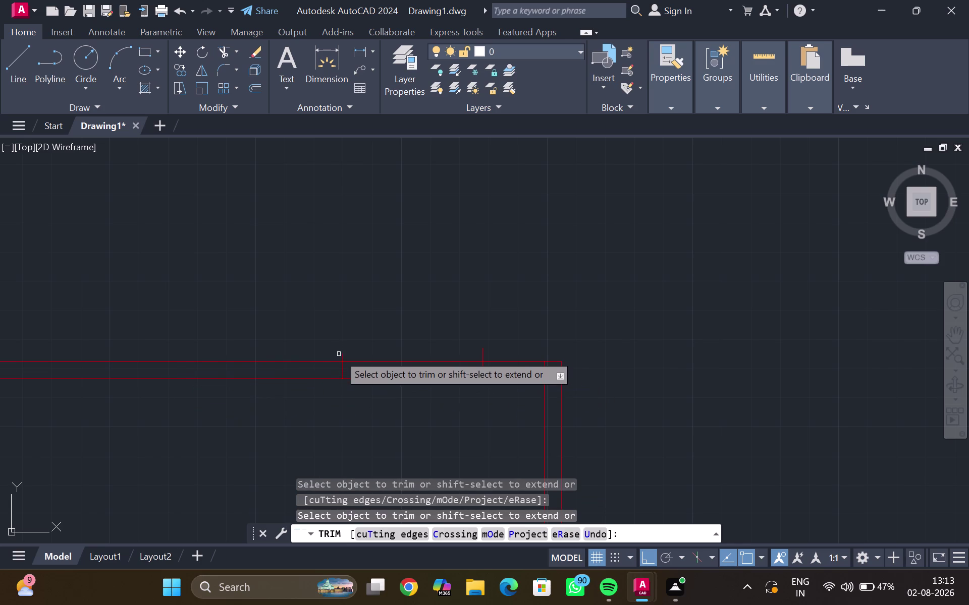
click(345, 355)
click(341, 356)
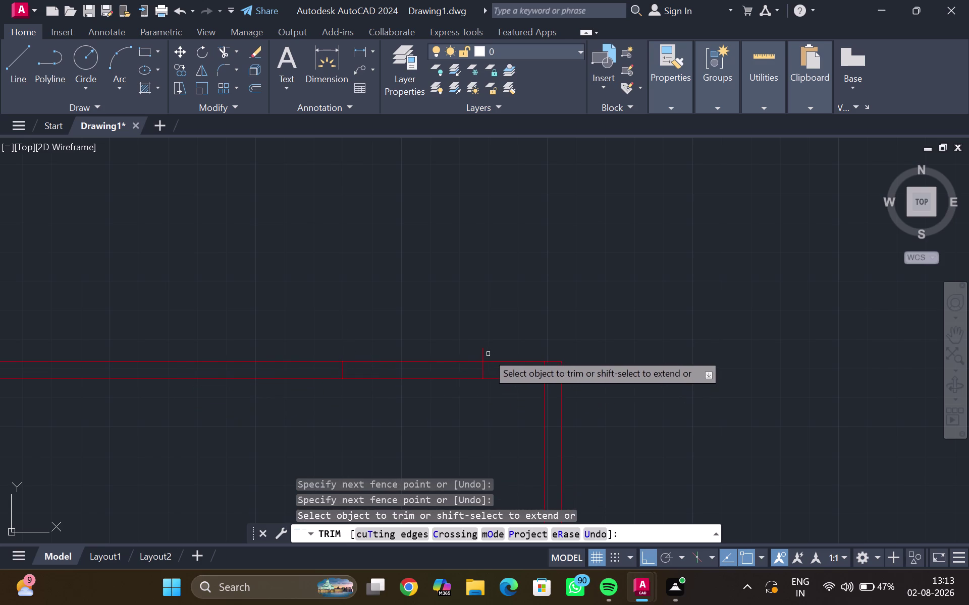
click(482, 352)
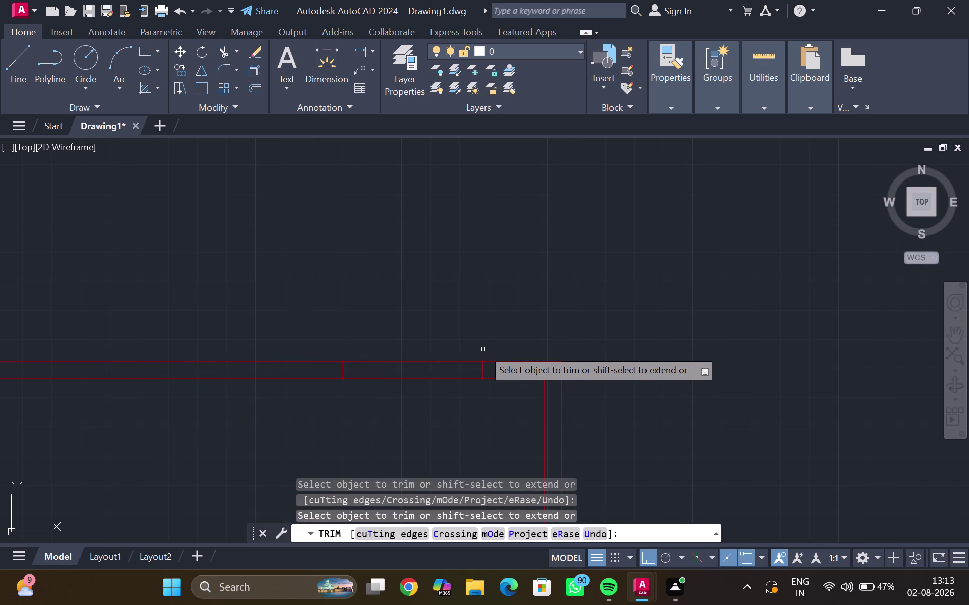
Fence-trim the remaining wall lines in the opening and review the finished openings.
scroll(down, 3)
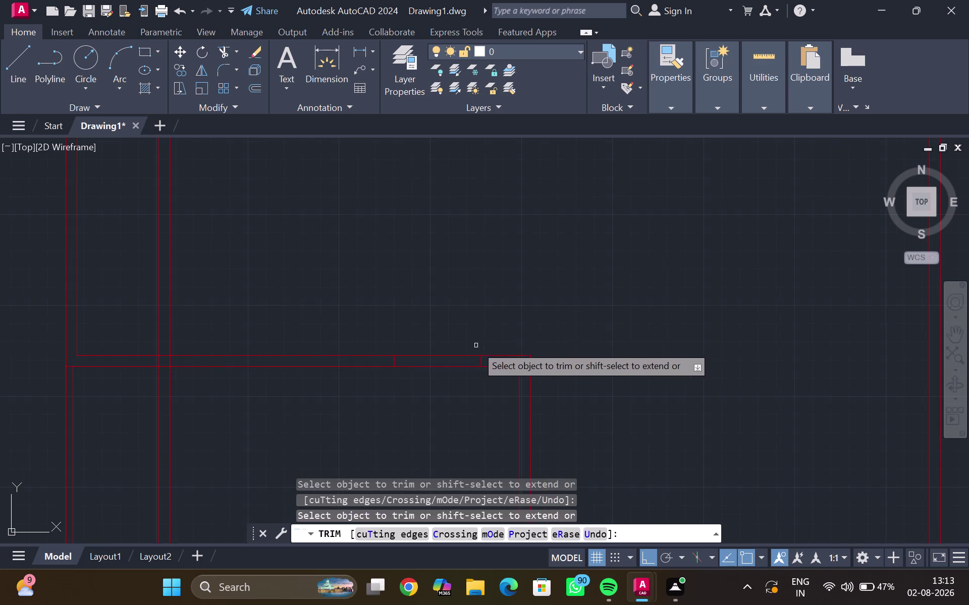
middle_drag(426, 252, 417, 239)
drag(425, 257, 417, 308)
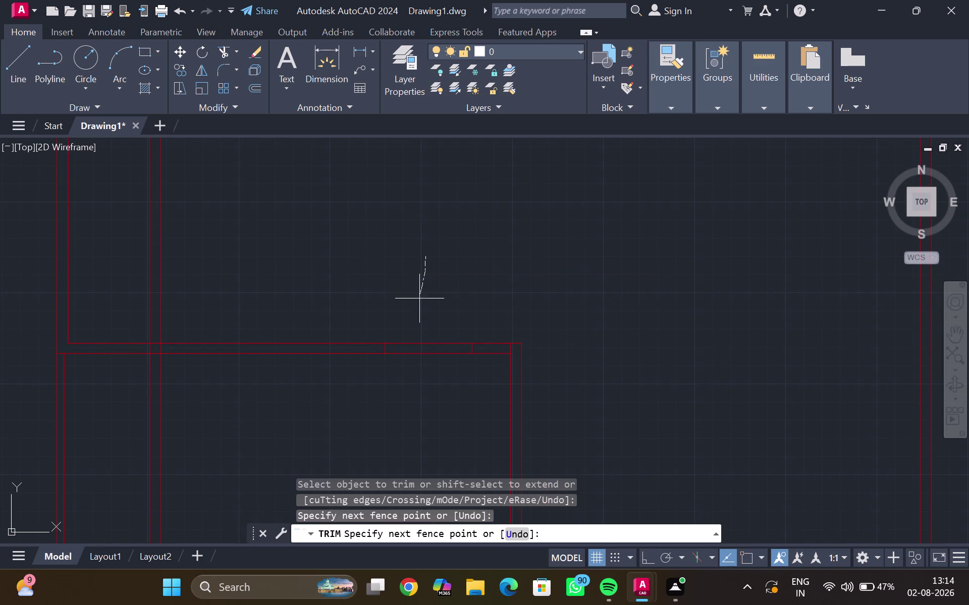
drag(417, 309, 416, 374)
key(Escape)
scroll(down, 3)
middle_drag(443, 266, 420, 228)
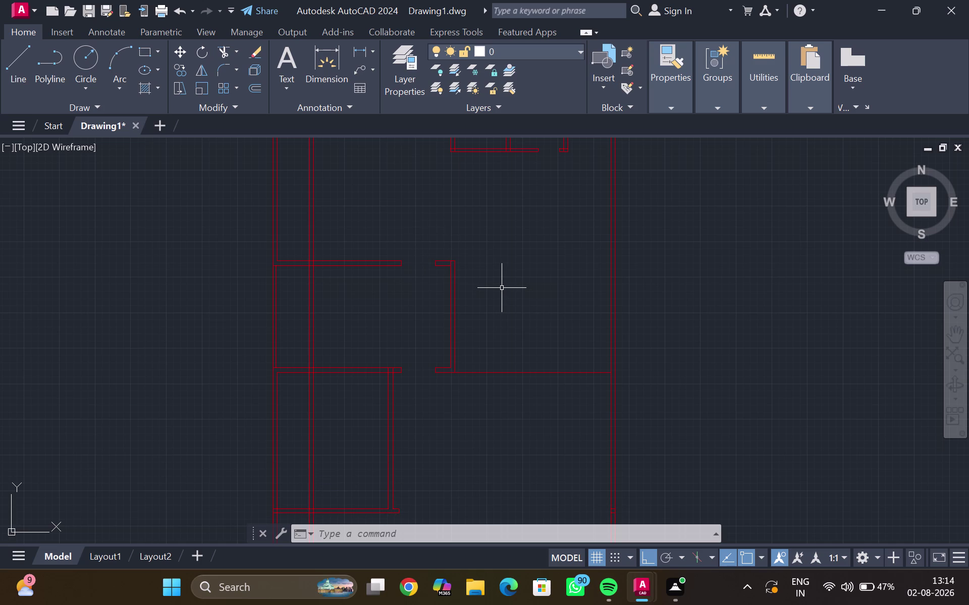
middle_drag(499, 291, 439, 274)
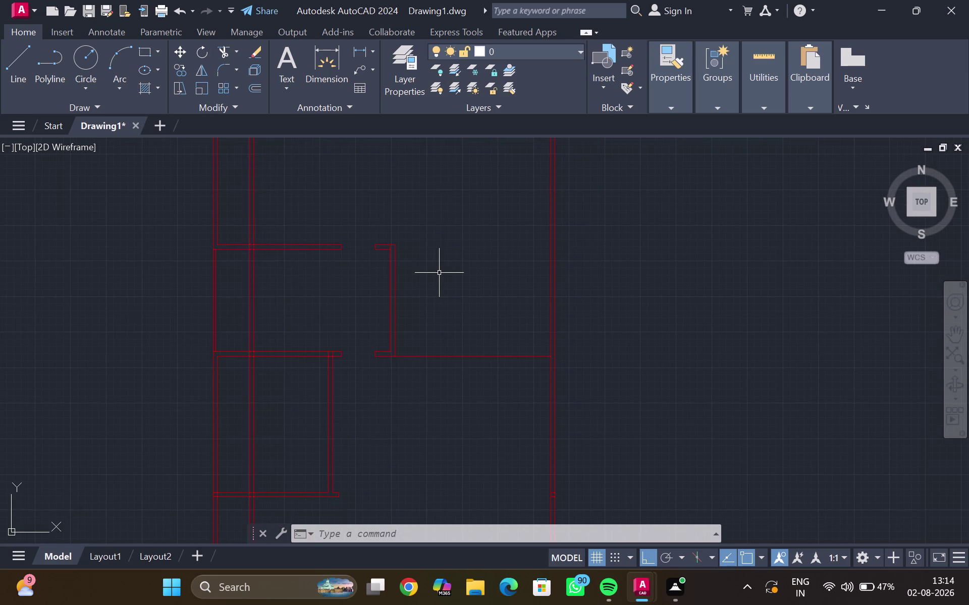
scroll(up, 3)
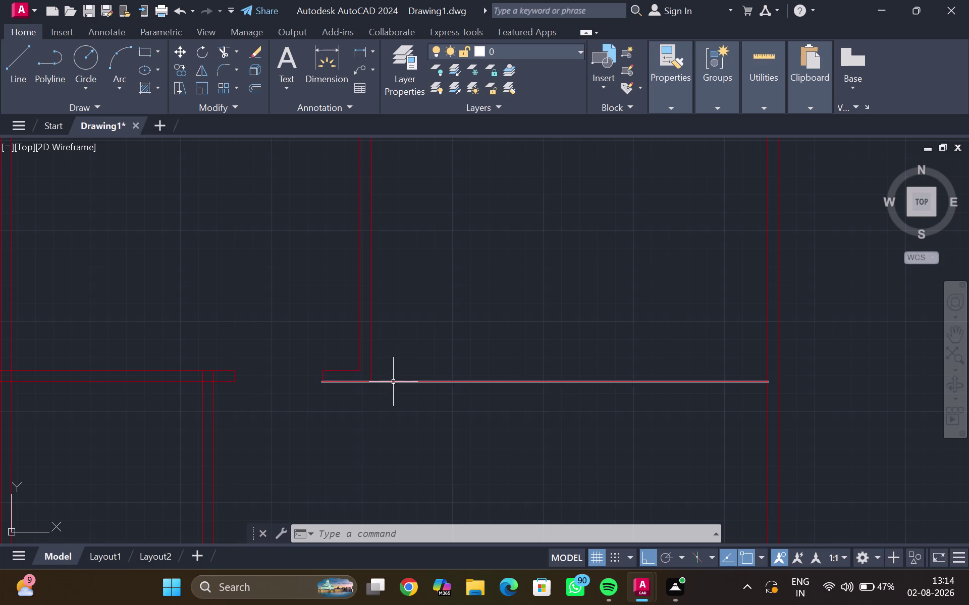
Offset the horizontal partition line 6 inches beside the door opening.
click(394, 382)
key(o)
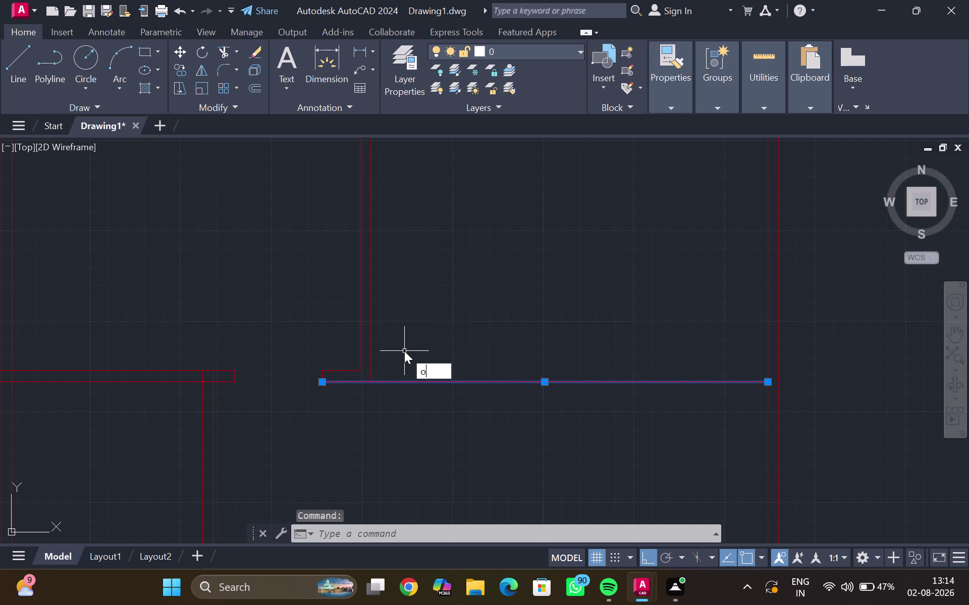
key(Return)
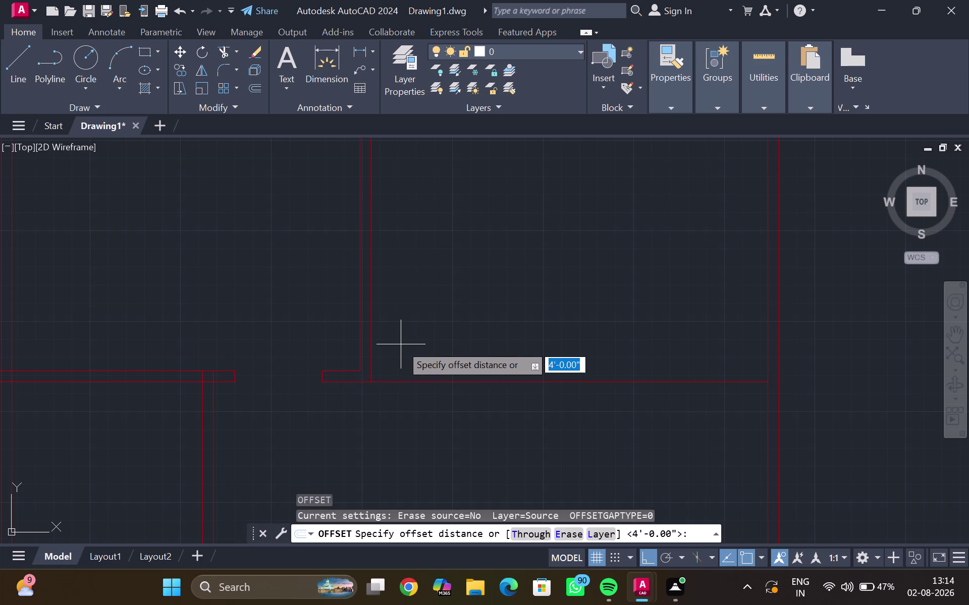
key(6)
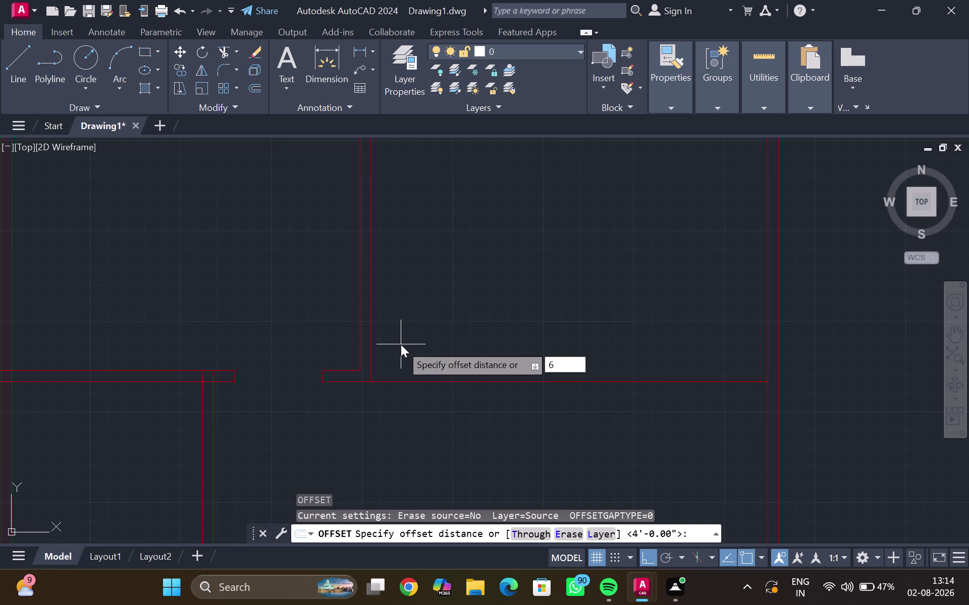
key(shift+quotedbl)
key(Return)
click(411, 316)
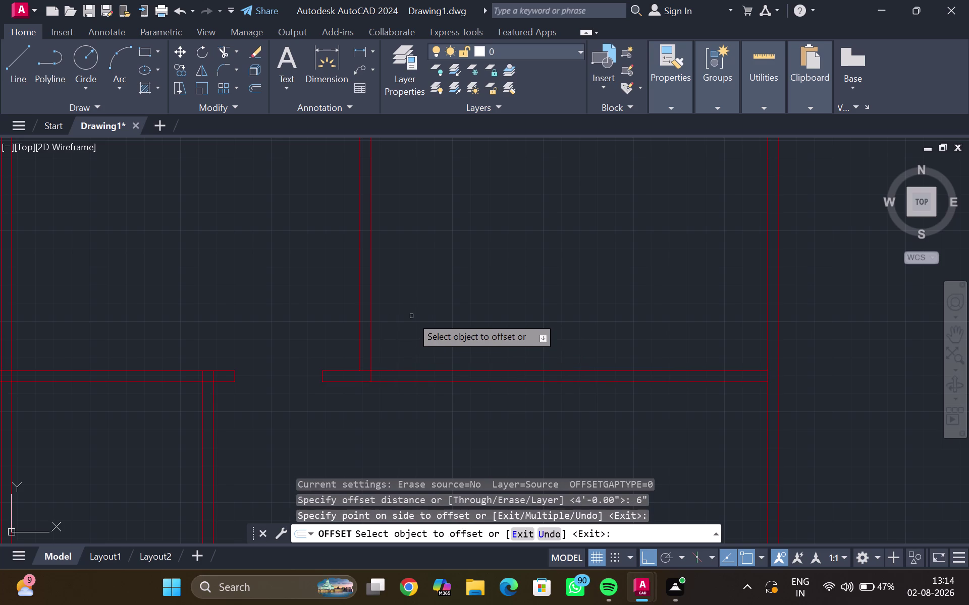
key(Escape)
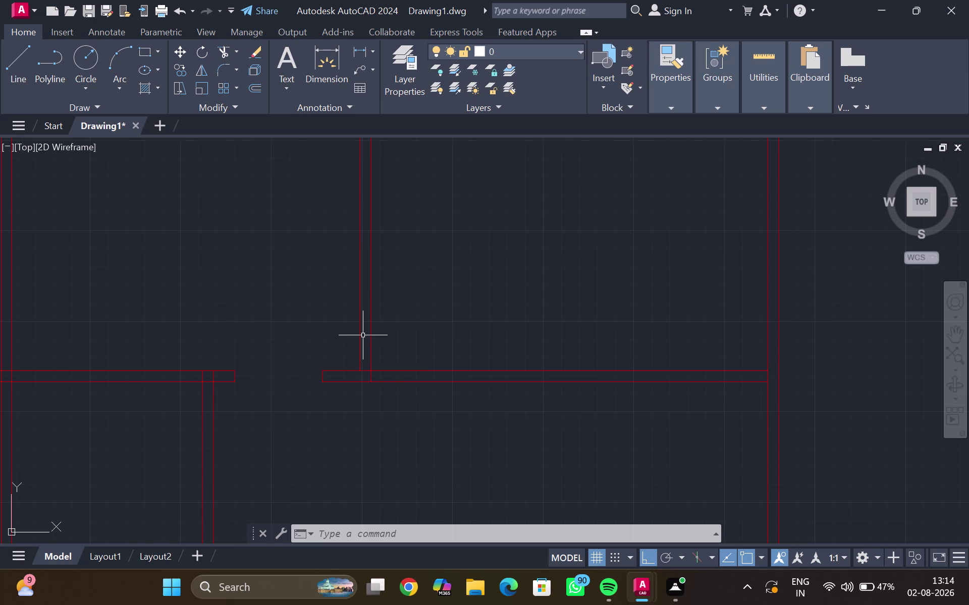
Zoom and pan to center the view on the partition junction.
scroll(down, 3)
scroll(down, 3)
scroll(down, 3)
middle_drag(388, 310, 375, 312)
scroll(up, 3)
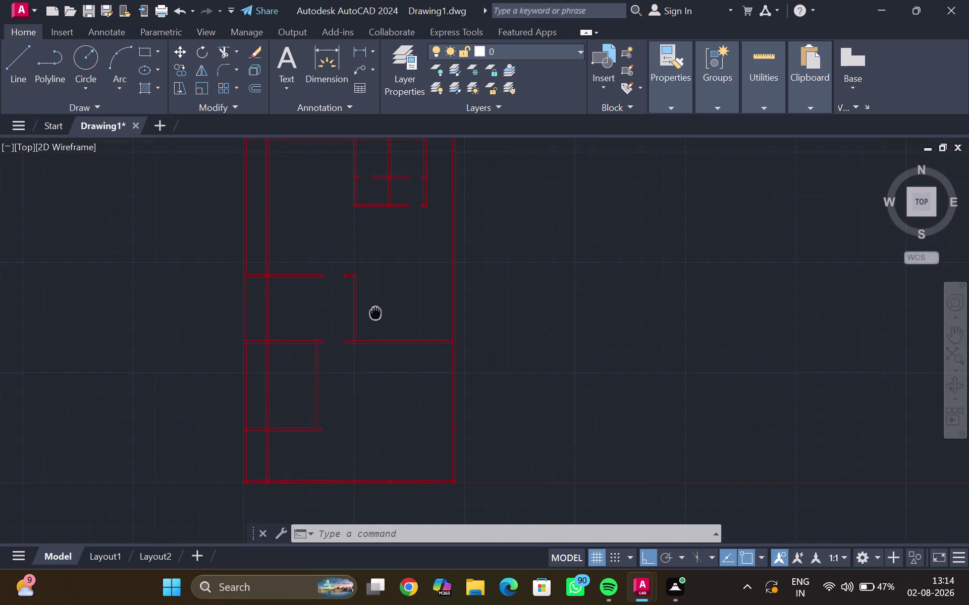
middle_drag(376, 312, 376, 313)
scroll(up, 3)
middle_drag(405, 313, 378, 307)
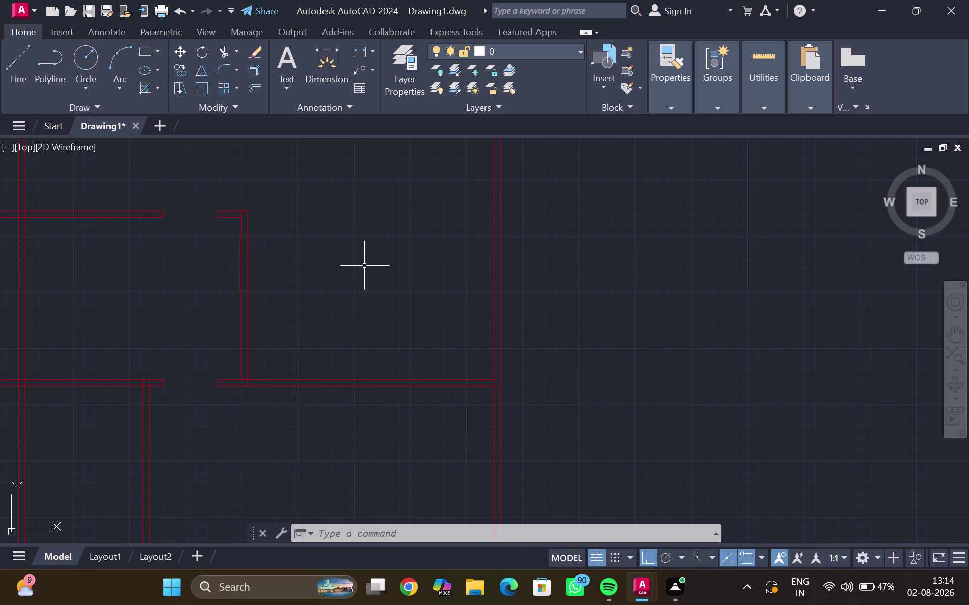
click(358, 49)
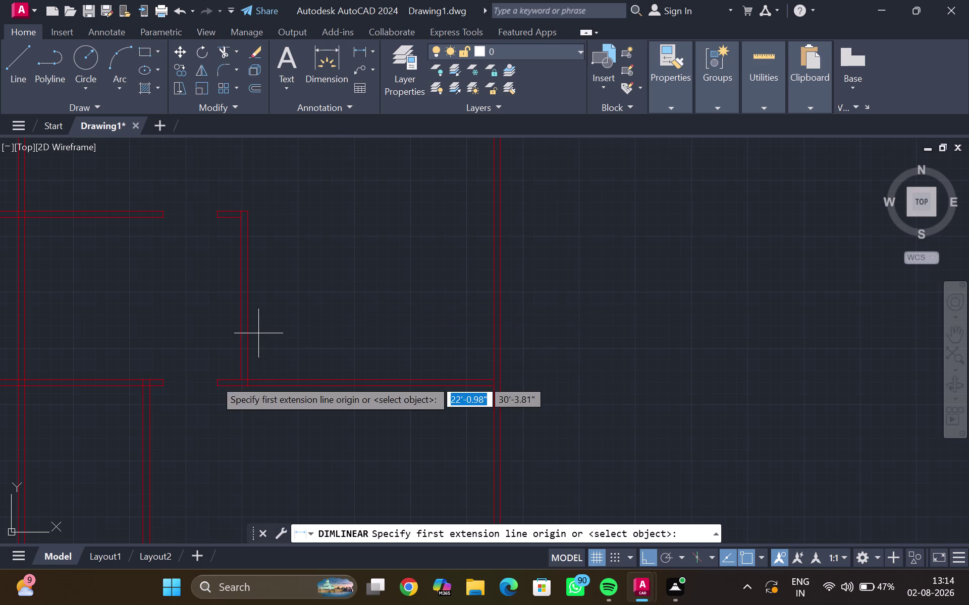
click(247, 381)
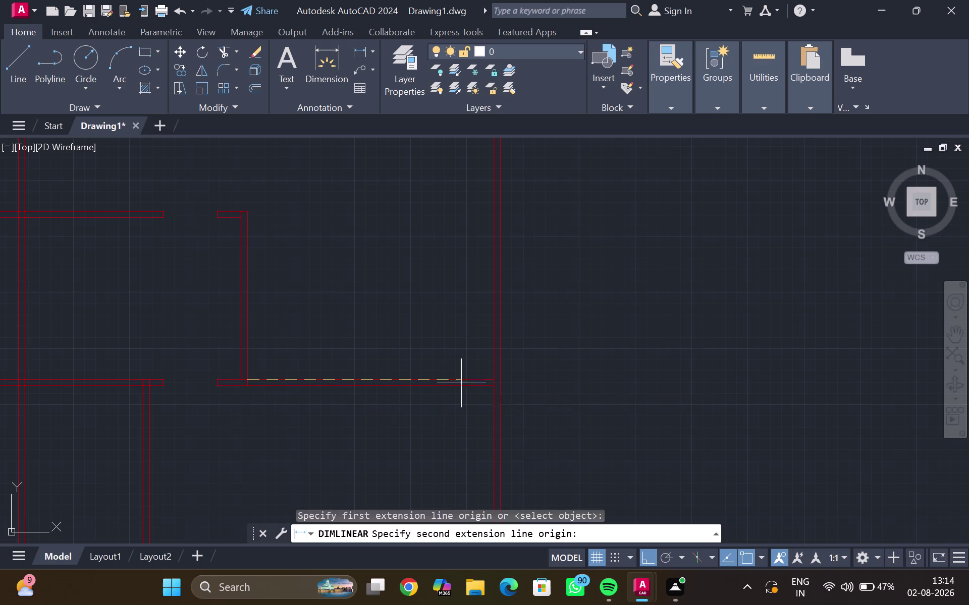
click(493, 380)
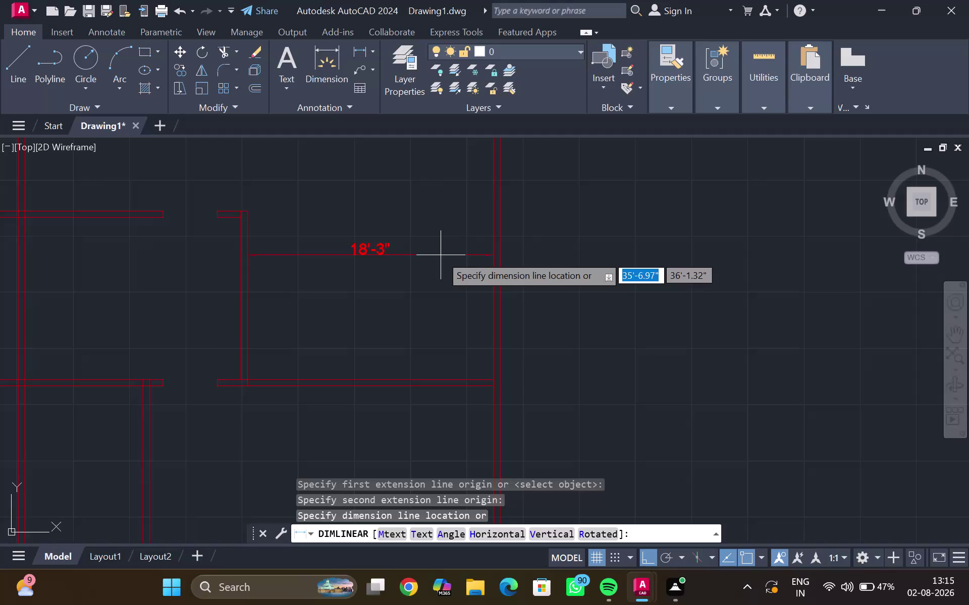
key(Escape)
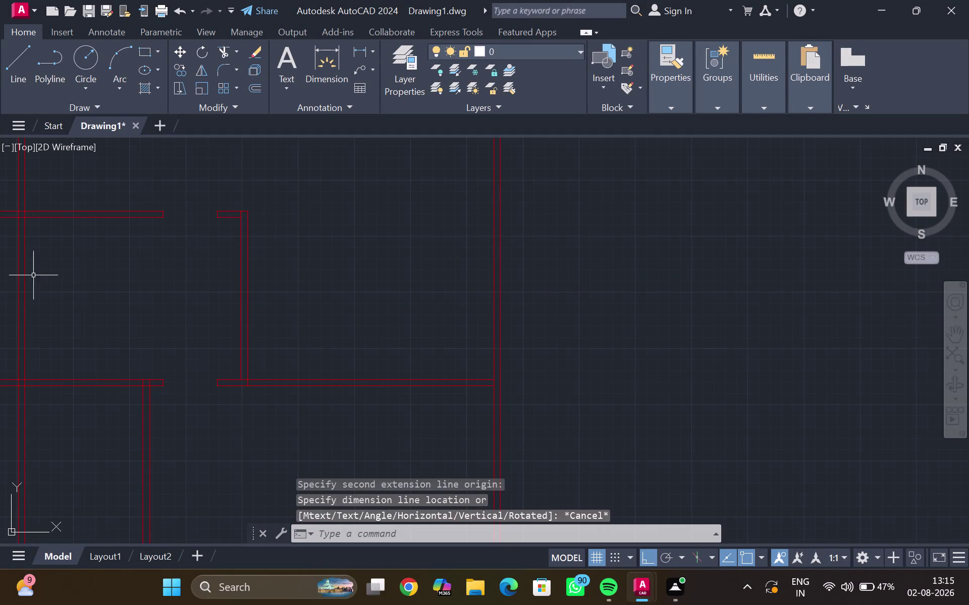
click(356, 52)
click(26, 378)
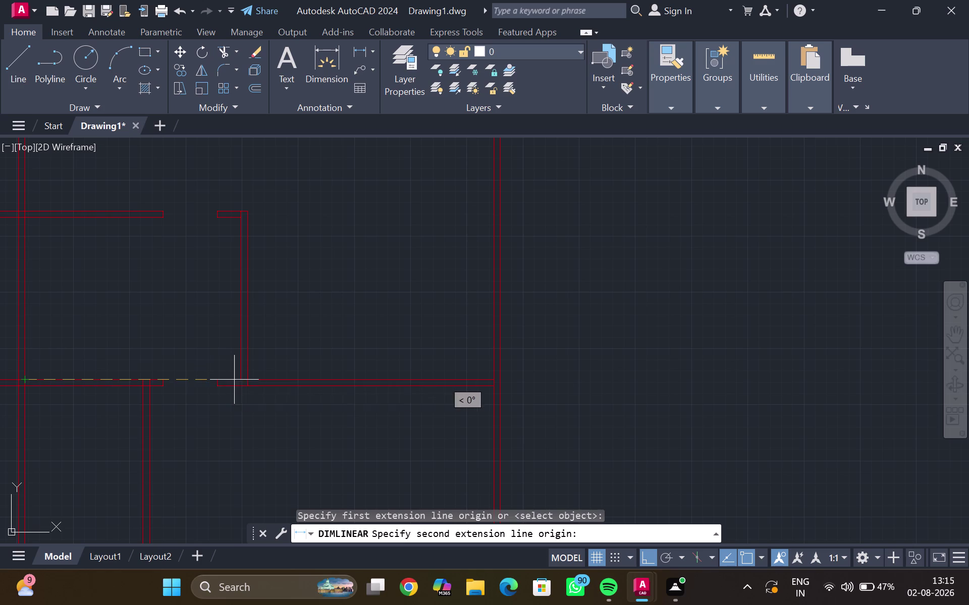
click(240, 380)
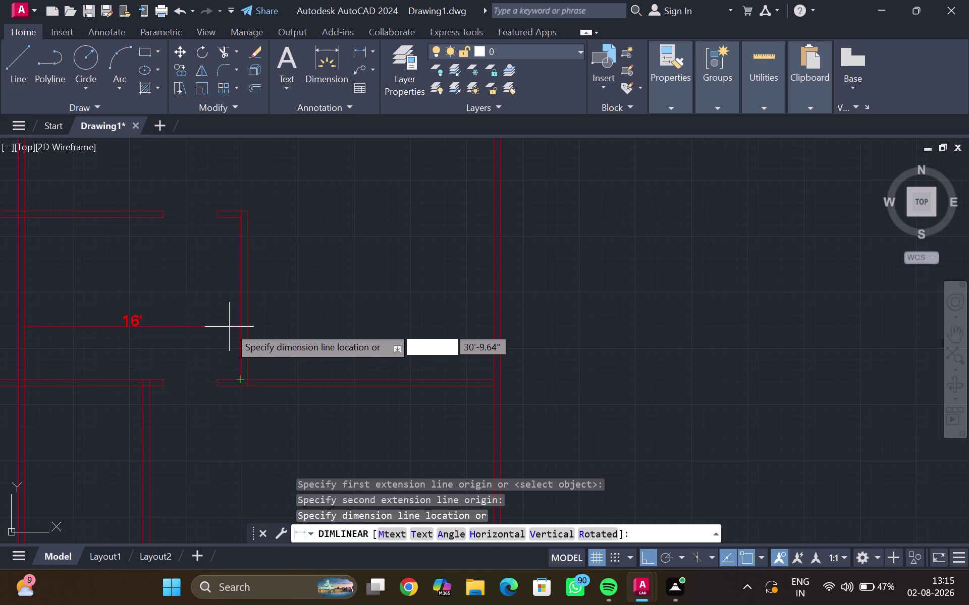
key(Escape)
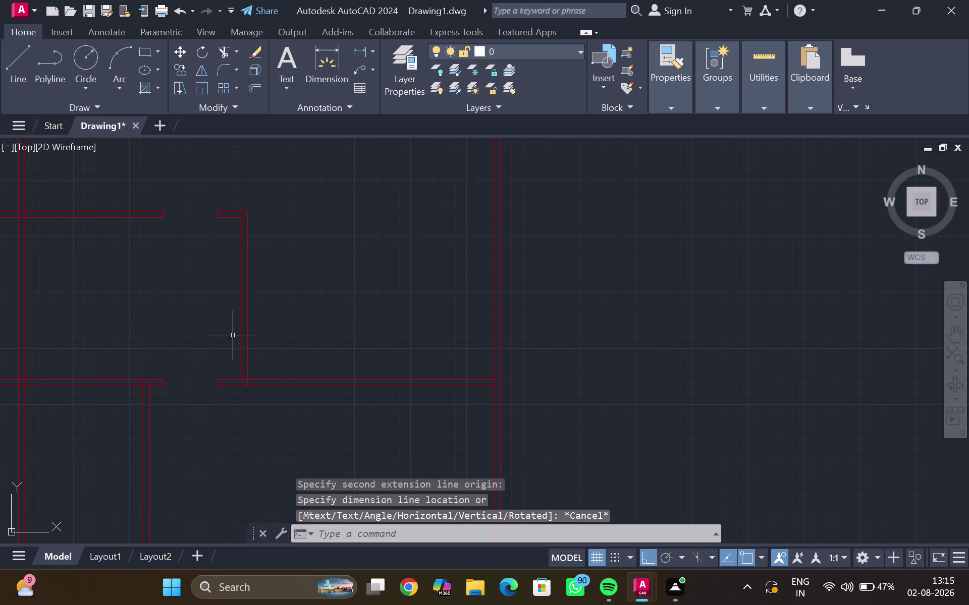
Extend the short vertical partition's inner line down to the wall below.
text(ex)
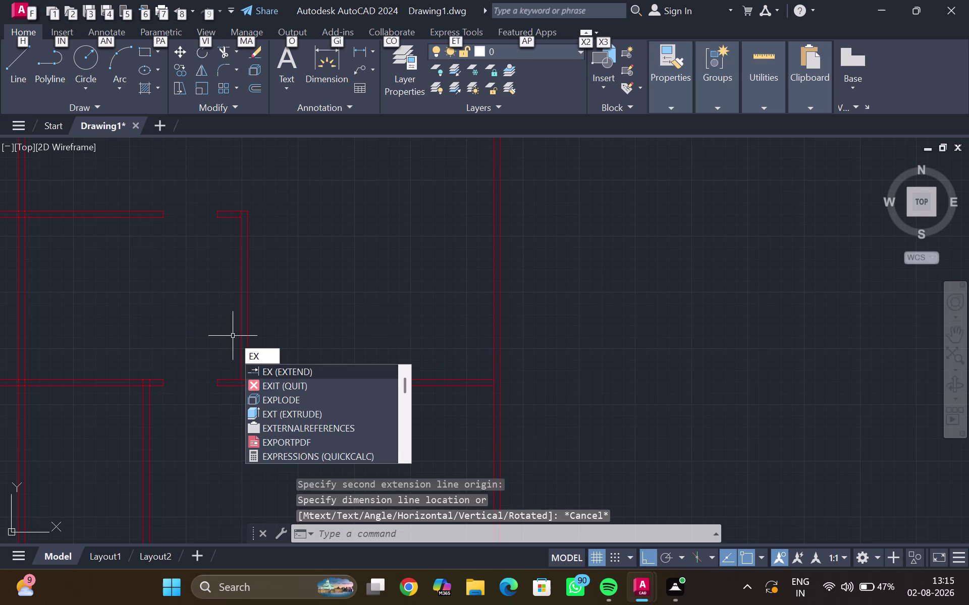
click(260, 374)
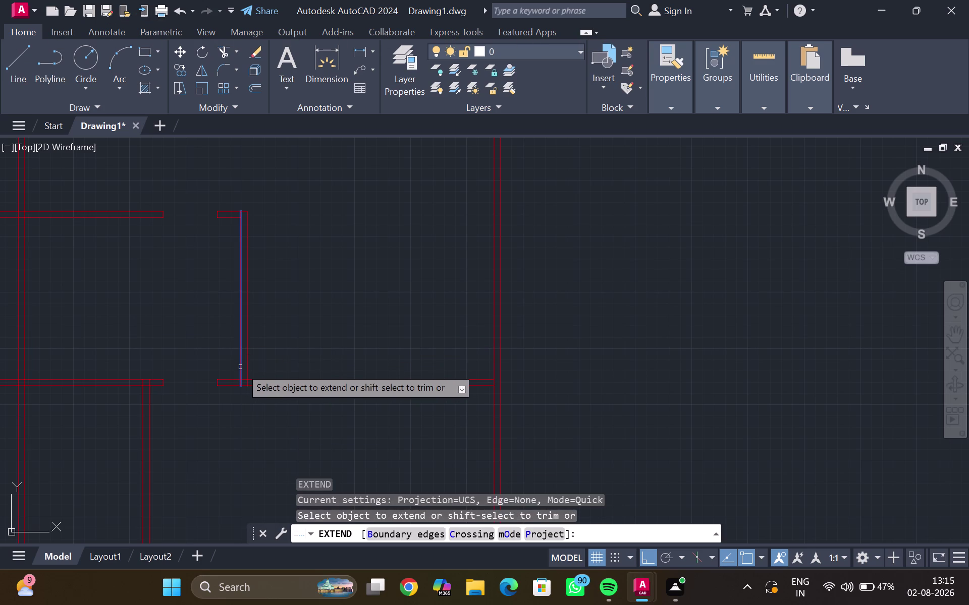
click(240, 368)
key(Escape)
scroll(down, 3)
scroll(down, 3)
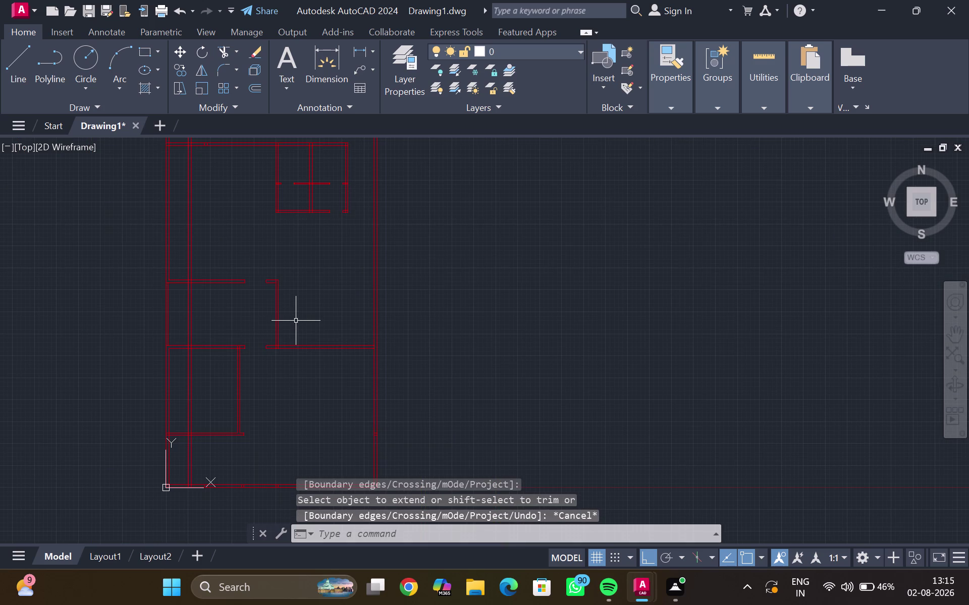
scroll(down, 3)
middle_drag(298, 314, 297, 345)
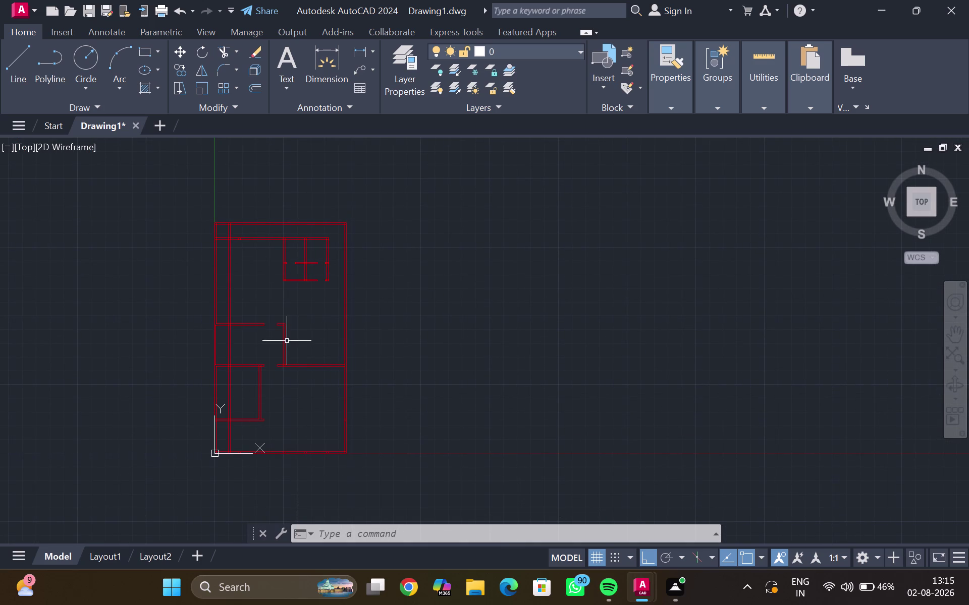
scroll(up, 3)
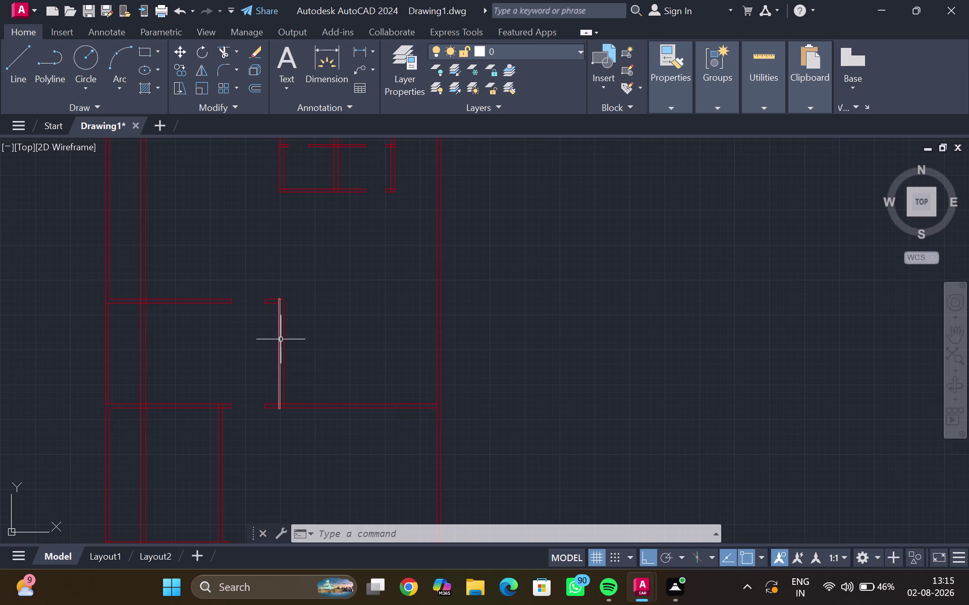
scroll(down, 3)
Select the extended partition line and clear a mistyped 13' distance.
scroll(up, 3)
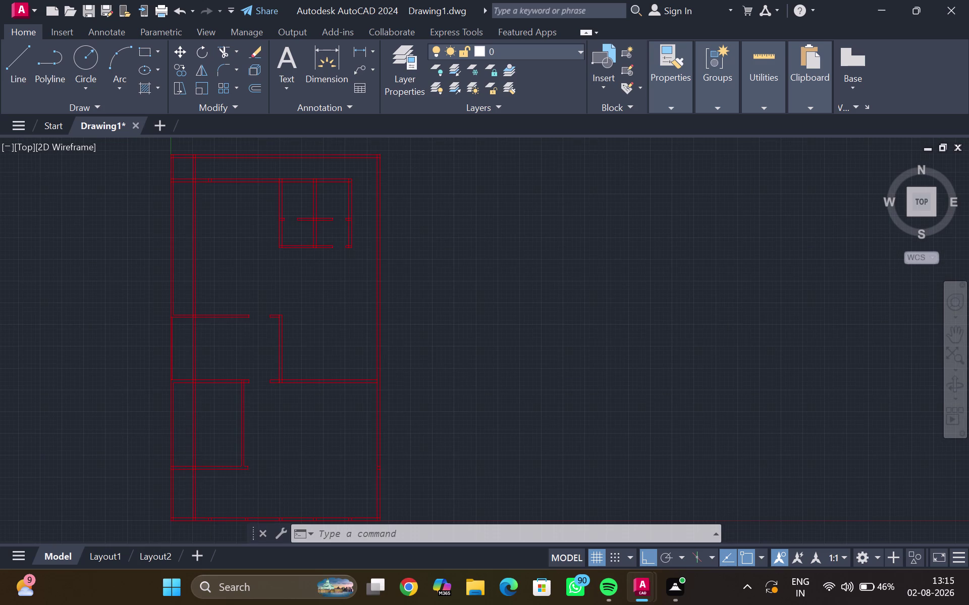
scroll(up, 3)
click(280, 340)
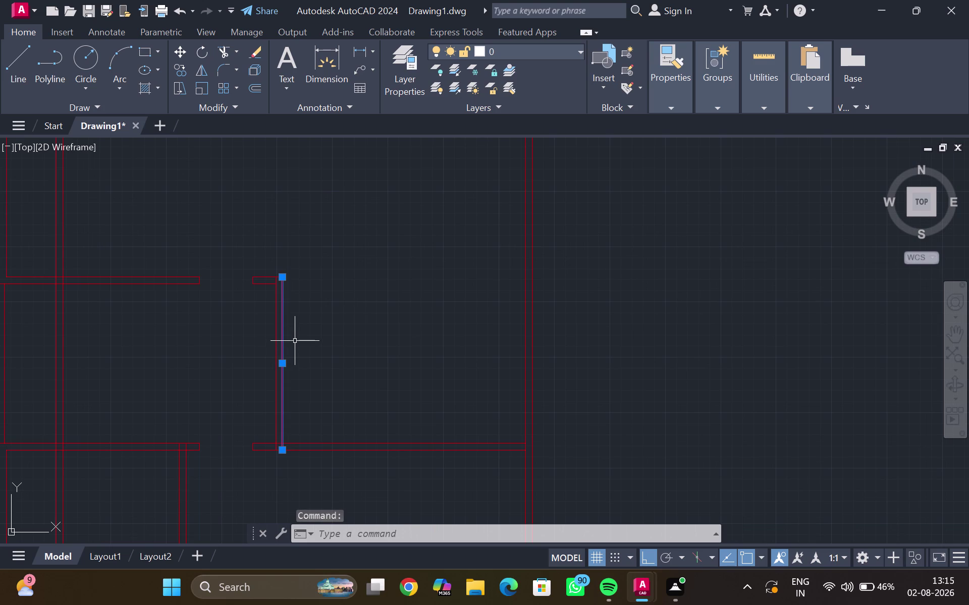
text(1)
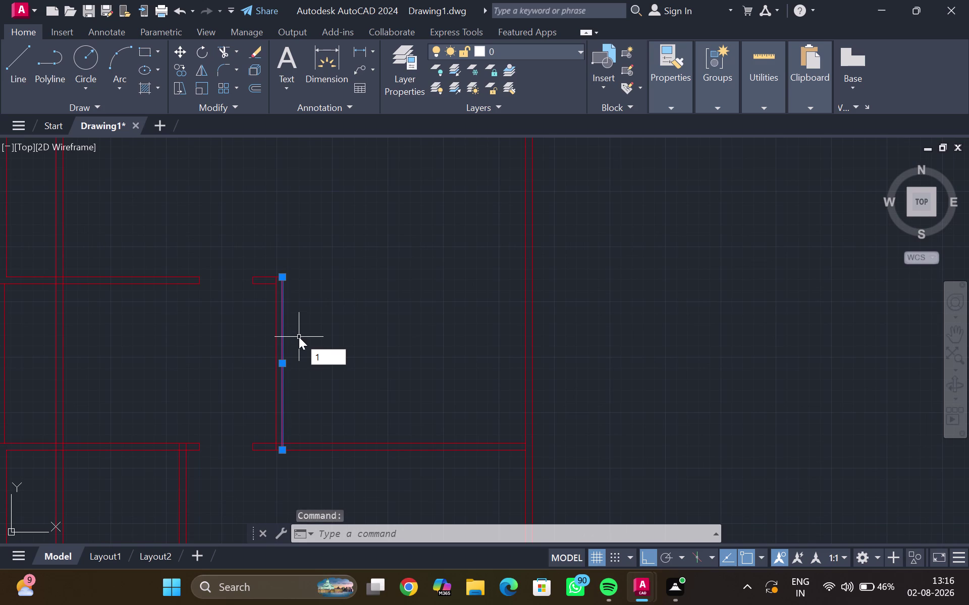
text(3)
key(apostrophe)
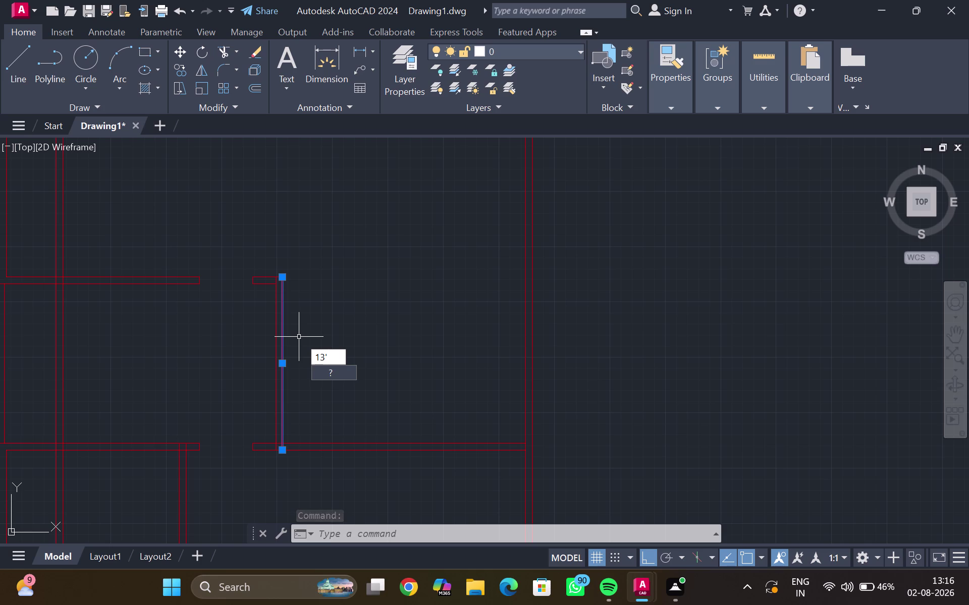
key(BackSpace)
key(BackSpace)
key(BackSpace)
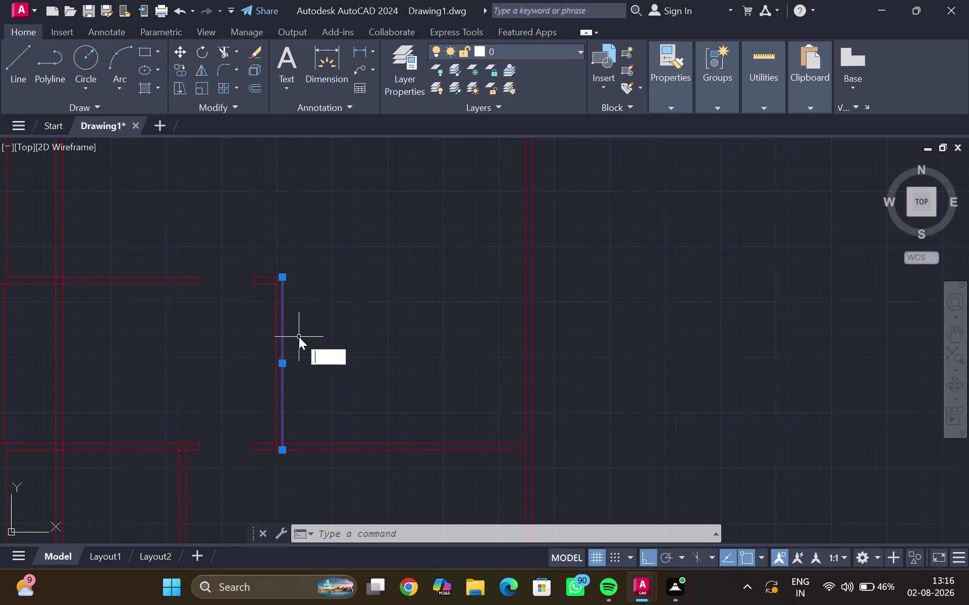
Offset the partition line 13 feet to the right.
key(o)
key(Return)
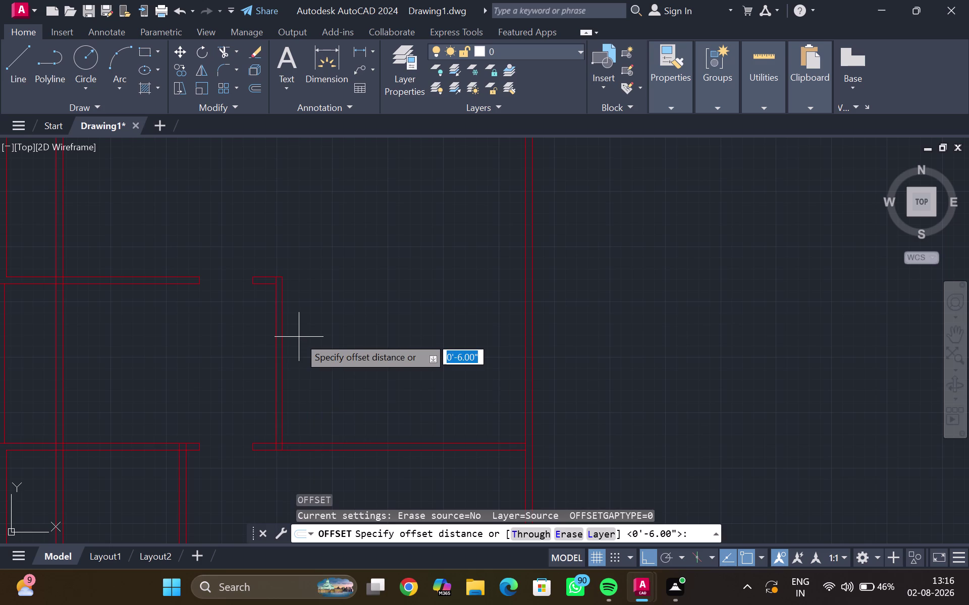
text(1)
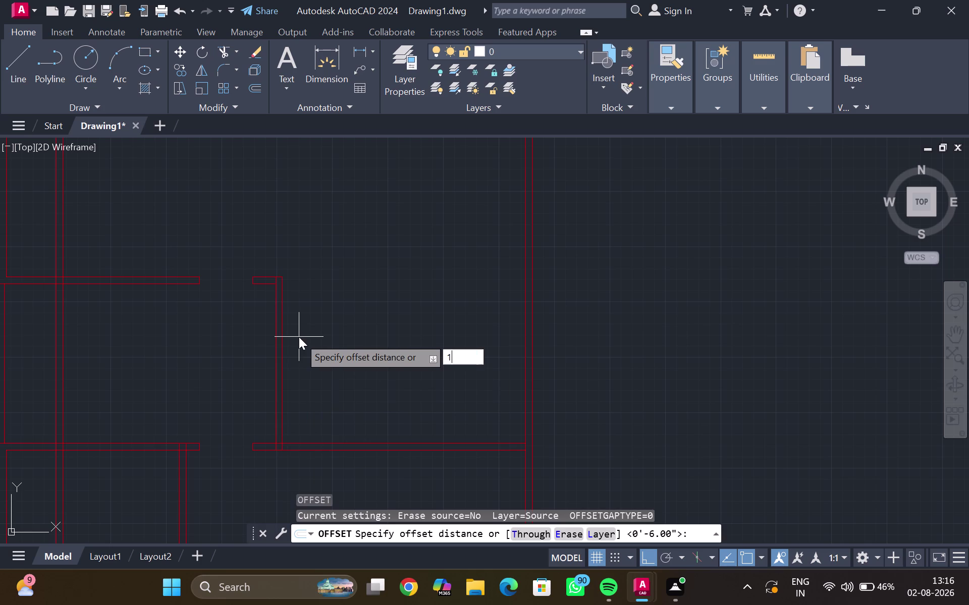
text(3)
key(apostrophe)
key(Return)
scroll(down, 3)
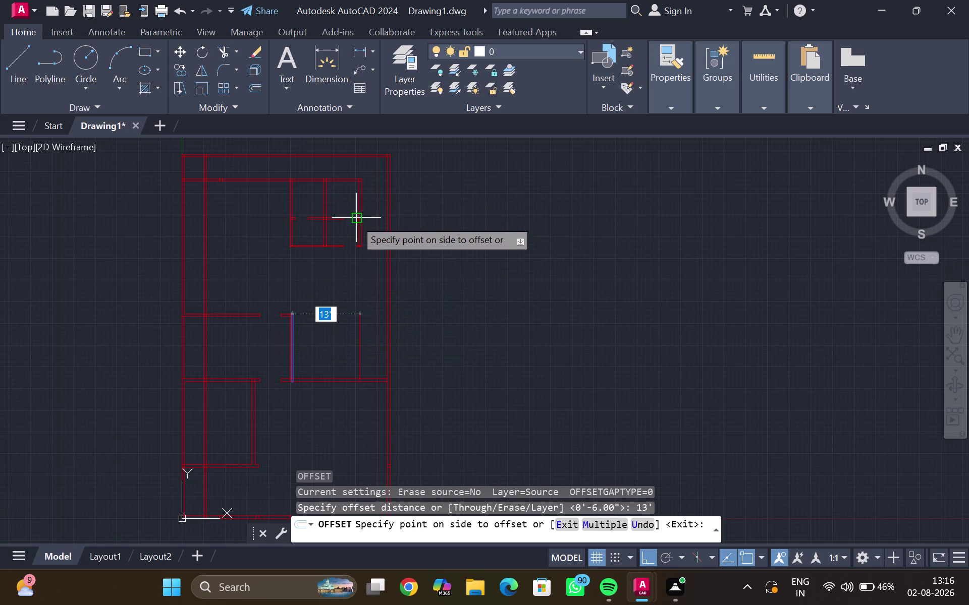
click(342, 293)
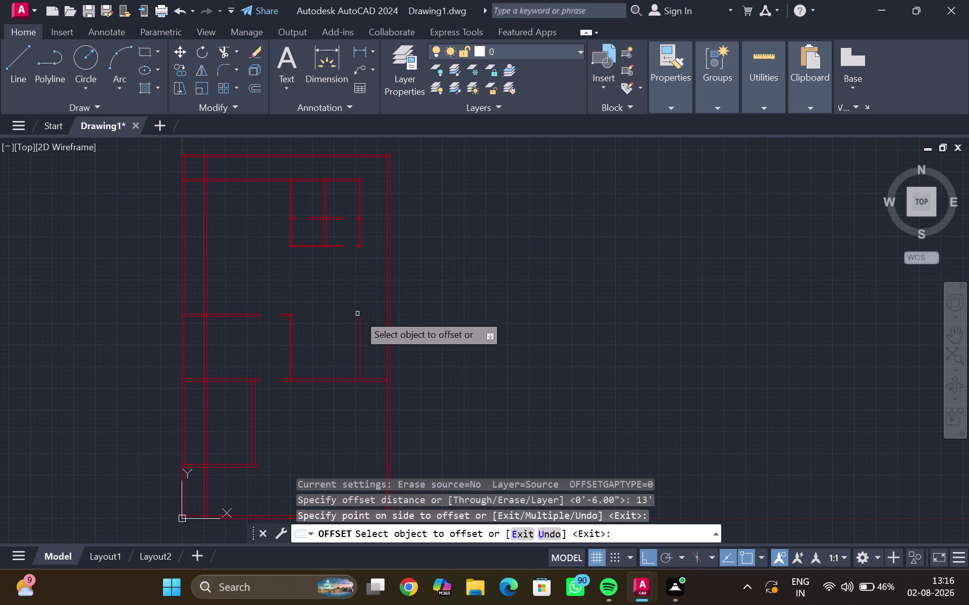
click(363, 317)
scroll(up, 3)
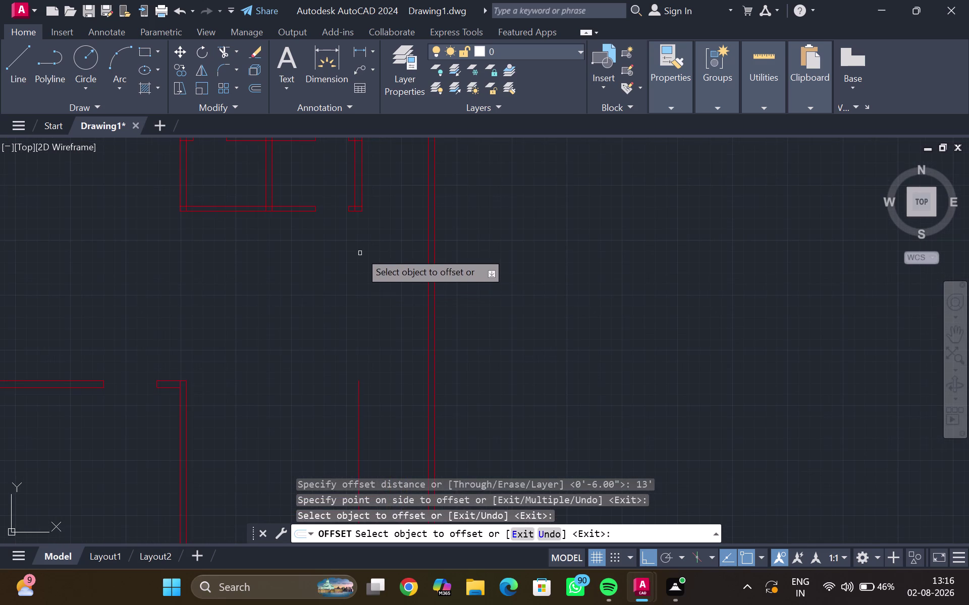
key(Escape)
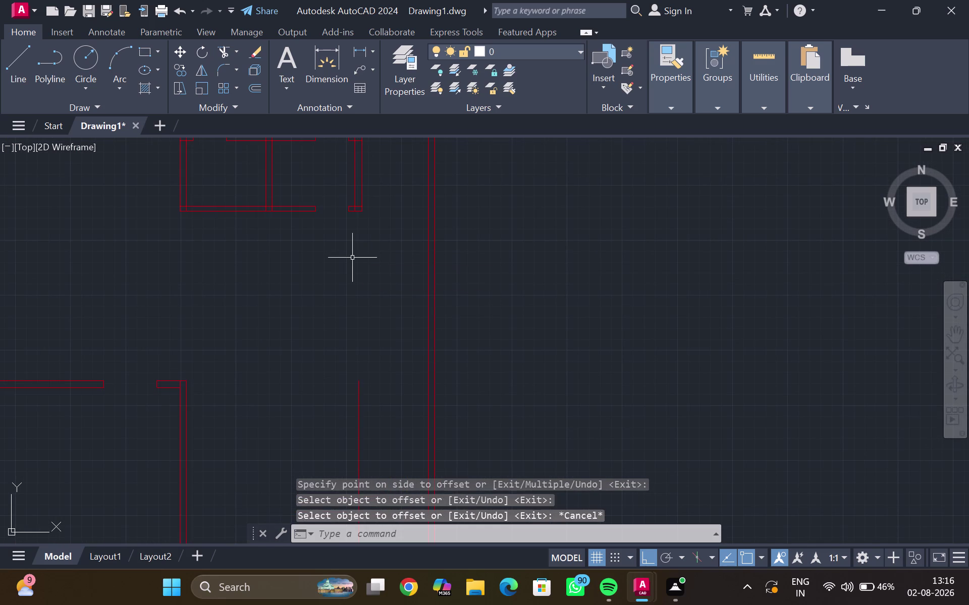
Select the new partition line, then start and cancel an extend without changes.
drag(368, 410, 348, 404)
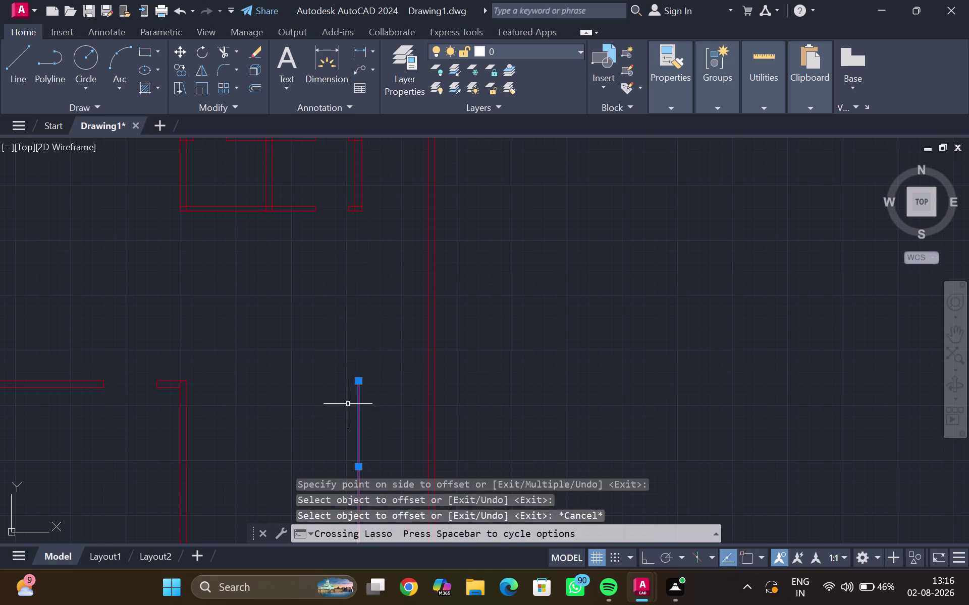
key(Escape)
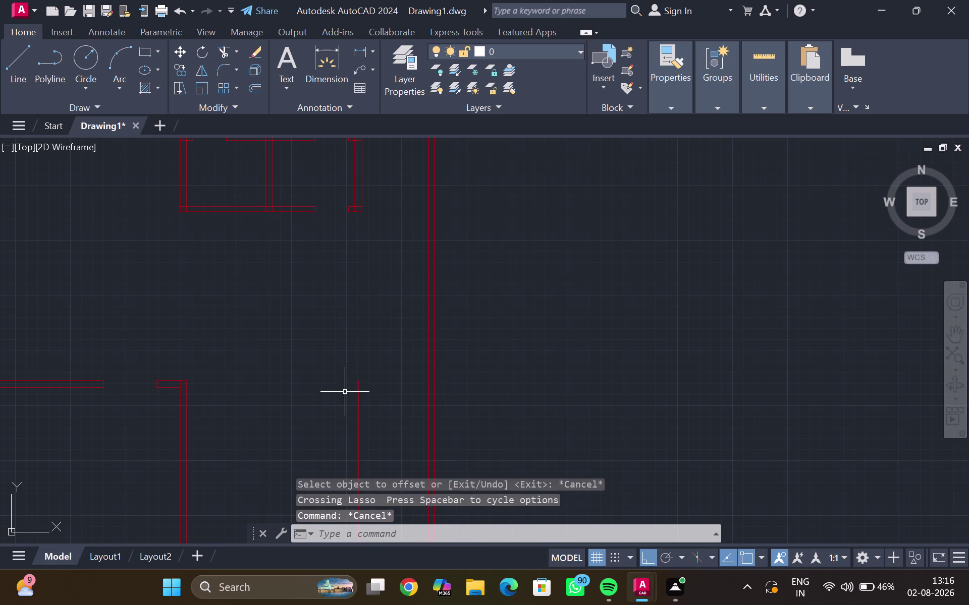
key(e)
key(x)
key(Return)
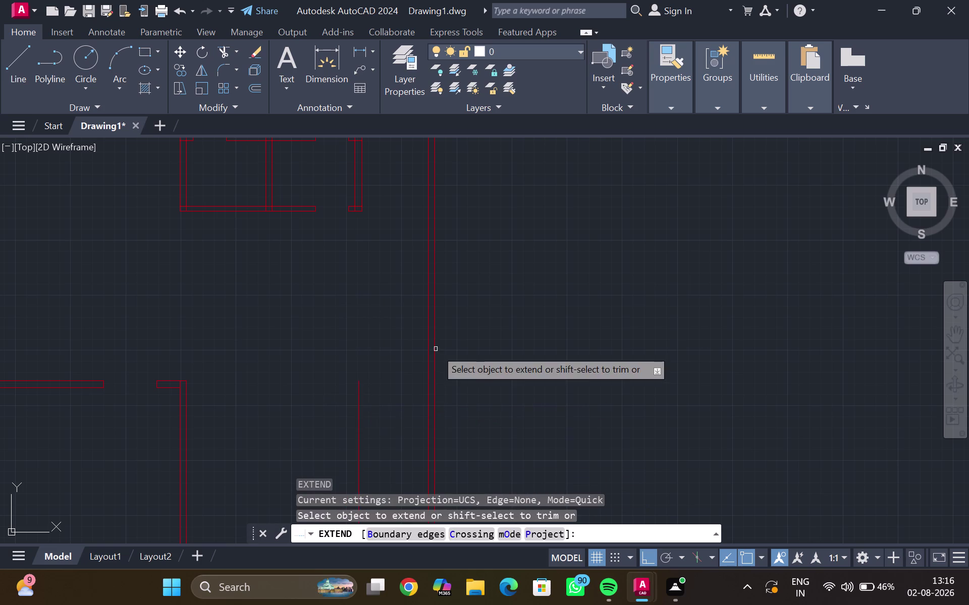
key(Escape)
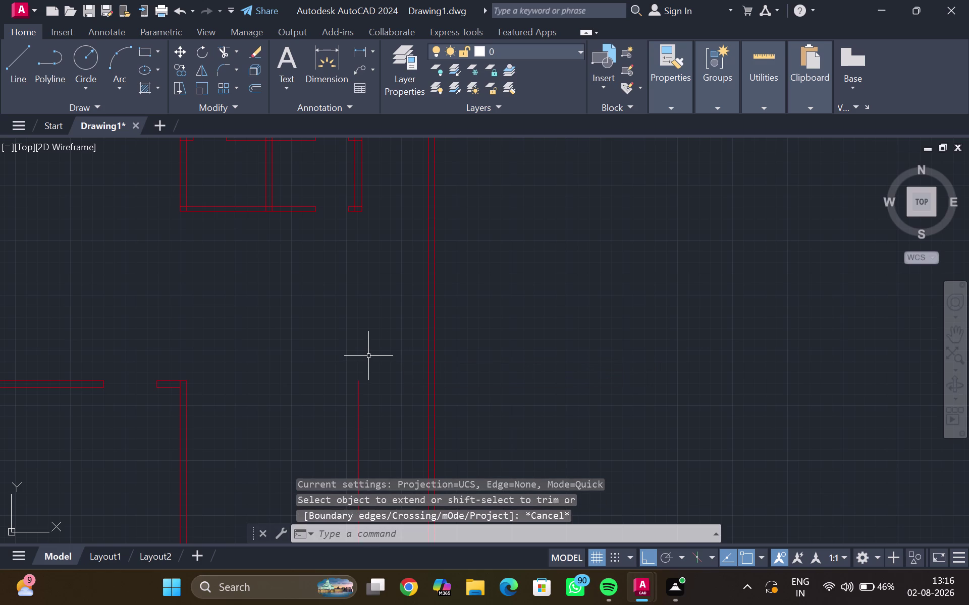
Pan to the lower partition area and select the single partition line.
scroll(down, 3)
scroll(up, 3)
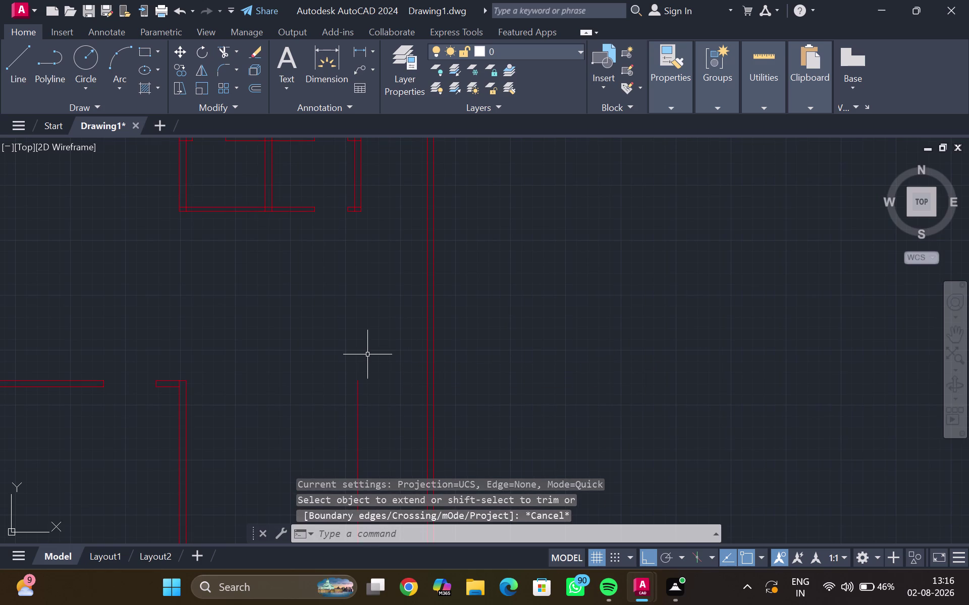
middle_drag(352, 365, 338, 346)
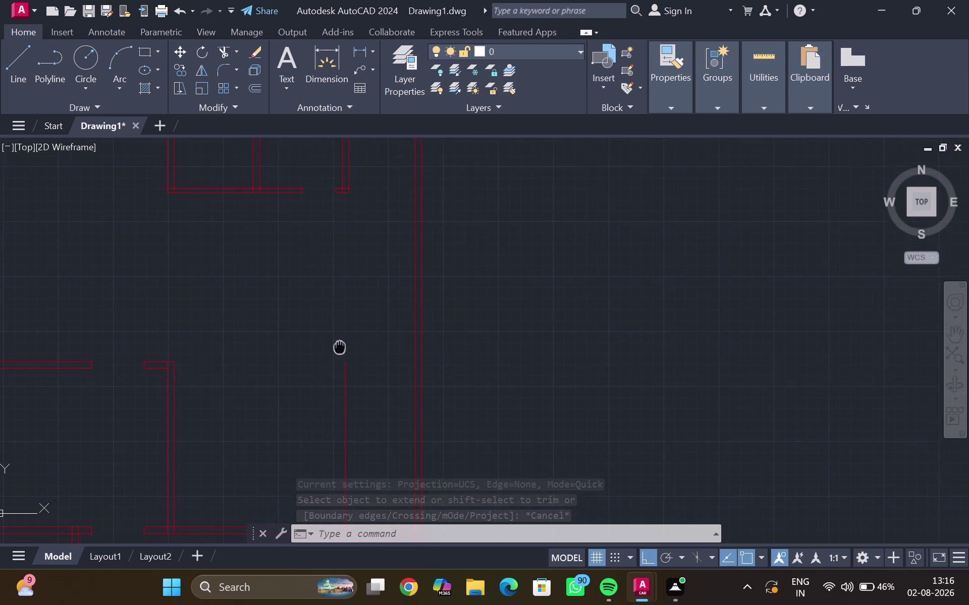
middle_drag(338, 346, 337, 343)
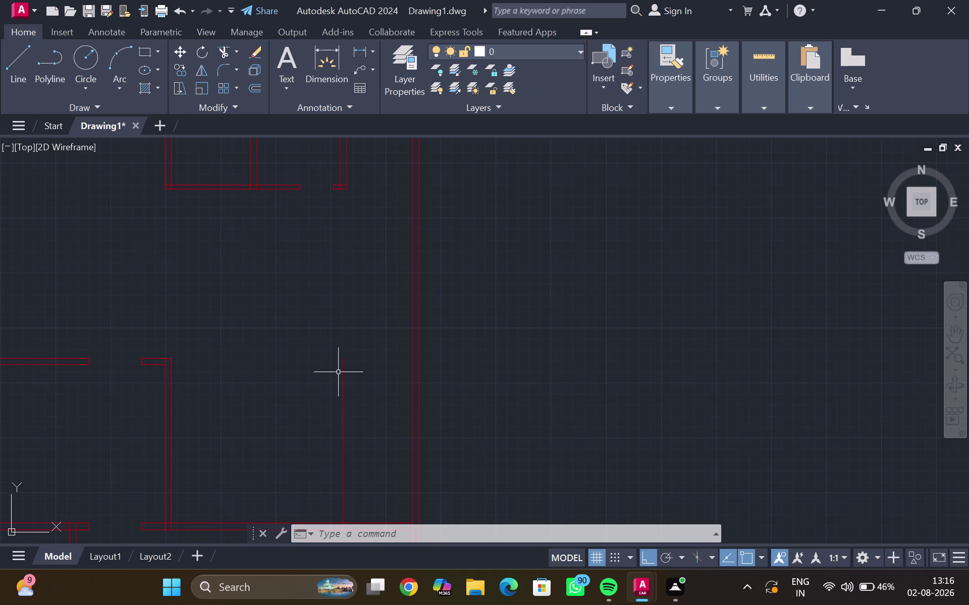
click(344, 398)
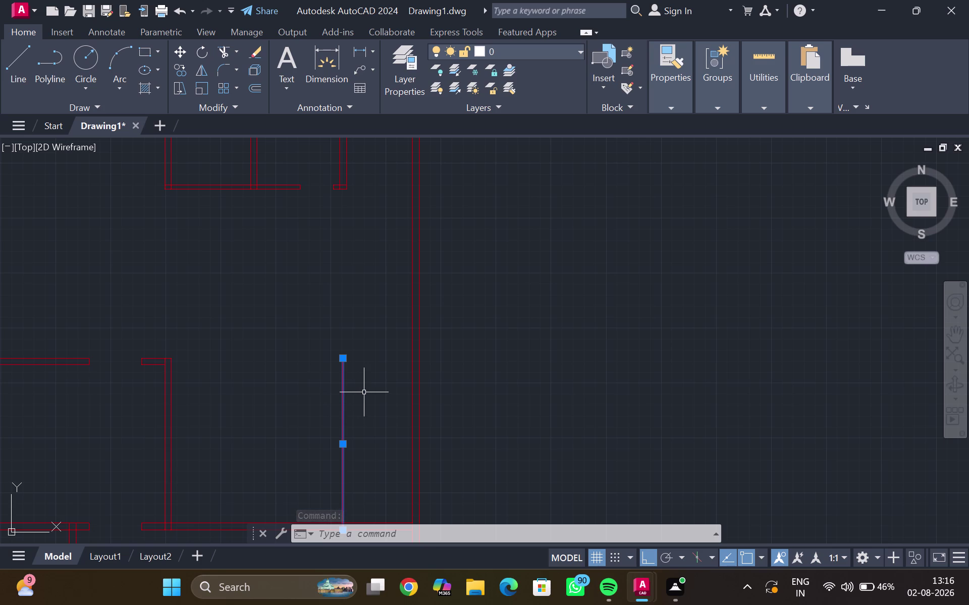
Offset the 13-foot partition line 6 inches to its left.
text(6")
key(Return)
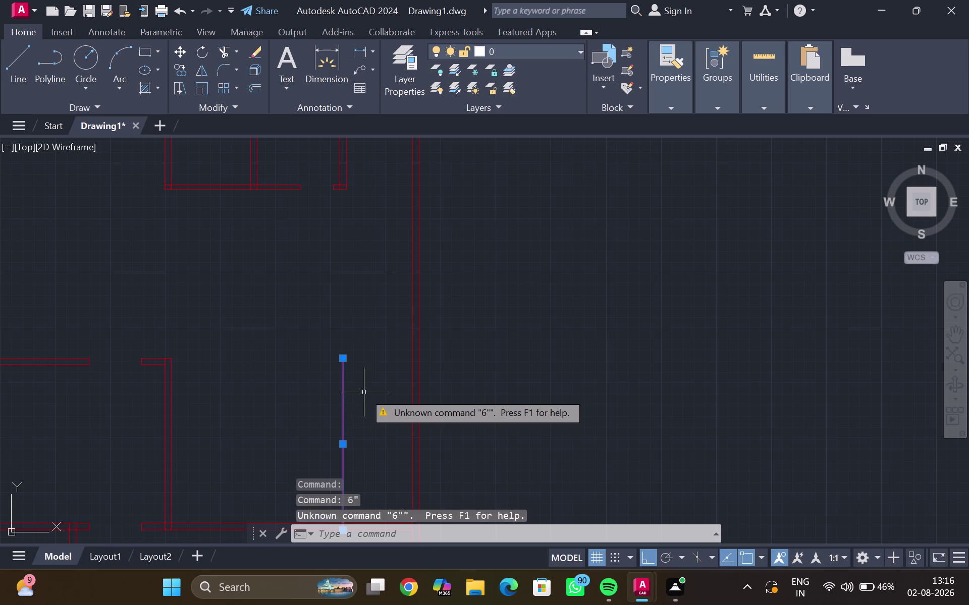
key(o)
key(Return)
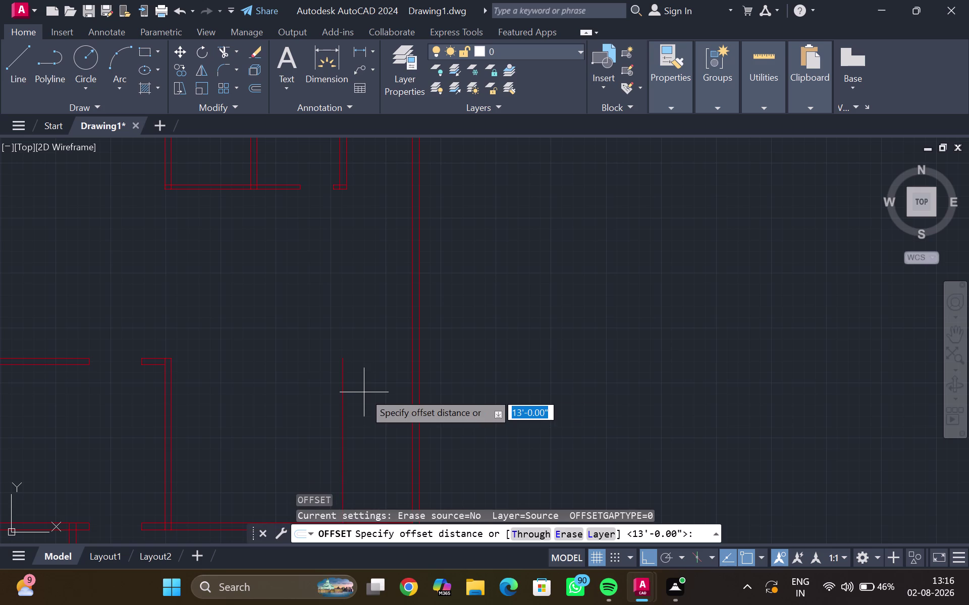
text(6")
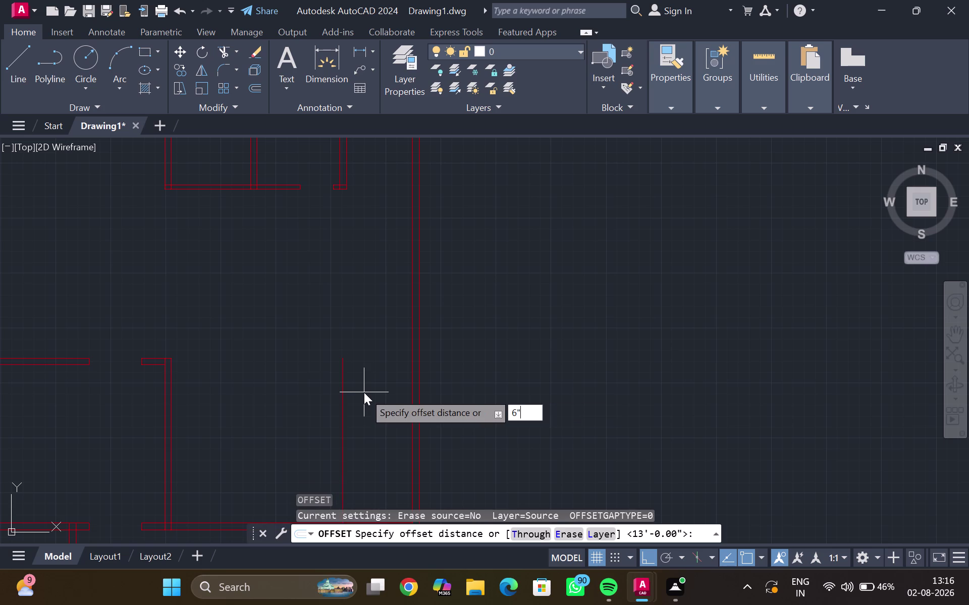
key(Return)
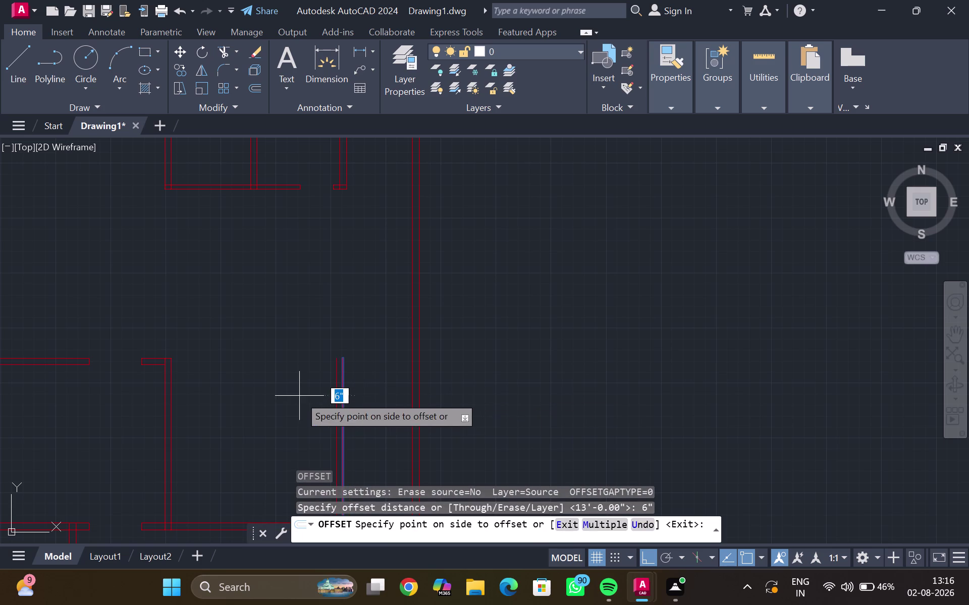
click(376, 381)
key(Escape)
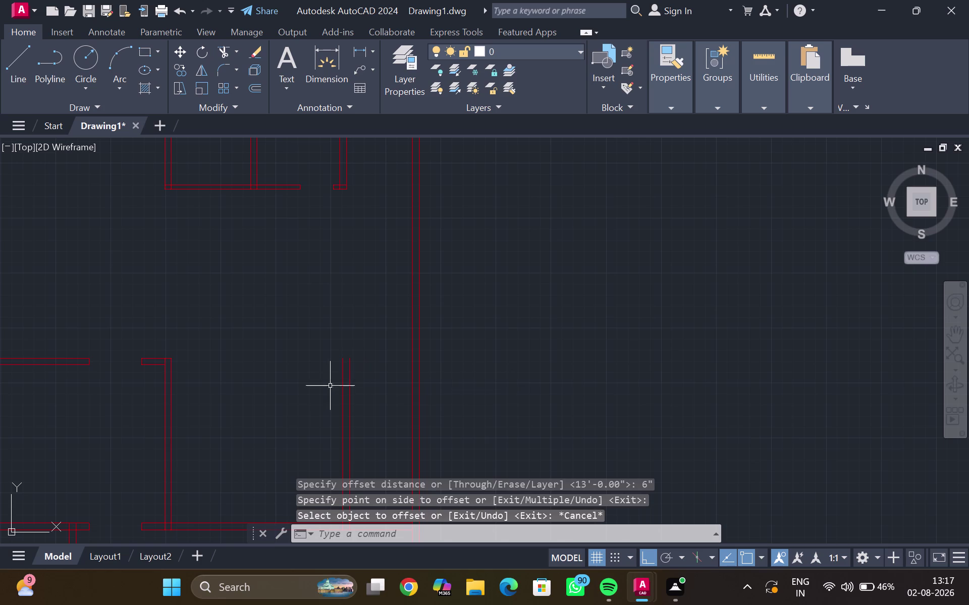
Zoom and pan to review the whole floor plan.
scroll(down, 3)
middle_drag(302, 365, 305, 363)
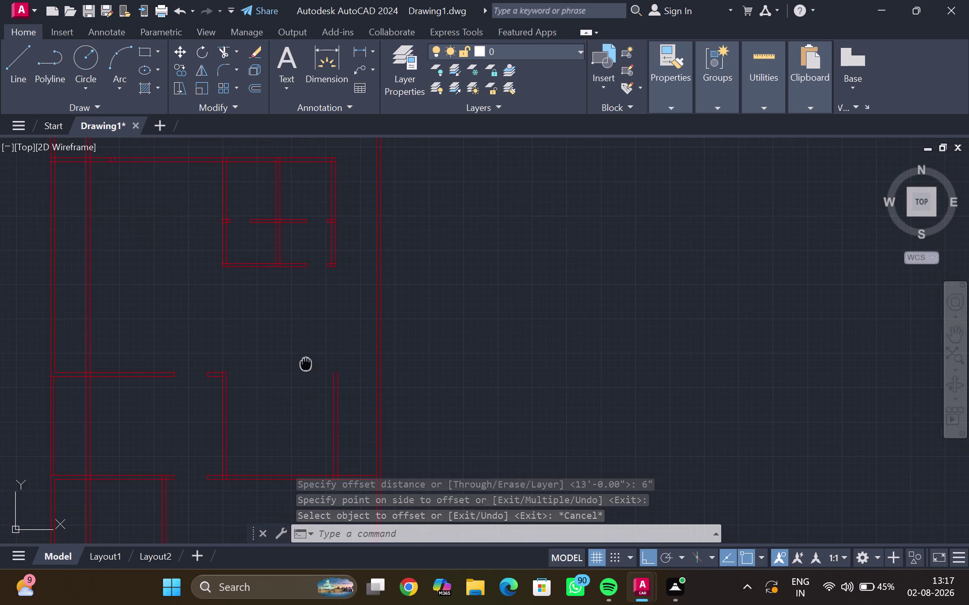
middle_drag(305, 362, 349, 330)
scroll(down, 3)
middle_click(341, 345)
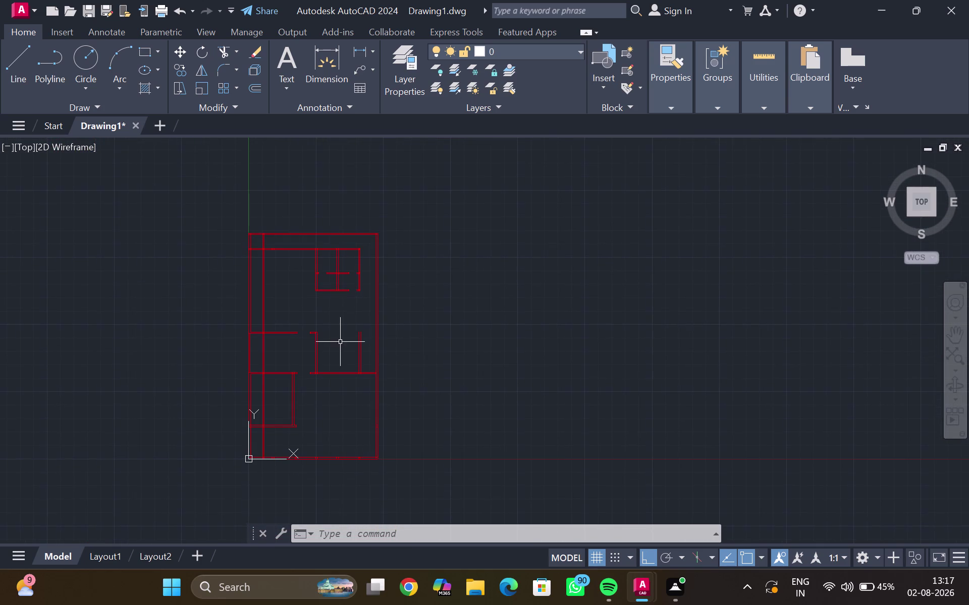
scroll(up, 3)
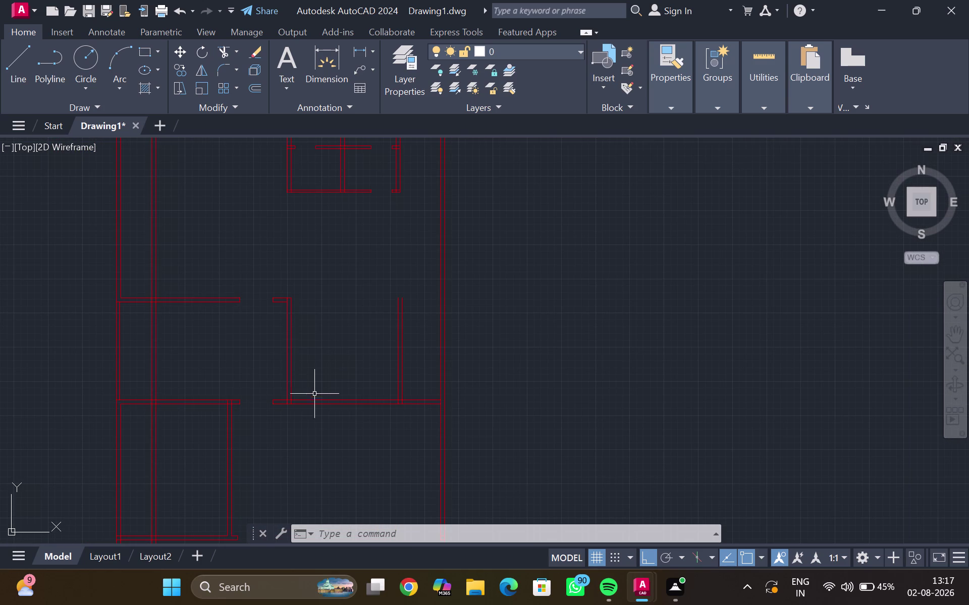
Offset the room's bottom wall line 12 feet upward.
click(315, 399)
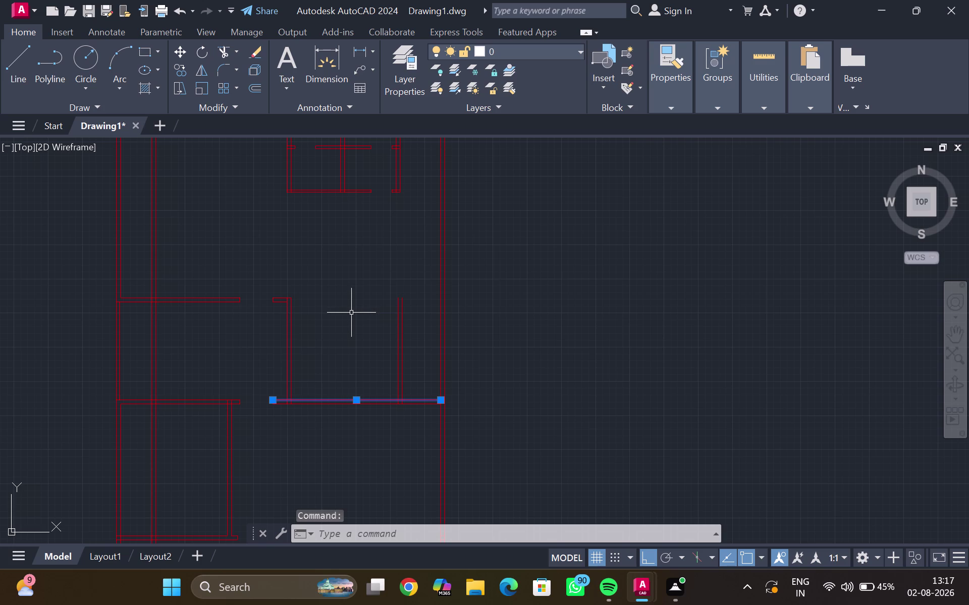
key(o)
key(Return)
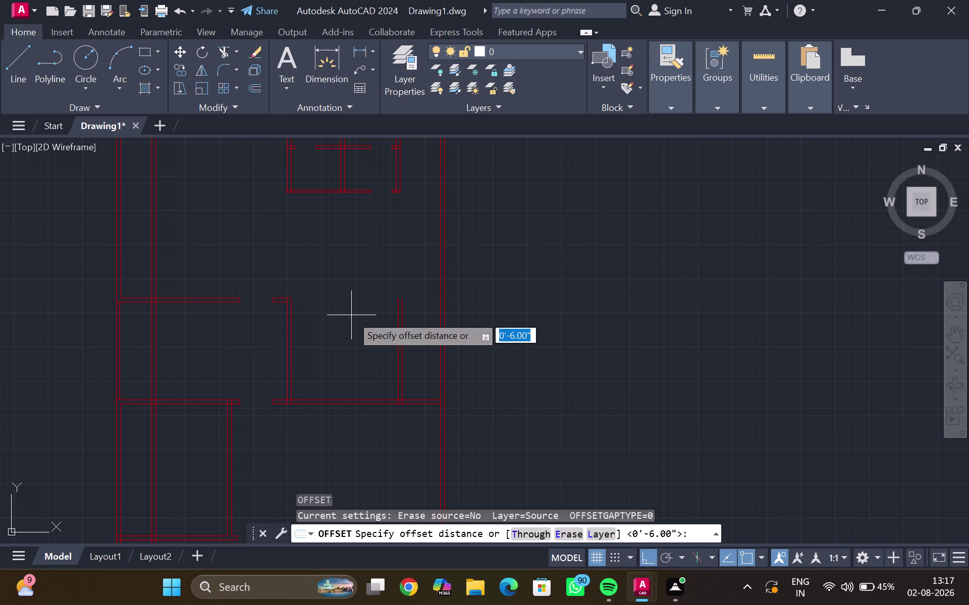
text(12)
key(apostrophe)
key(Return)
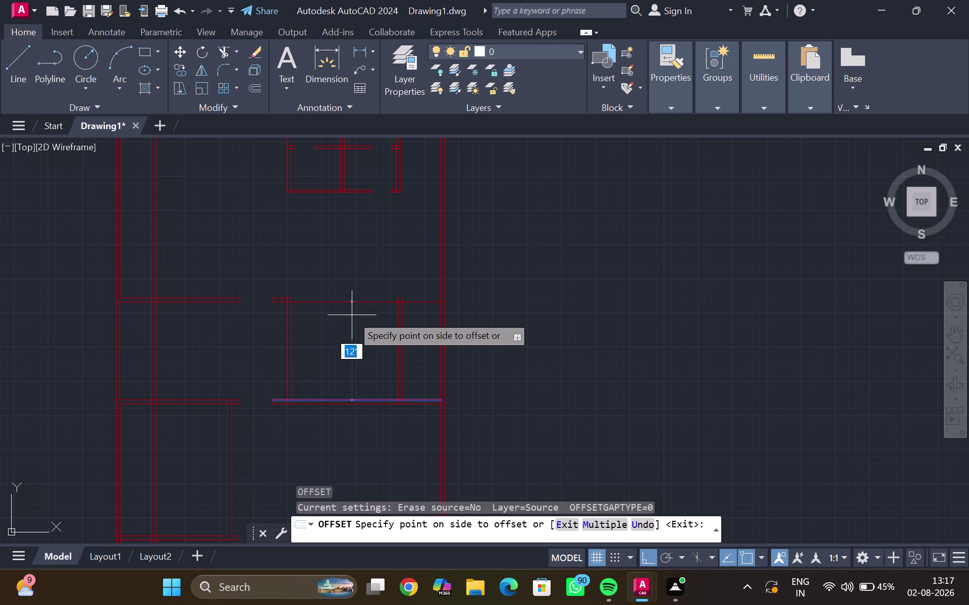
click(351, 302)
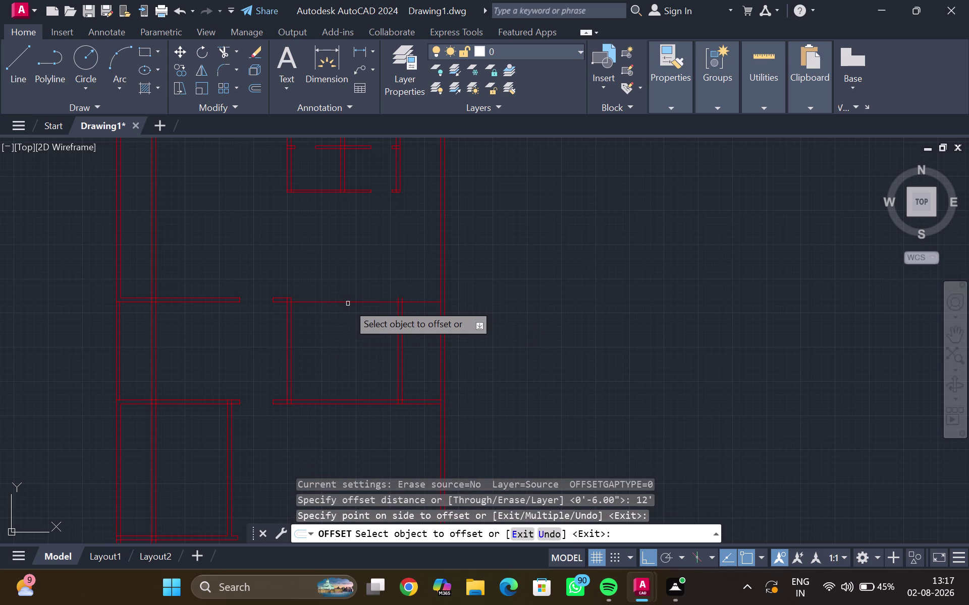
Offset the new wall line 6 inches to form a double-line partition.
click(350, 301)
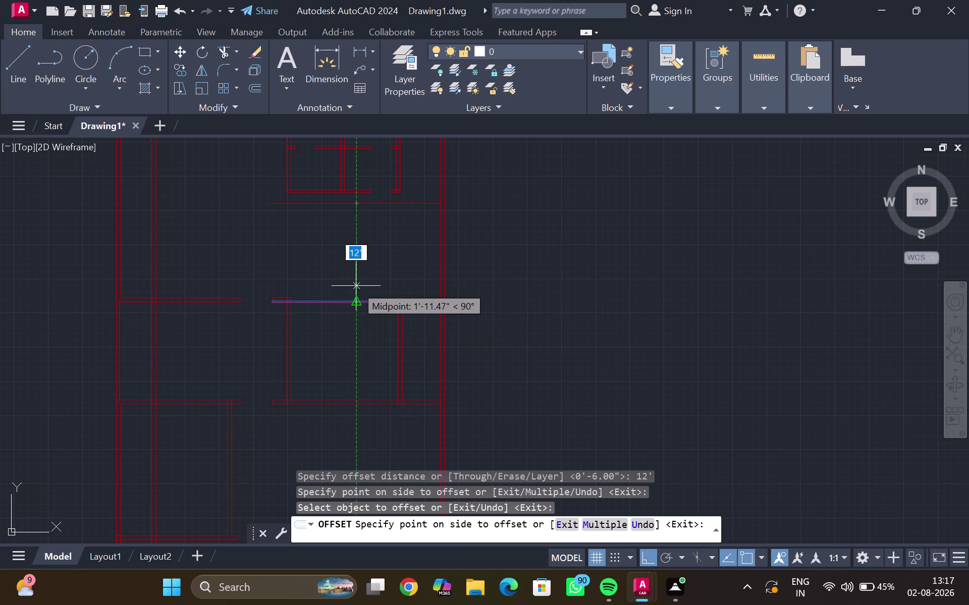
text(6")
key(Return)
click(362, 281)
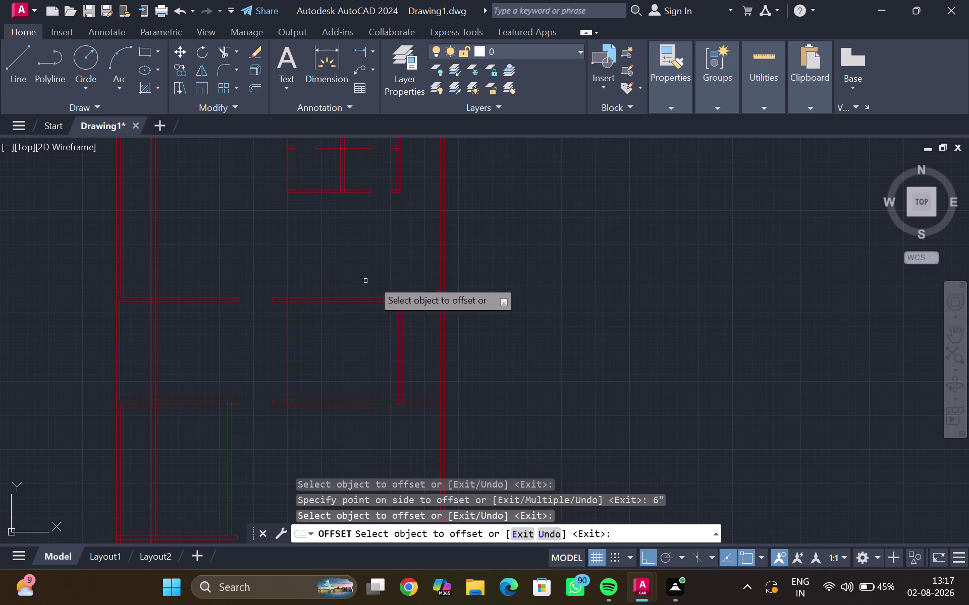
key(Escape)
Trim the overlapping wall segments with a fence.
text(t)
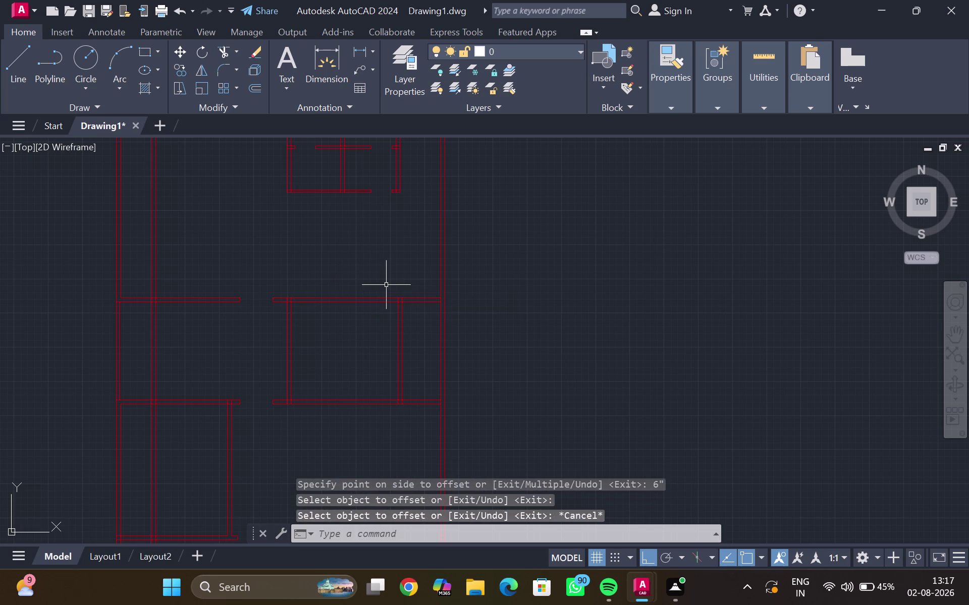
text(r)
key(Return)
drag(409, 295, 411, 301)
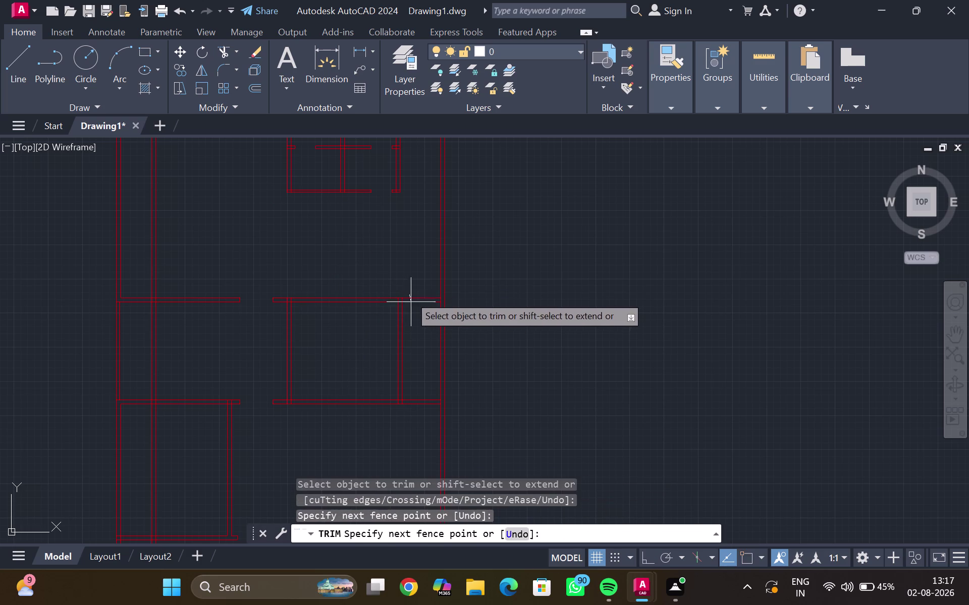
drag(410, 300, 414, 314)
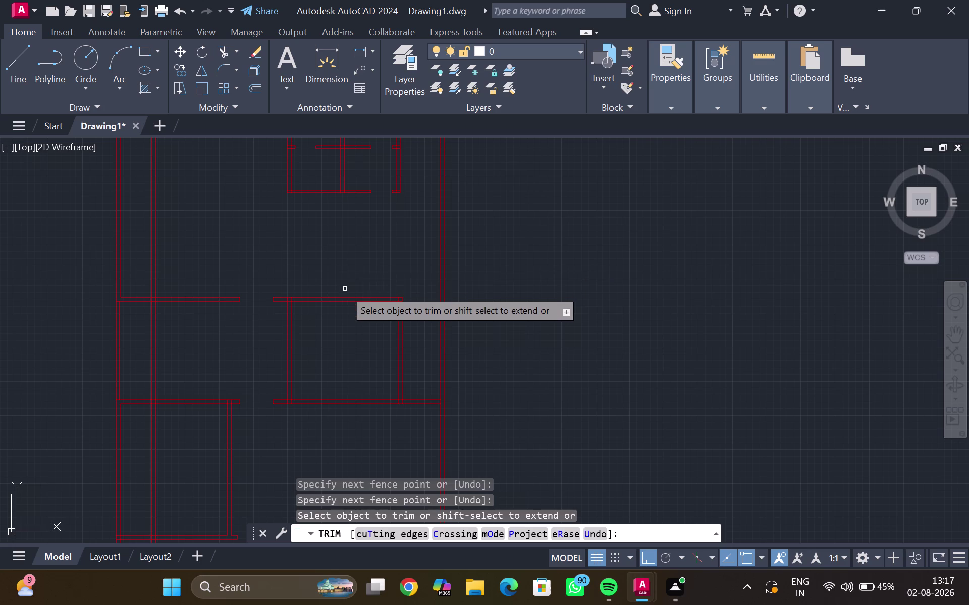